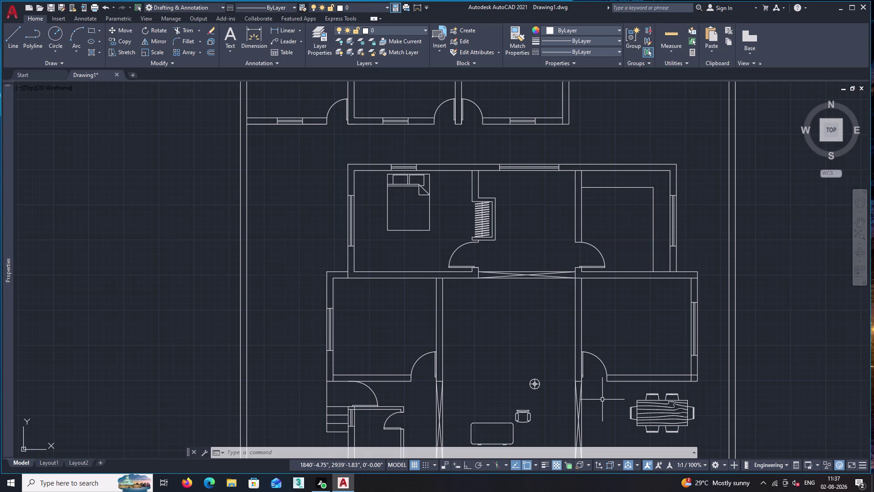
Move the bed block up from its top edge onto the upper bedroom's inner top wall.
scroll(up, 3)
middle_drag(401, 217, 390, 235)
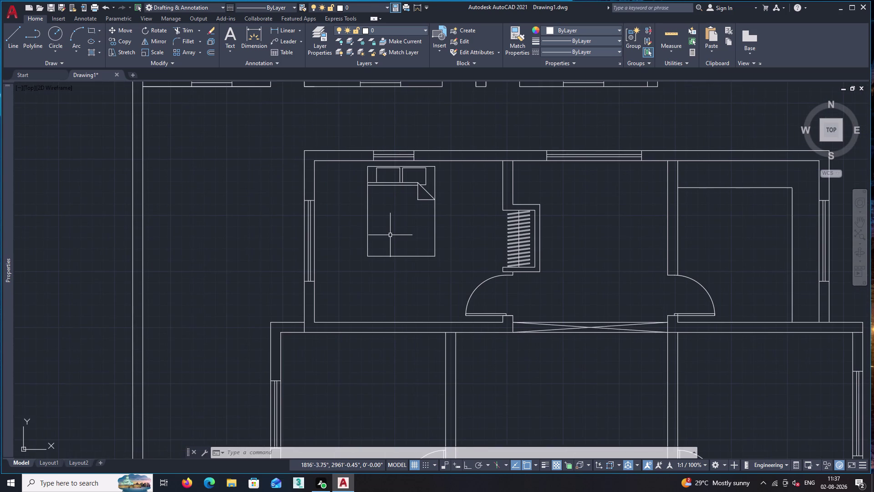
text(m)
key(space)
scroll(up, 3)
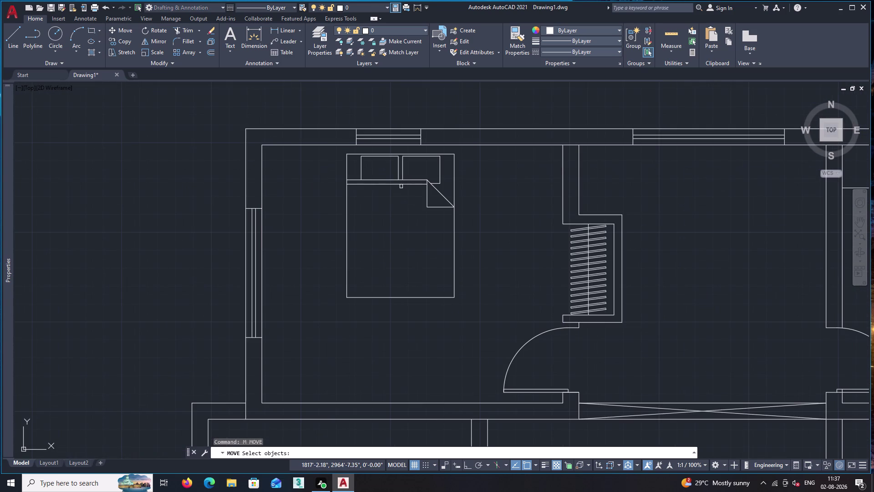
click(401, 185)
key(space)
scroll(up, 3)
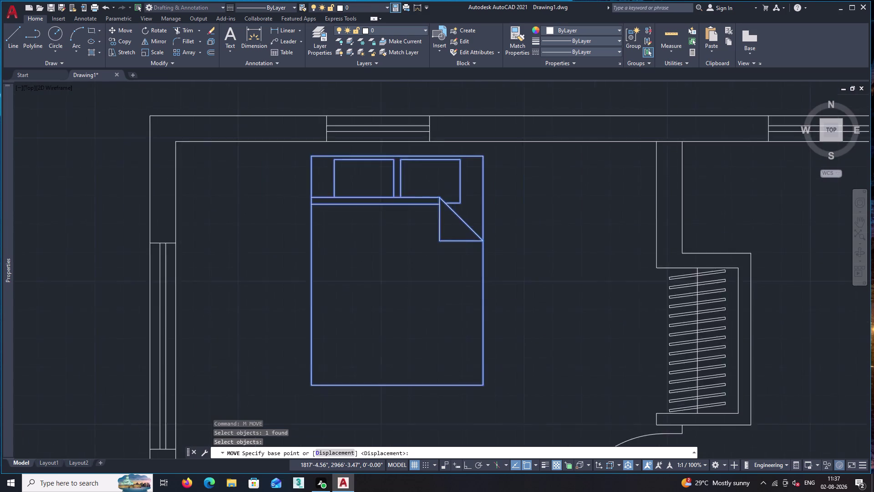
click(391, 159)
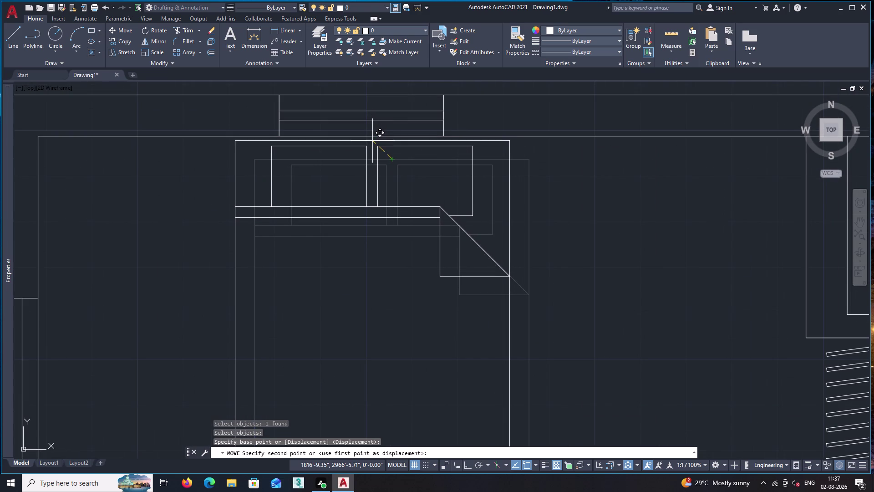
click(373, 141)
Zoom out to the whole plan and begin a window selection around the circular symbol.
scroll(down, 3)
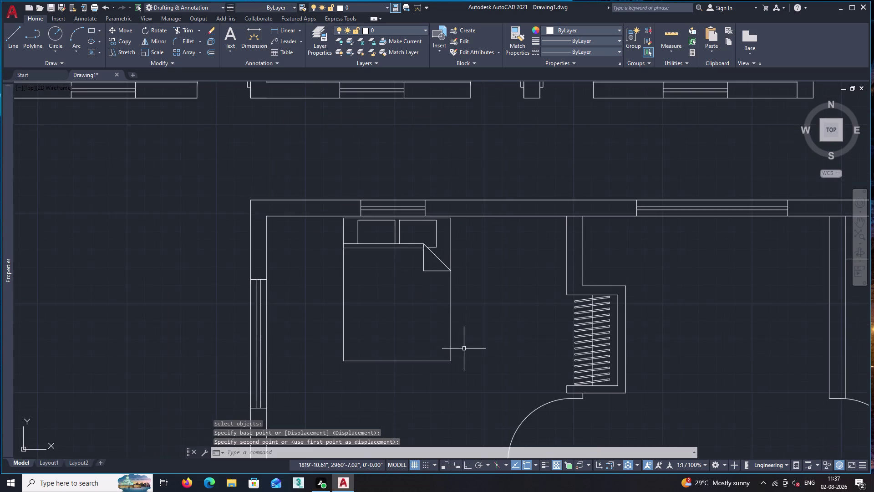
middle_drag(464, 349, 493, 188)
scroll(down, 3)
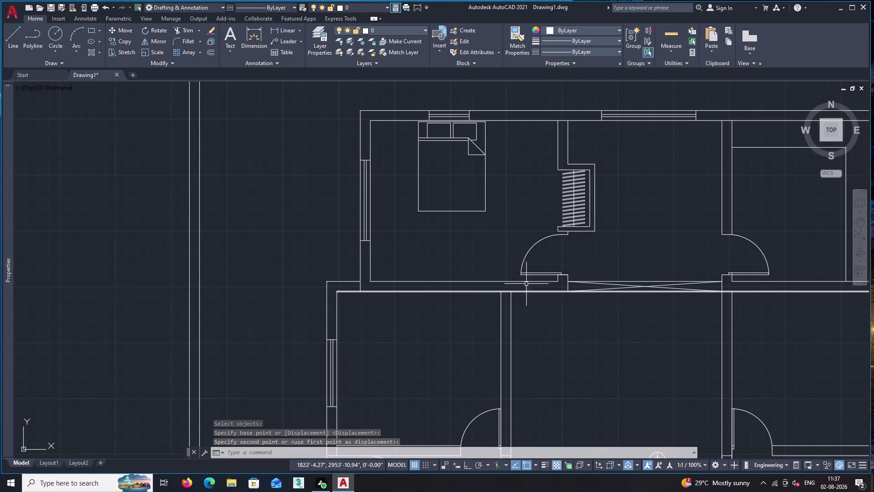
scroll(down, 3)
middle_drag(618, 366, 526, 280)
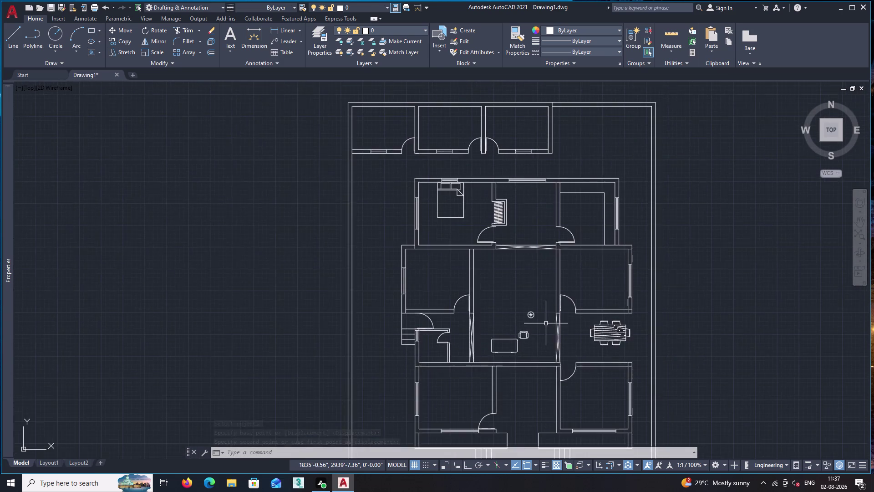
scroll(up, 3)
click(478, 270)
Move the circular fixture symbol from the living room to the right of the bed.
click(551, 341)
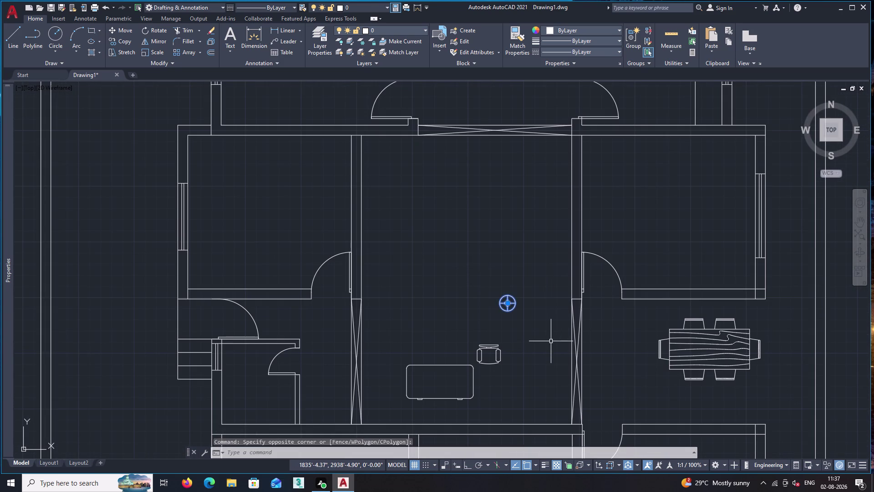
text(m)
key(space)
scroll(up, 3)
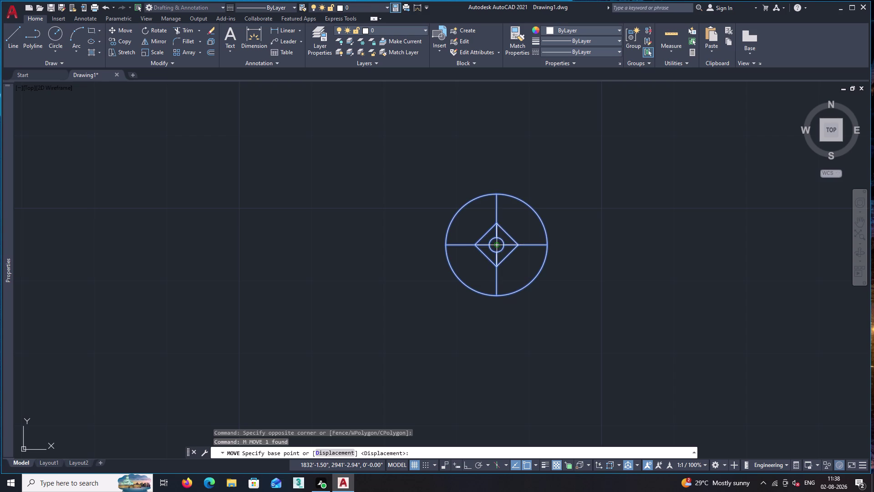
click(496, 243)
scroll(down, 3)
middle_drag(283, 177, 577, 402)
scroll(down, 3)
middle_drag(368, 213, 381, 235)
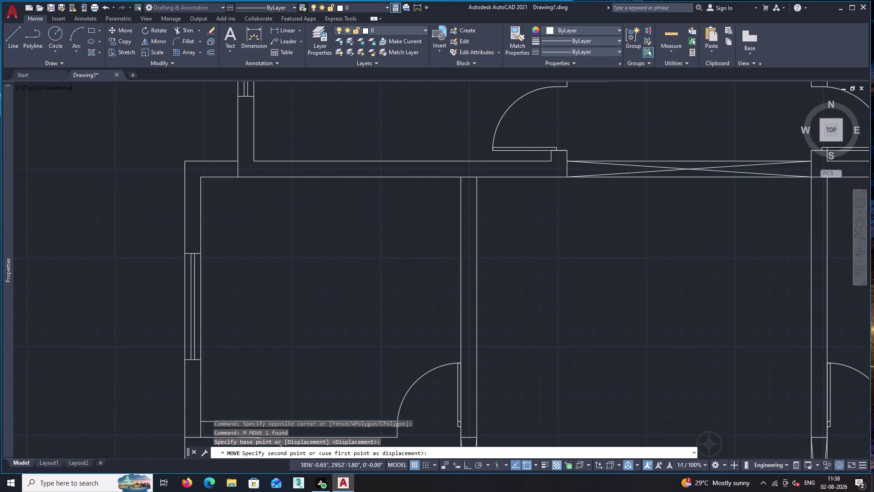
middle_drag(381, 234, 431, 425)
middle_drag(353, 194, 375, 268)
scroll(up, 3)
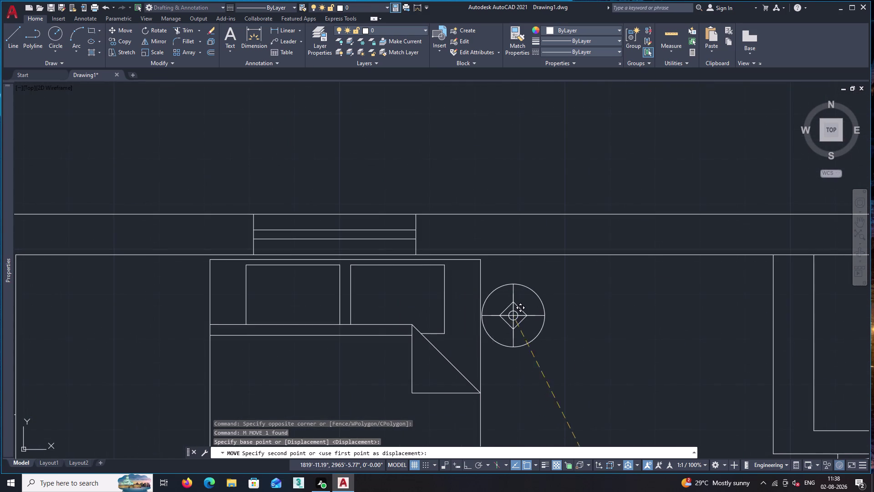
click(542, 307)
Draw a square around the moved symbol, then select the symbol with its square.
key(space)
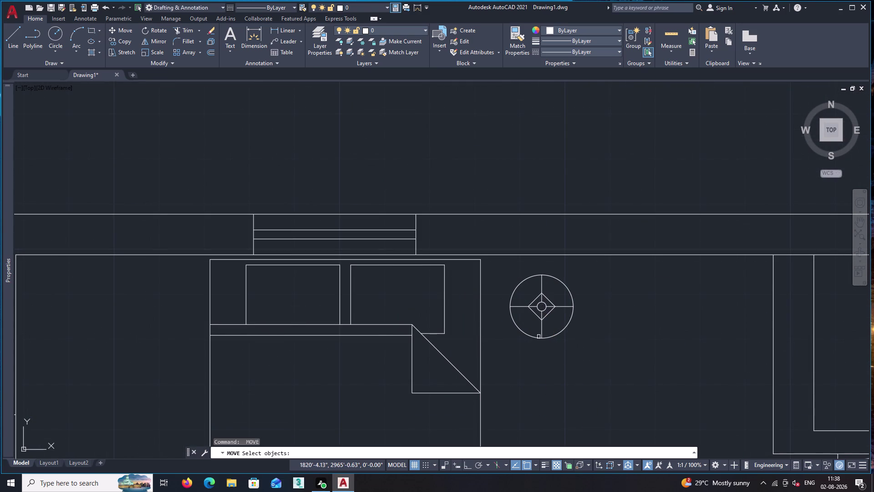
key(space)
text(r)
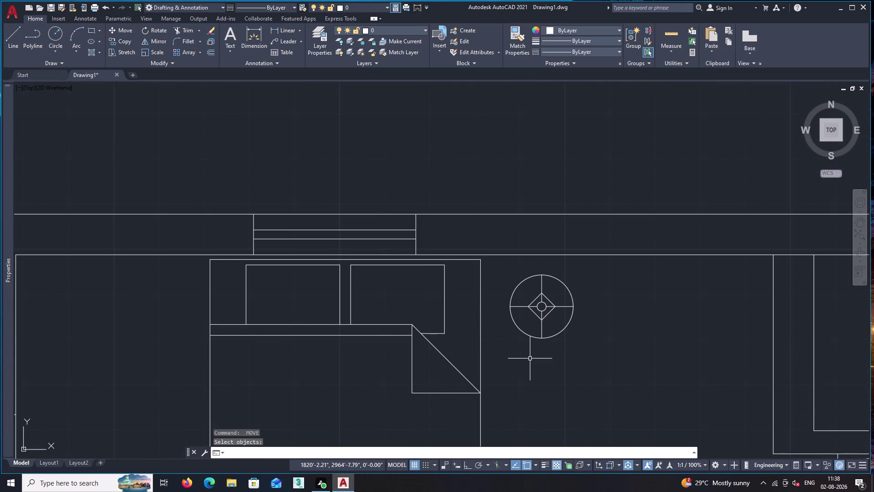
text(ec)
key(space)
click(499, 271)
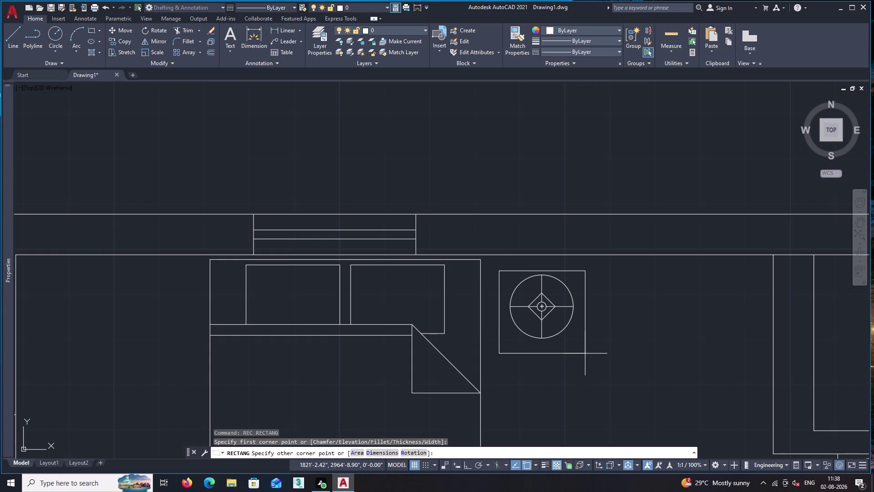
key(Escape)
text(r)
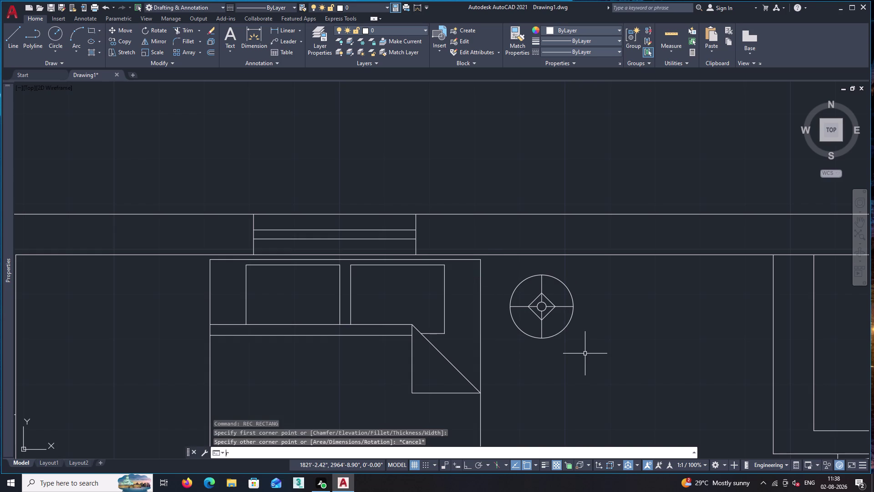
text(ec)
key(space)
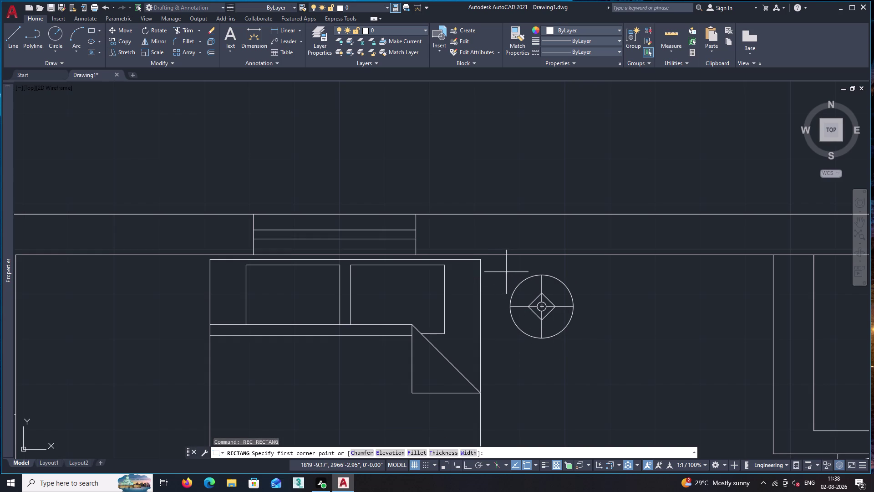
click(506, 272)
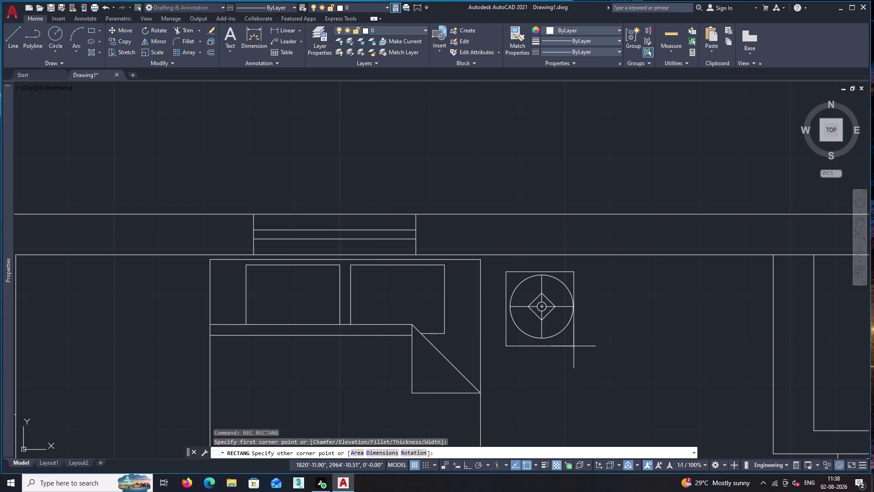
click(579, 344)
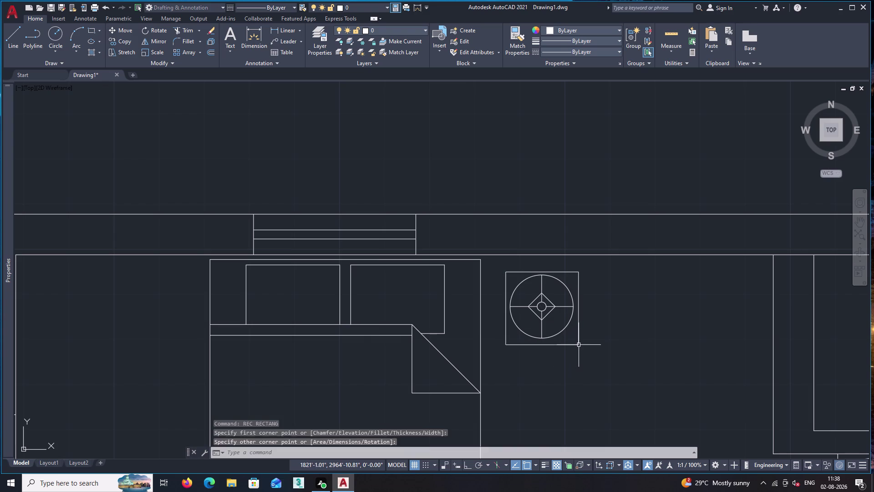
key(space)
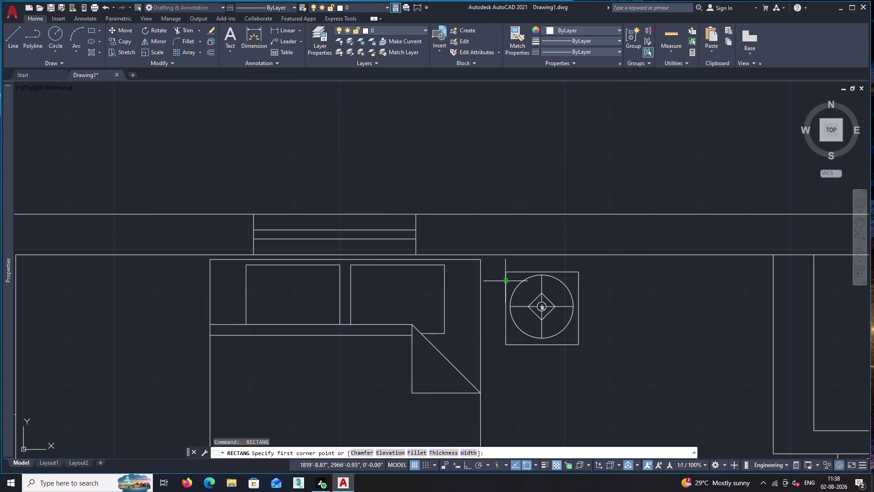
key(Escape)
click(498, 262)
click(602, 378)
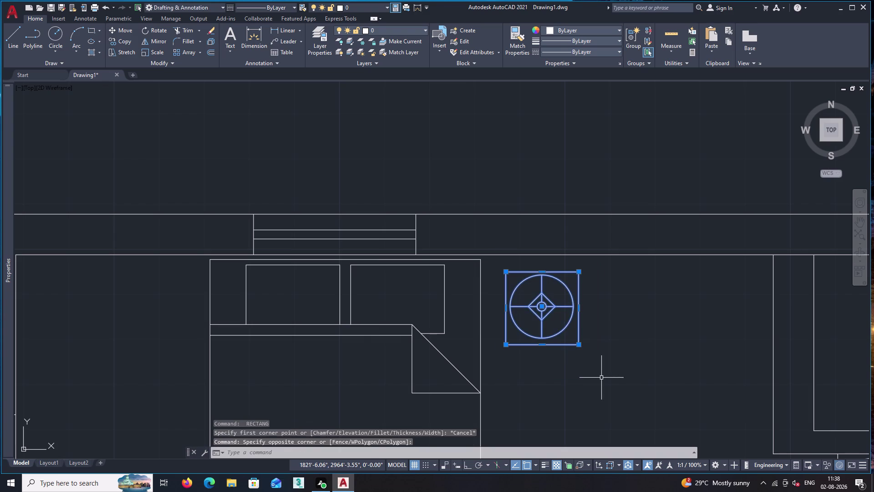
Copy the boxed fixture from its centre to the left of the bed, mirroring the right one.
text(co)
key(Return)
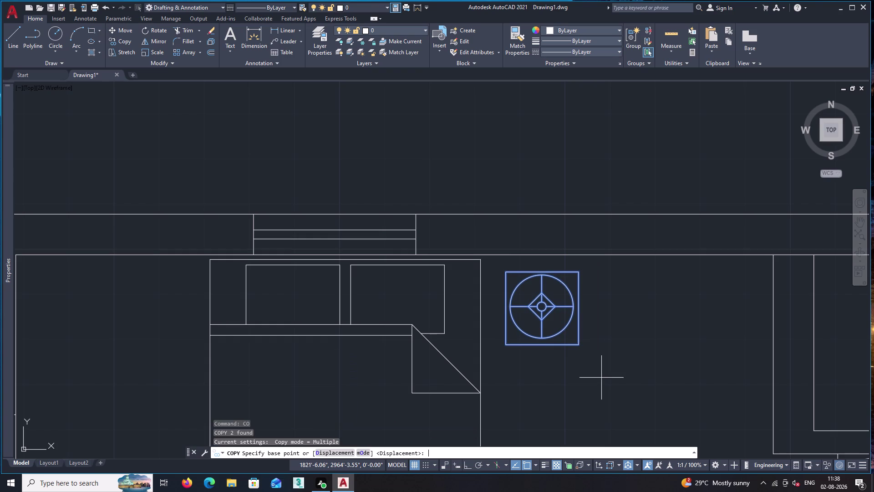
click(544, 306)
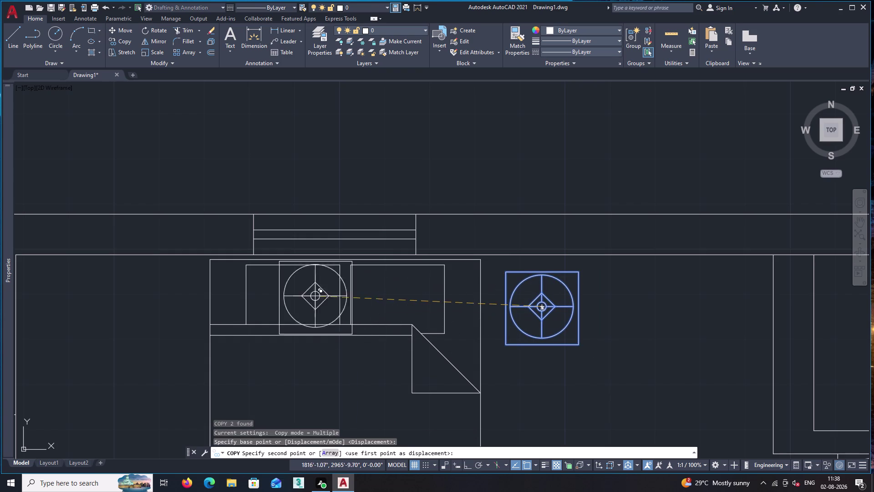
key(F8)
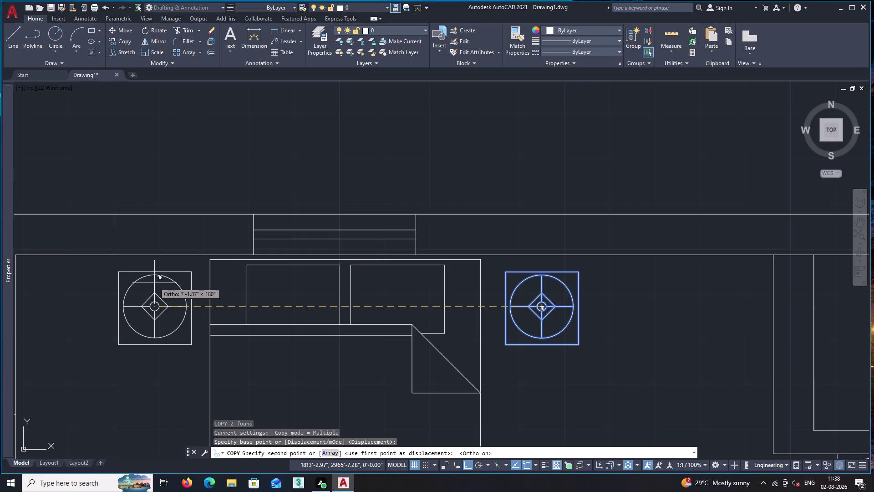
key(F8)
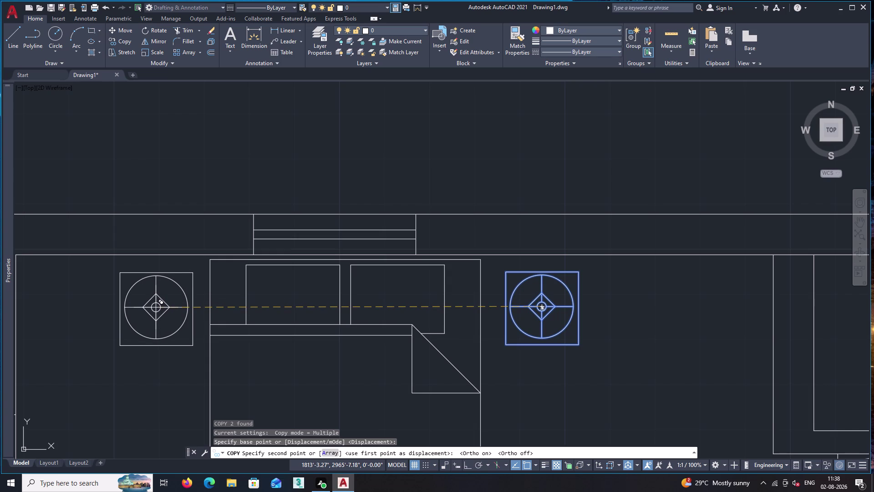
click(155, 307)
key(space)
scroll(down, 3)
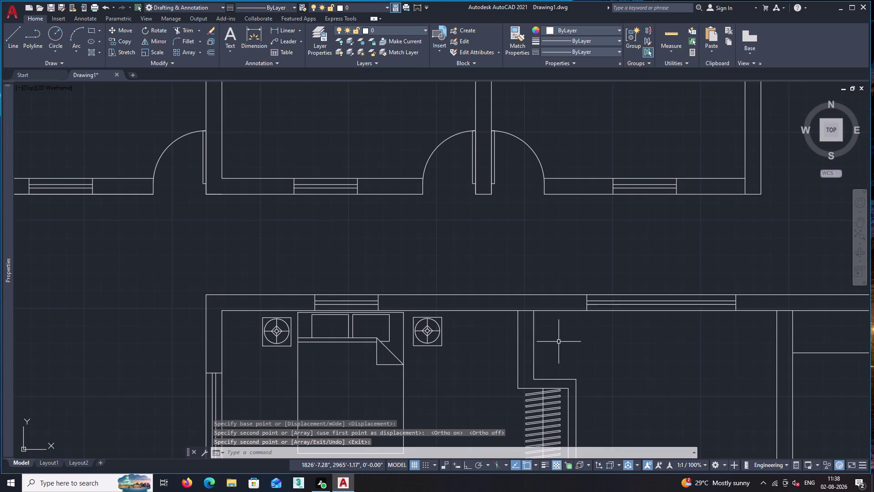
scroll(down, 3)
middle_drag(560, 398, 495, 174)
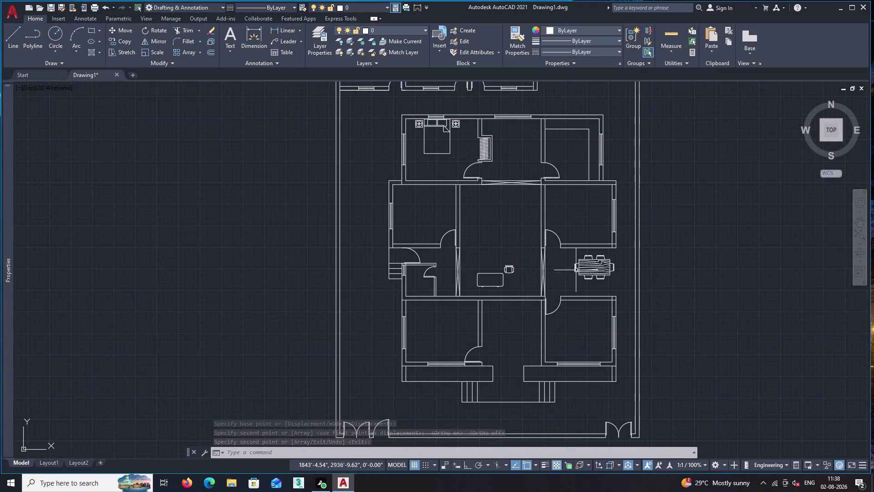
scroll(up, 3)
Move the dining table and chairs from the right-hand room into the upper middle room by the staircase.
click(591, 271)
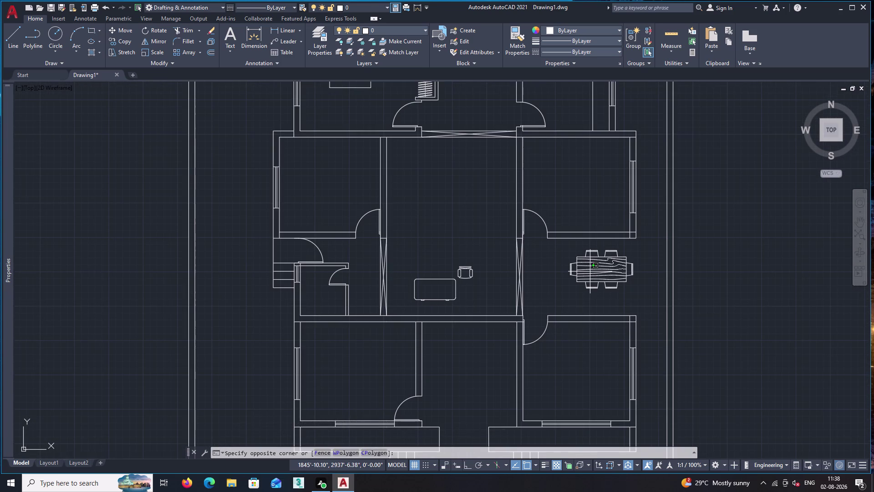
click(578, 289)
text(m)
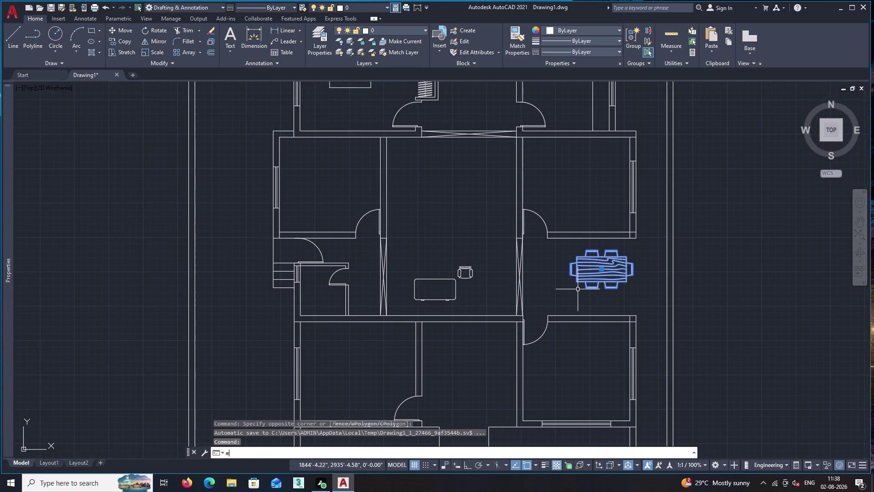
key(space)
click(601, 268)
scroll(down, 3)
middle_drag(447, 118, 463, 230)
scroll(up, 3)
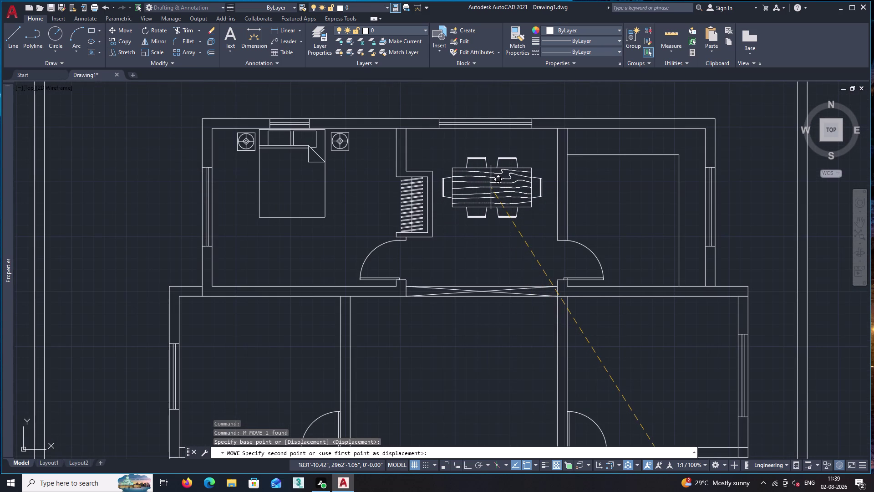
click(493, 183)
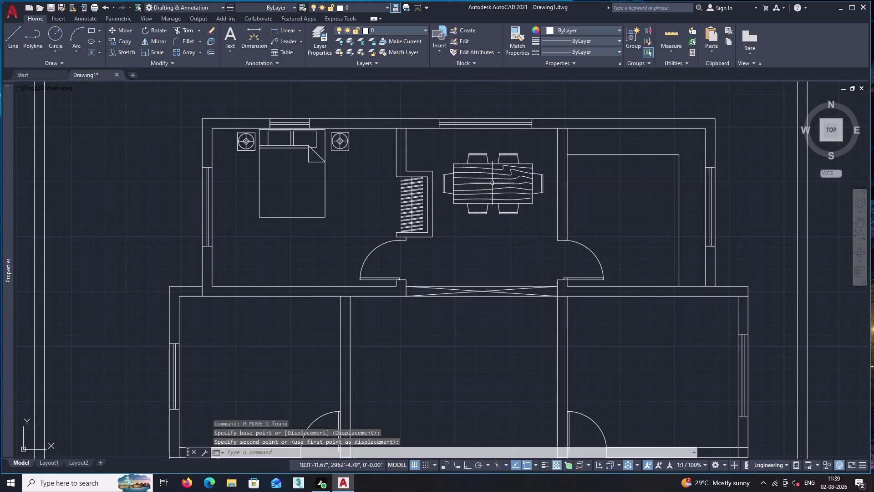
key(space)
scroll(down, 3)
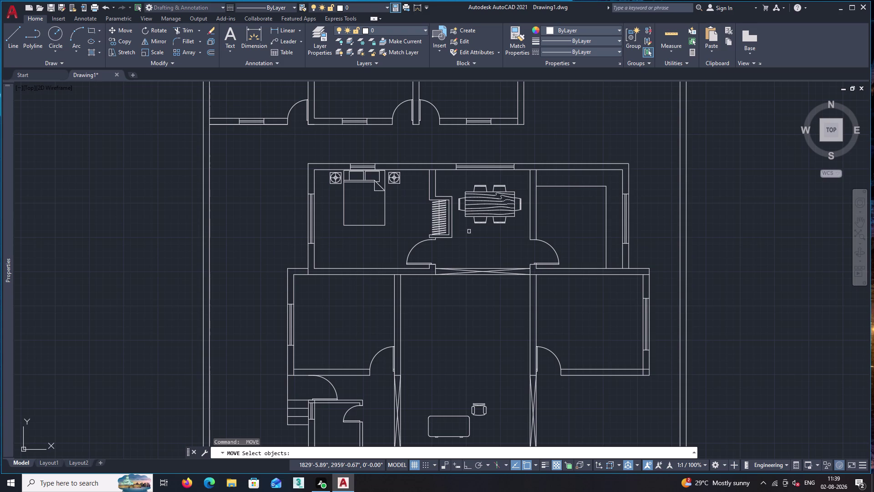
Cancel the pending move and select the upper bed with both bedside tables.
key(Escape)
scroll(up, 3)
middle_drag(338, 159, 346, 180)
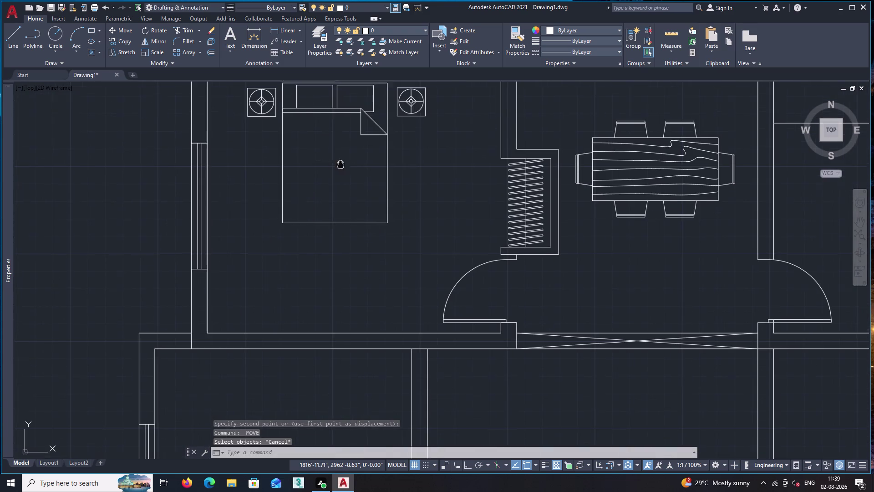
middle_drag(347, 180, 364, 243)
click(361, 193)
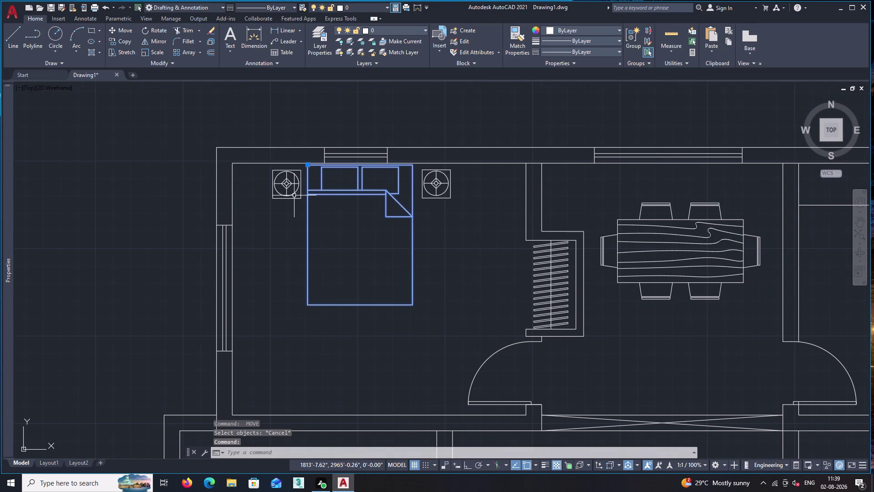
click(289, 194)
click(295, 199)
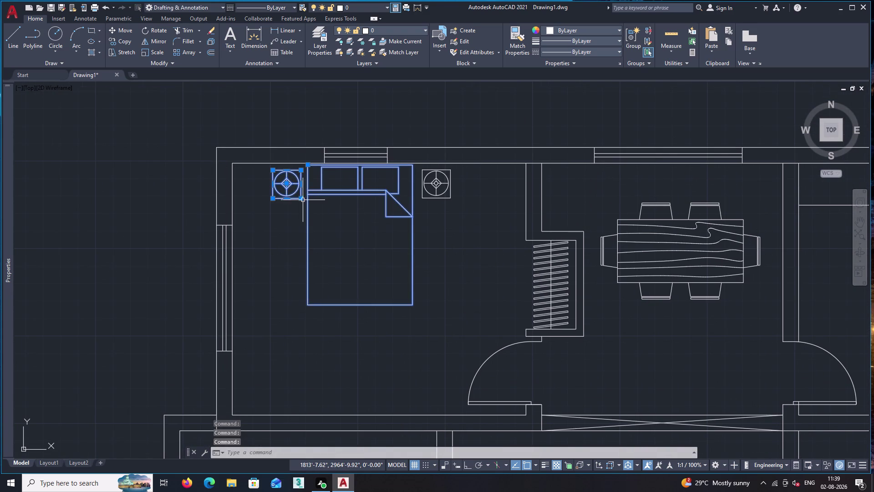
click(438, 198)
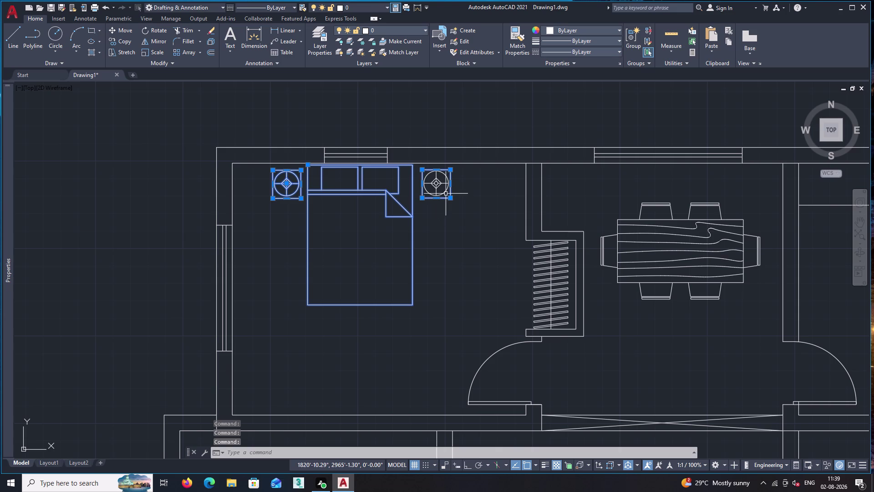
click(446, 193)
Copy them from the headboard midpoint onto the lower bedroom's top wall.
text(c)
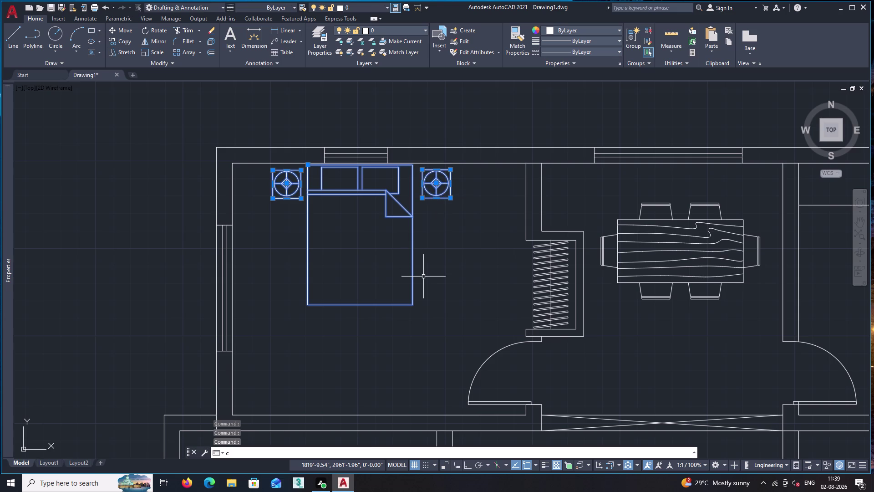
text(o)
key(Return)
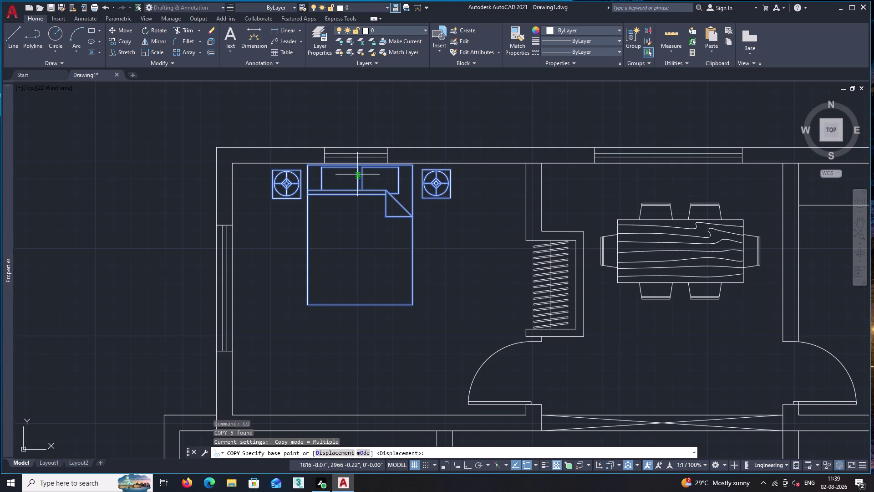
click(359, 178)
scroll(down, 3)
middle_drag(325, 310, 328, 300)
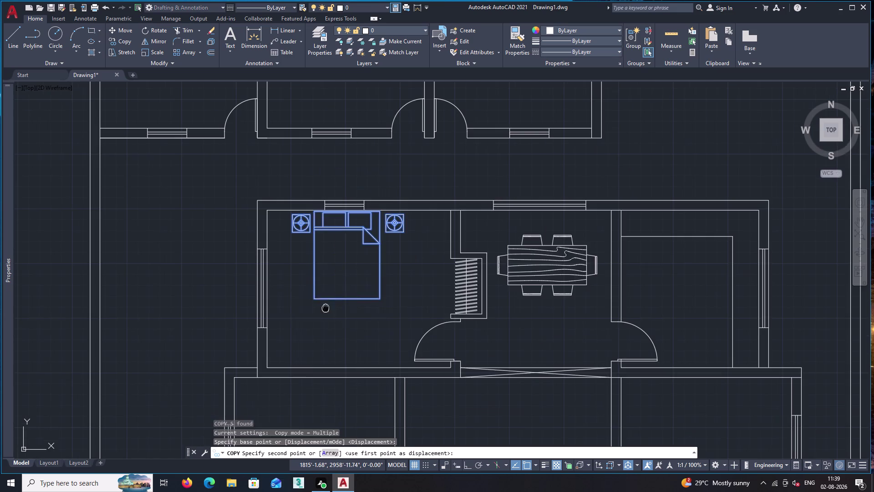
middle_drag(329, 299, 417, 122)
scroll(up, 3)
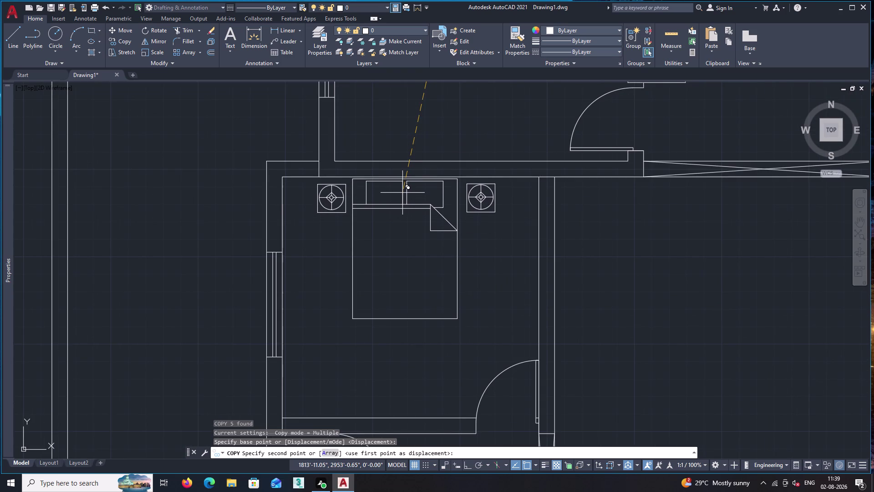
click(402, 191)
key(space)
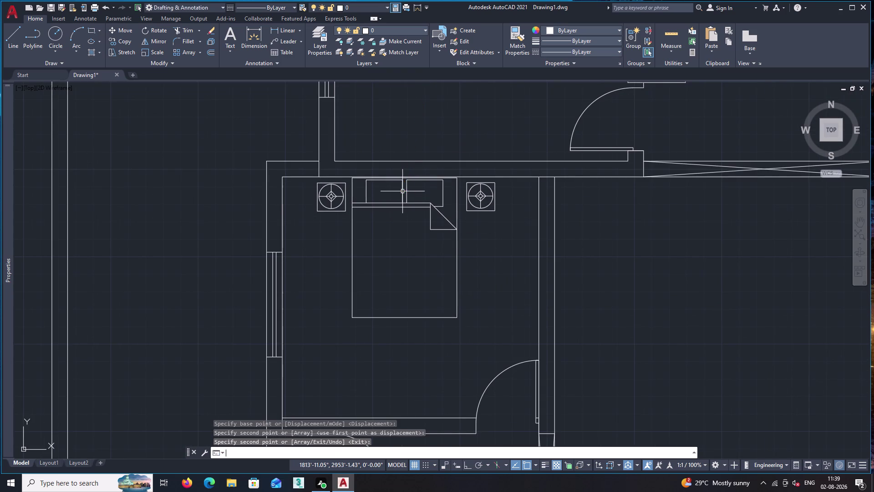
scroll(down, 3)
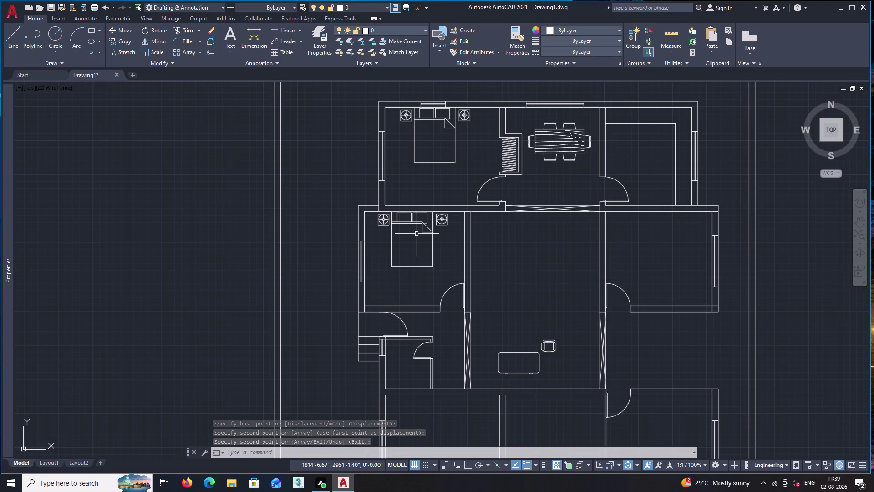
scroll(down, 3)
middle_drag(432, 249, 400, 200)
scroll(up, 3)
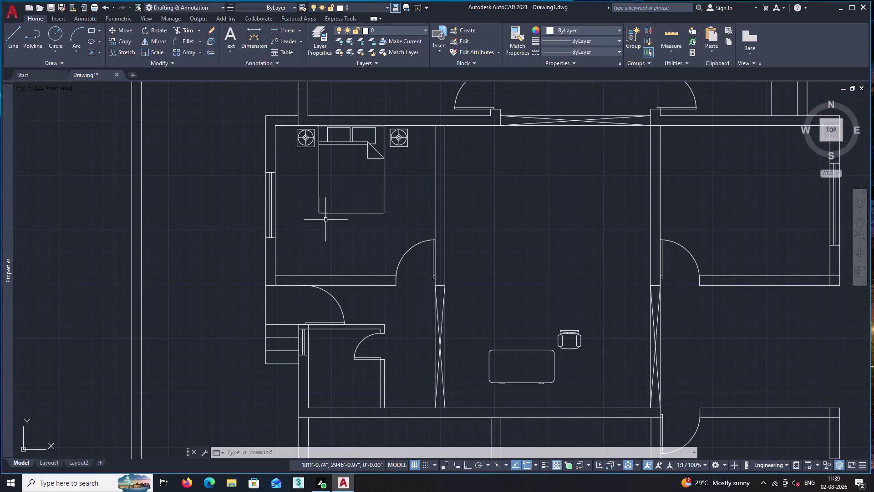
Select the copied bed and both bedside tables in the lower bedroom.
middle_drag(359, 168, 347, 204)
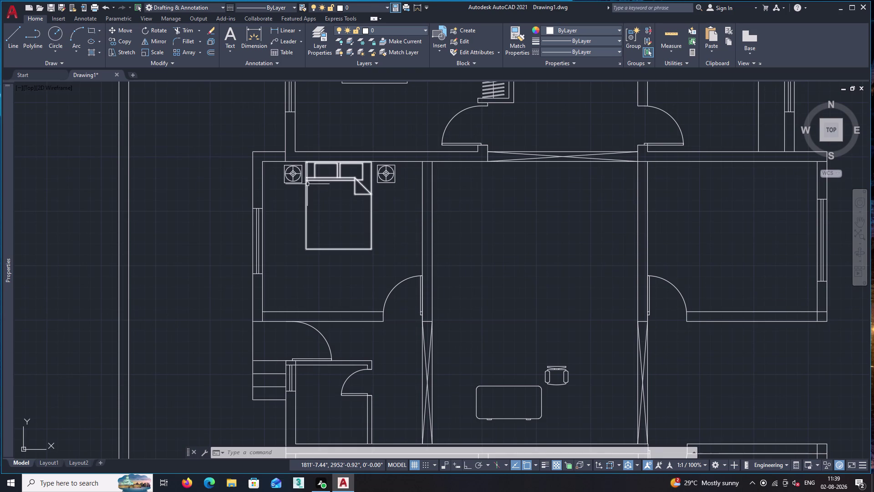
middle_drag(307, 184, 293, 227)
click(292, 226)
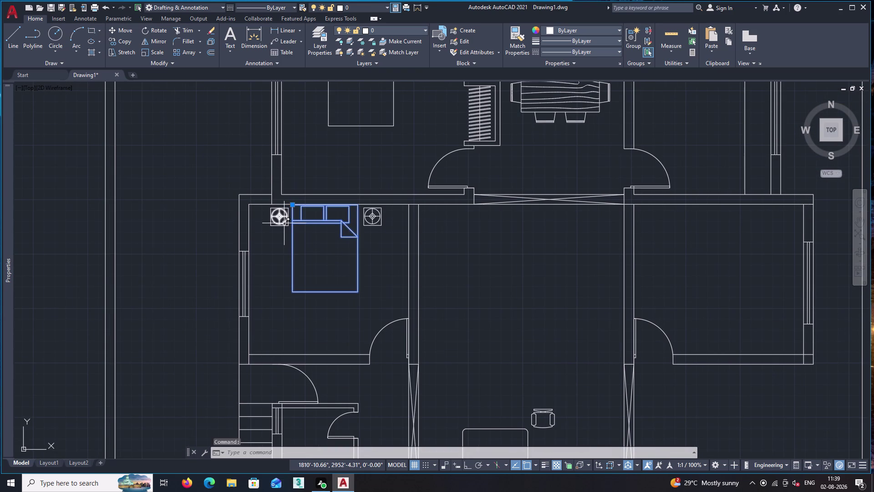
click(285, 223)
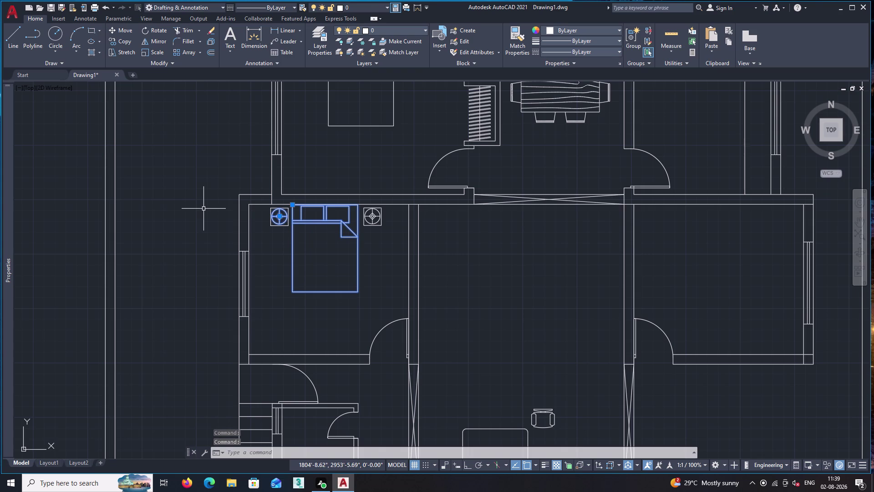
scroll(up, 3)
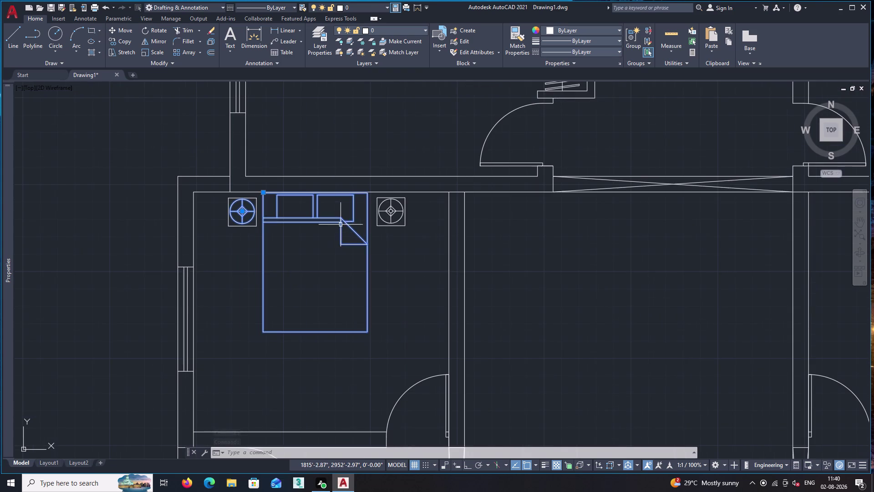
click(391, 218)
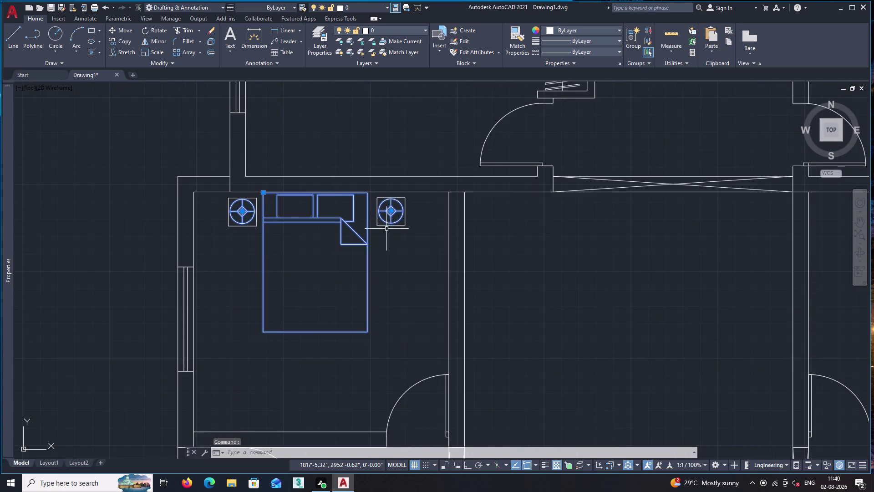
scroll(up, 3)
click(383, 222)
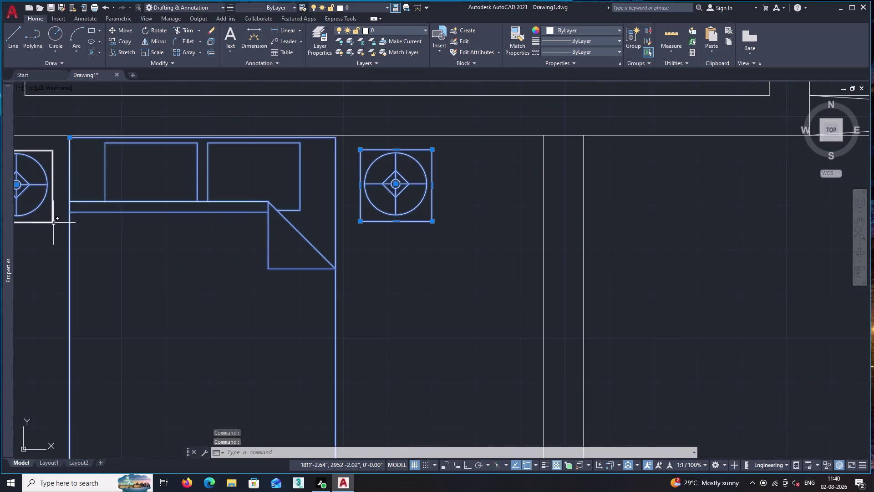
click(53, 222)
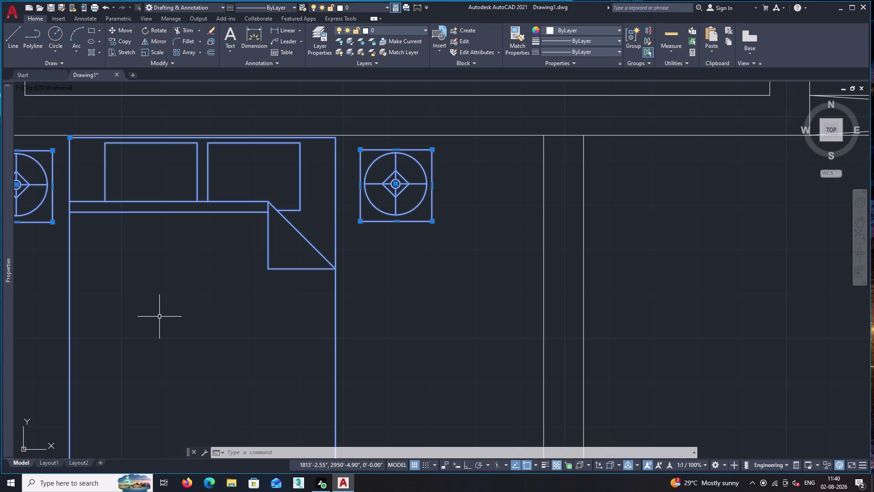
Copy the bed set, based at the headboard's top middle, into empty space beside the plan.
text(co)
key(Return)
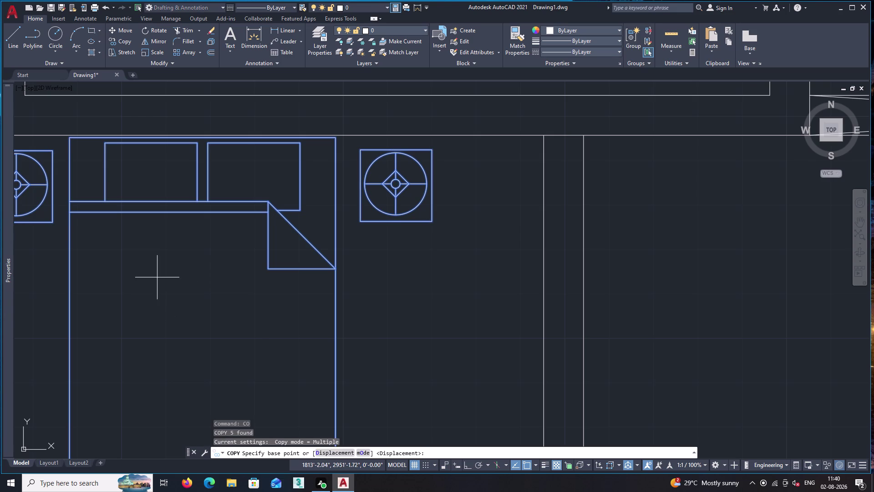
scroll(down, 3)
middle_drag(168, 243, 181, 308)
scroll(up, 3)
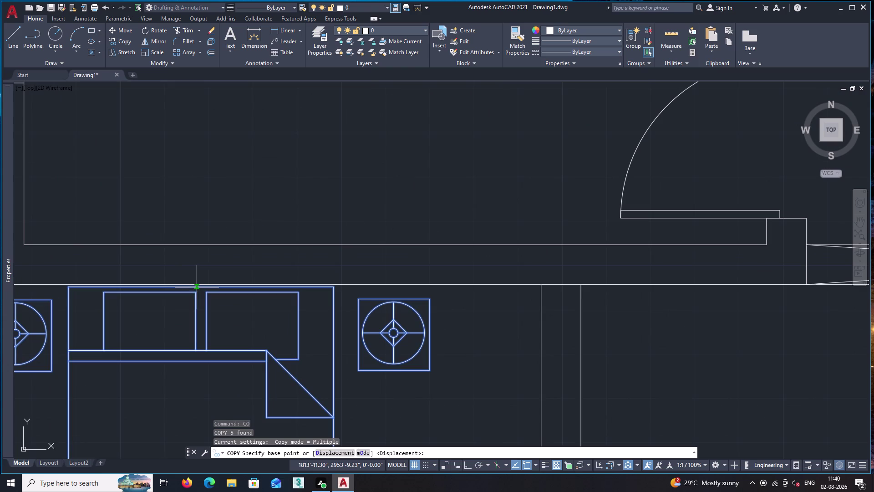
click(197, 288)
scroll(down, 3)
middle_drag(571, 308, 410, 286)
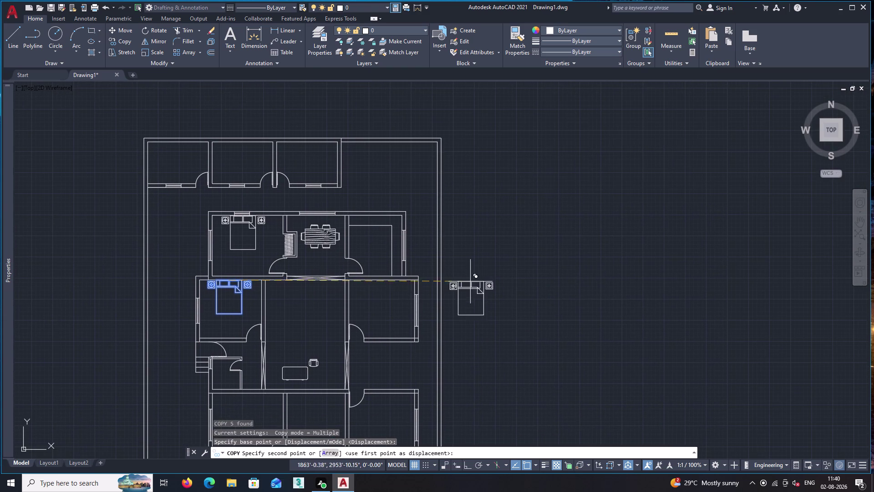
click(492, 274)
key(Escape)
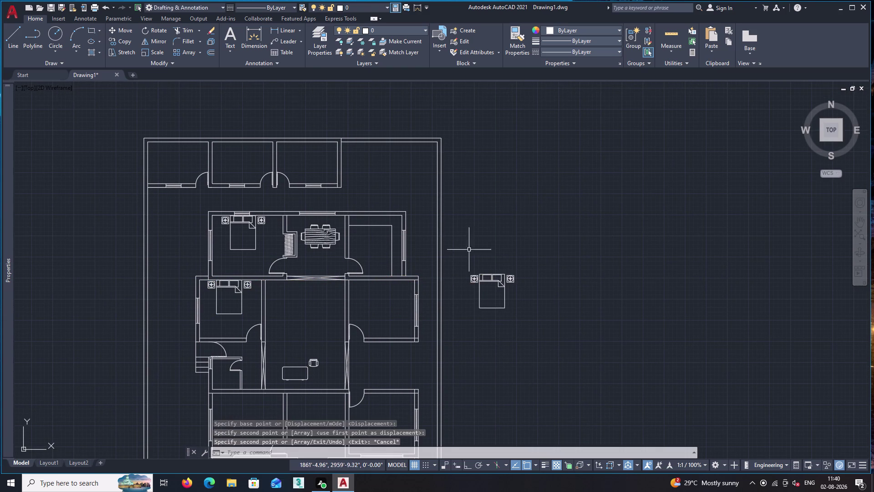
Rotate the copied bed set a quarter turn about the headboard's top middle, Ortho on.
click(467, 244)
click(529, 337)
text(r)
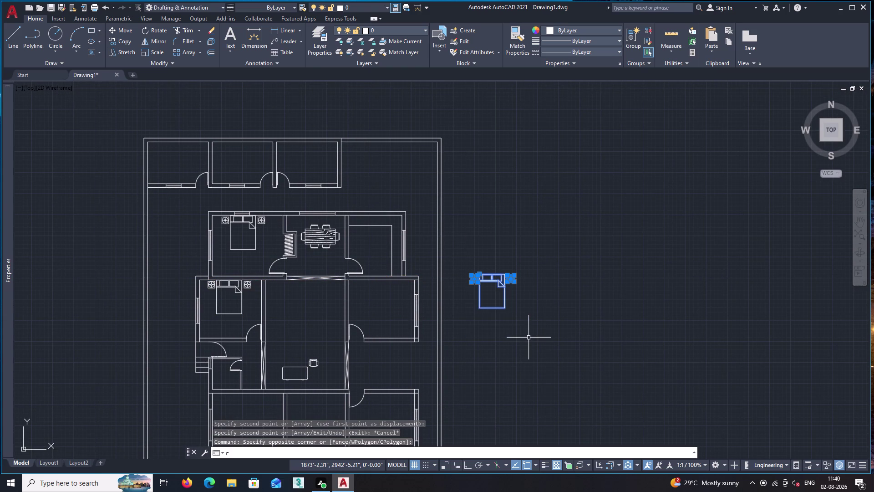
text(o)
key(Return)
scroll(up, 3)
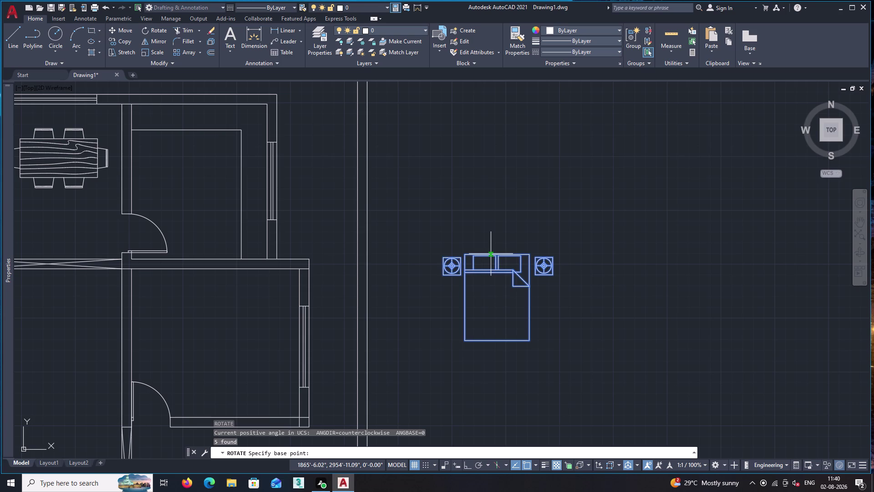
click(491, 254)
key(F8)
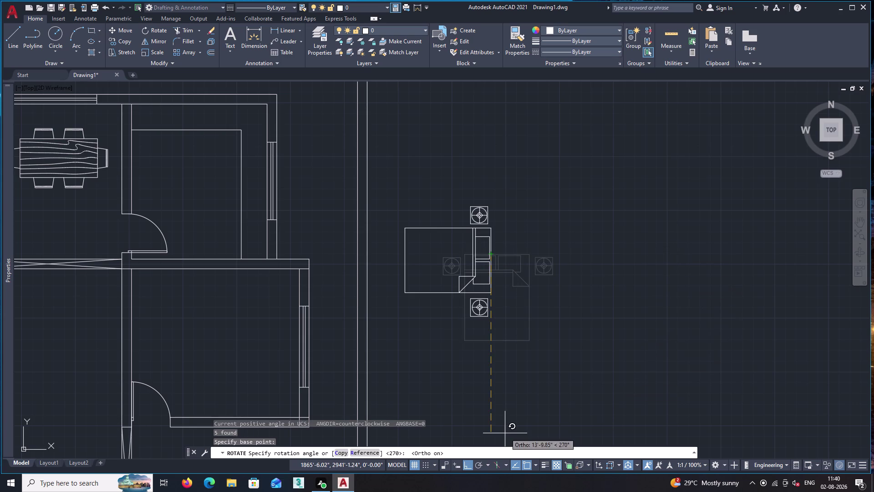
click(500, 406)
key(space)
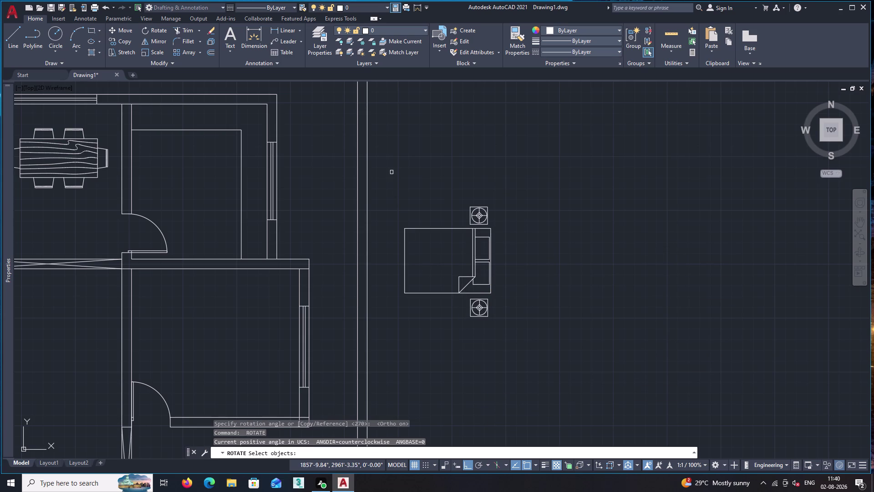
Reselect the rotated bed set, cancelling stray rotate and move prompts.
click(392, 173)
key(Escape)
click(378, 178)
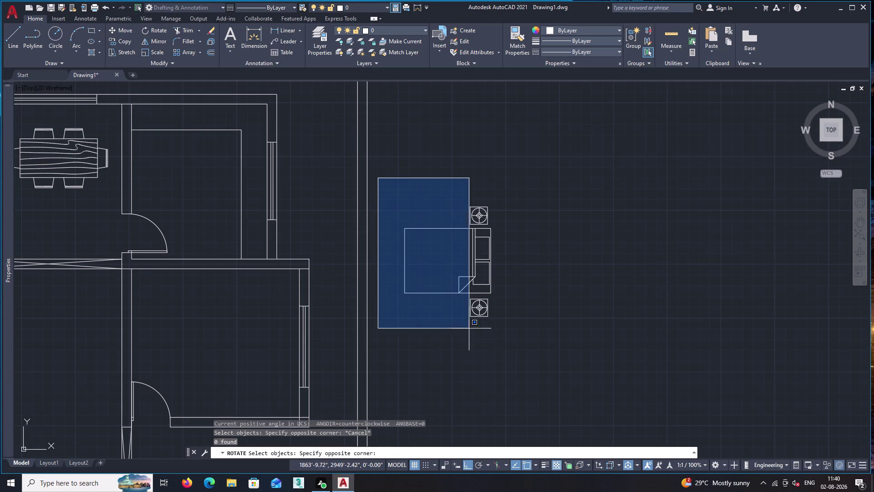
click(516, 366)
text(m)
key(space)
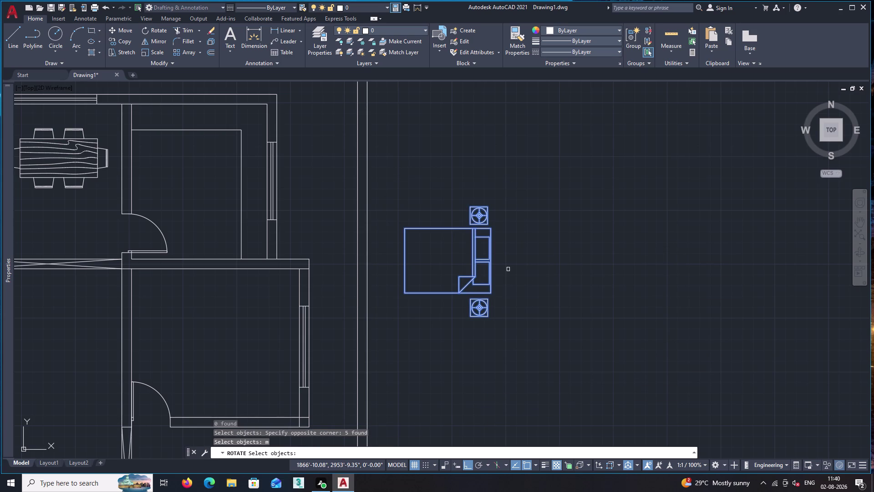
key(Escape)
key(r)
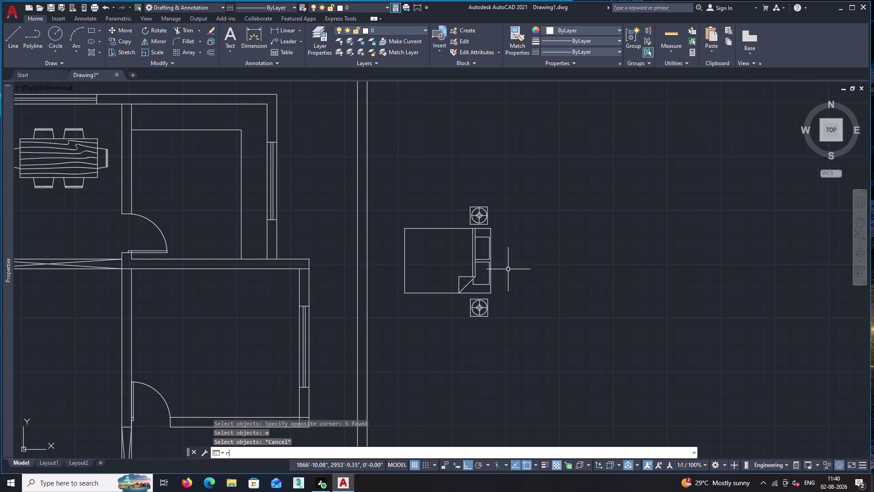
key(Escape)
Move the rotated bed set from the headboard's middle against the bedroom's right wall, Ortho off.
key(m)
key(Return)
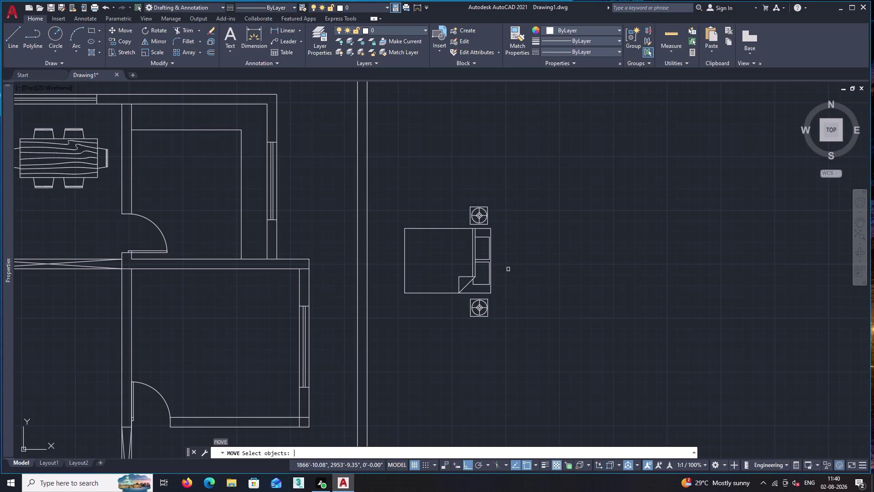
click(390, 184)
click(543, 354)
key(space)
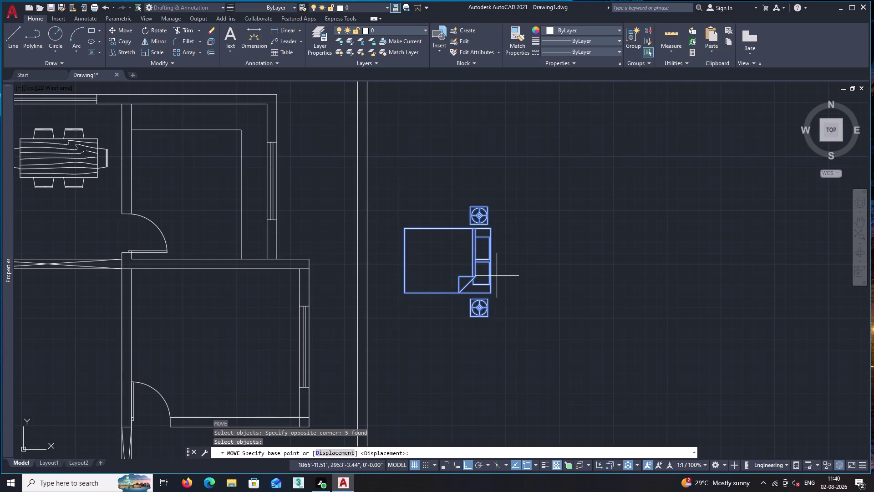
scroll(up, 3)
click(485, 245)
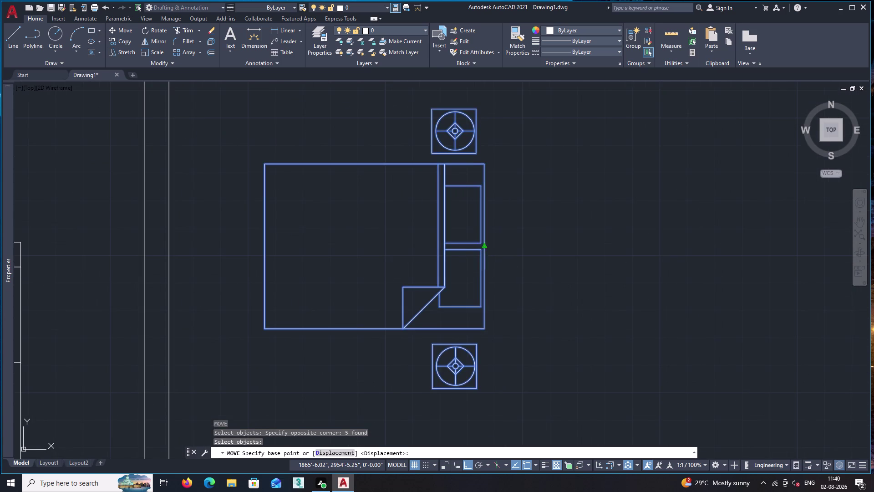
scroll(down, 3)
scroll(down, 3)
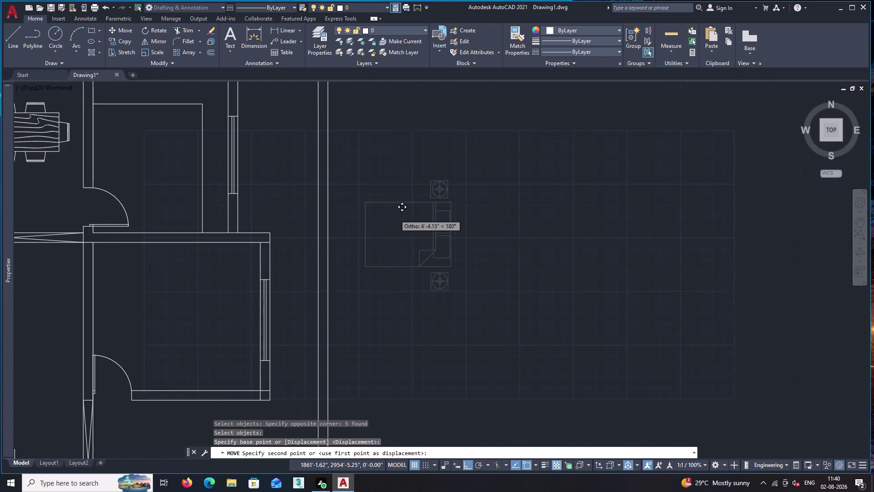
middle_drag(355, 206, 404, 252)
key(F8)
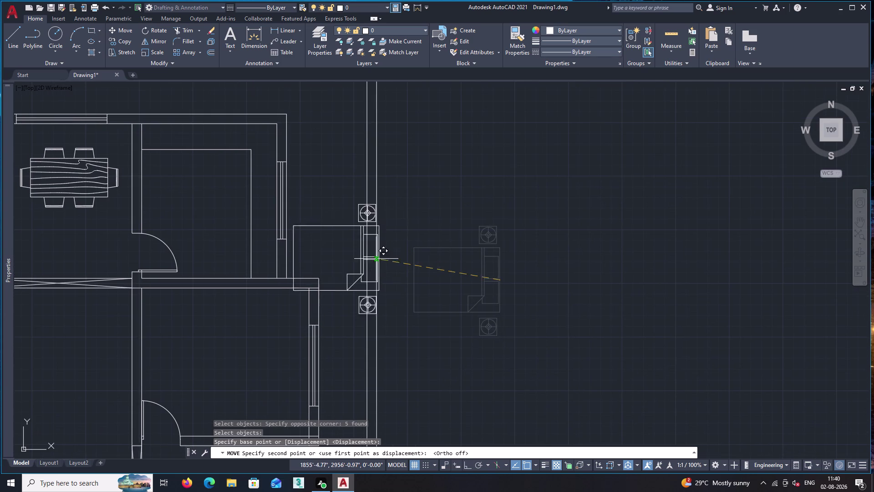
scroll(down, 3)
middle_drag(304, 308, 380, 277)
scroll(up, 3)
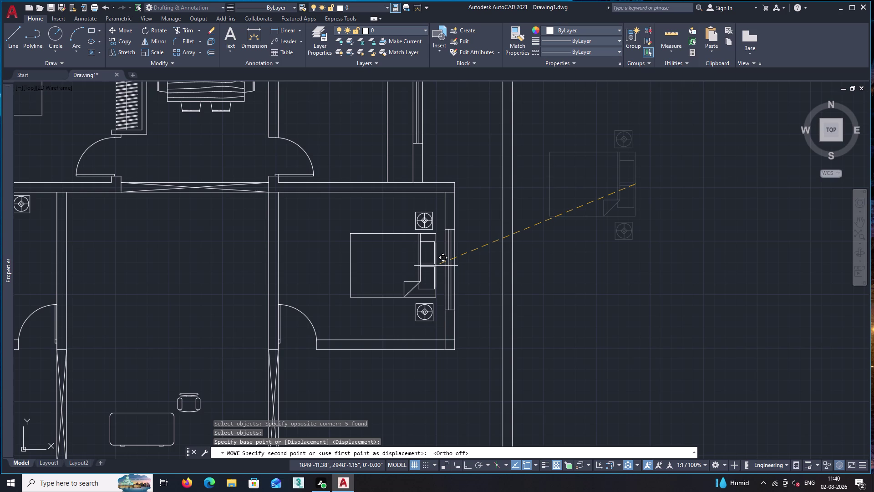
click(437, 265)
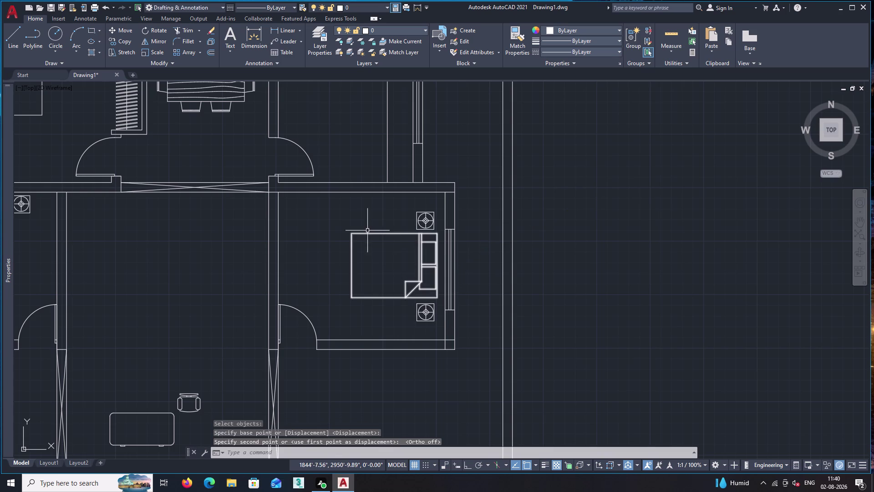
Copy the sideways bed and both bedside tables against the lower right bedroom's right wall.
click(340, 206)
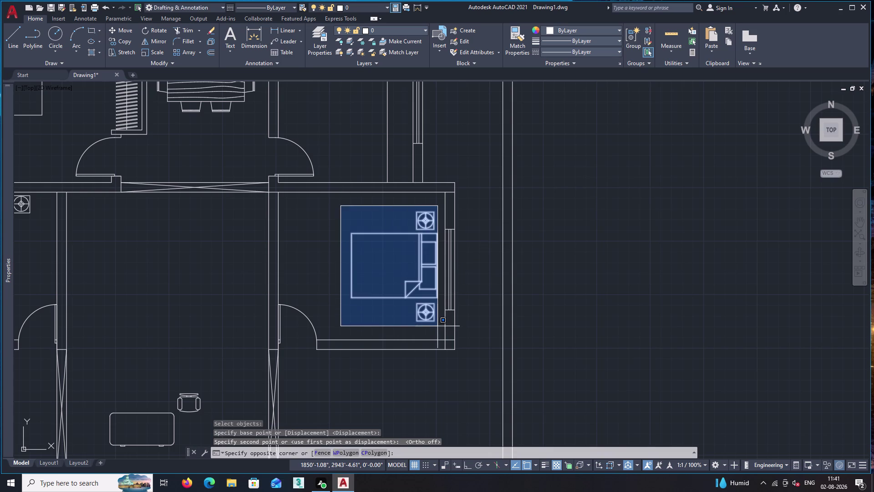
click(439, 327)
text(c)
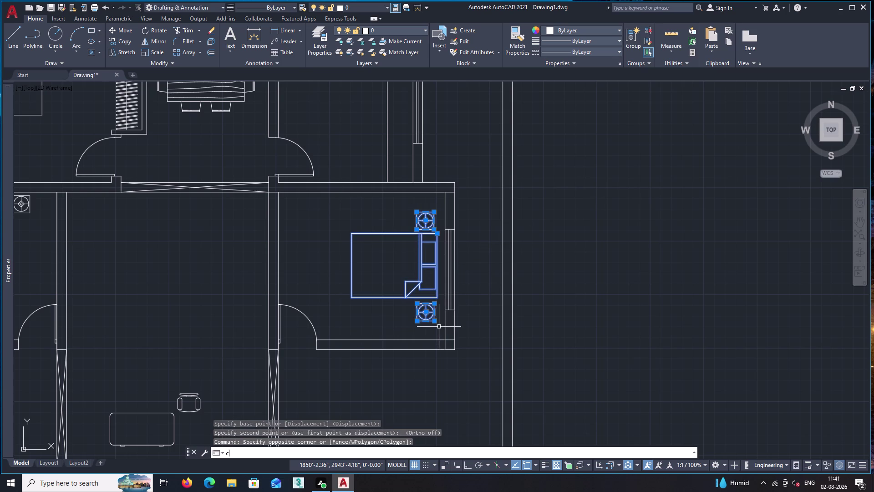
text(o)
key(Return)
click(437, 265)
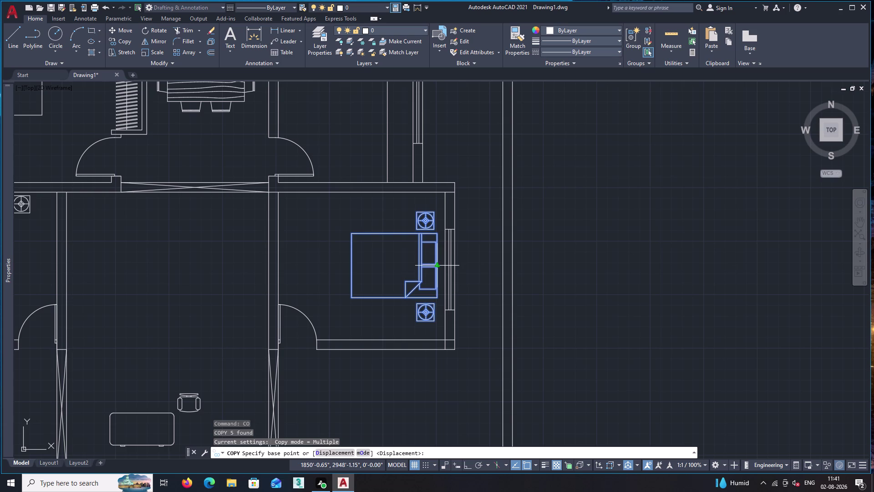
scroll(down, 3)
middle_drag(435, 369, 447, 253)
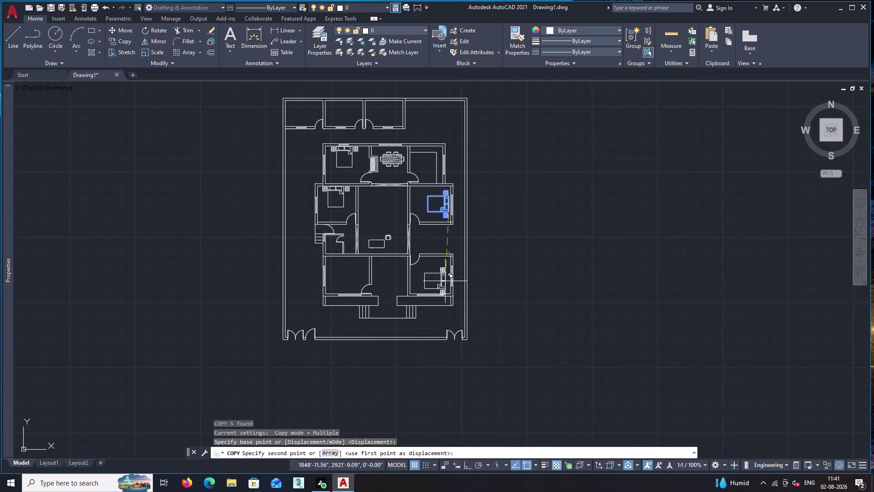
scroll(up, 3)
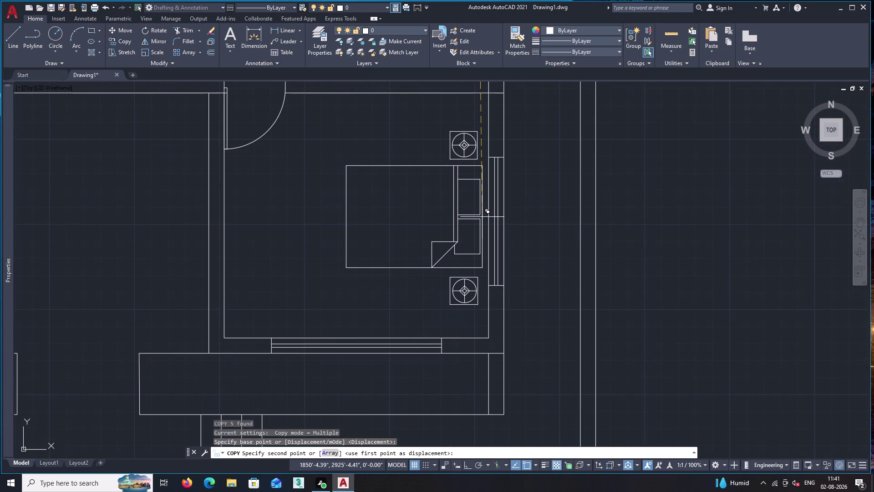
click(484, 216)
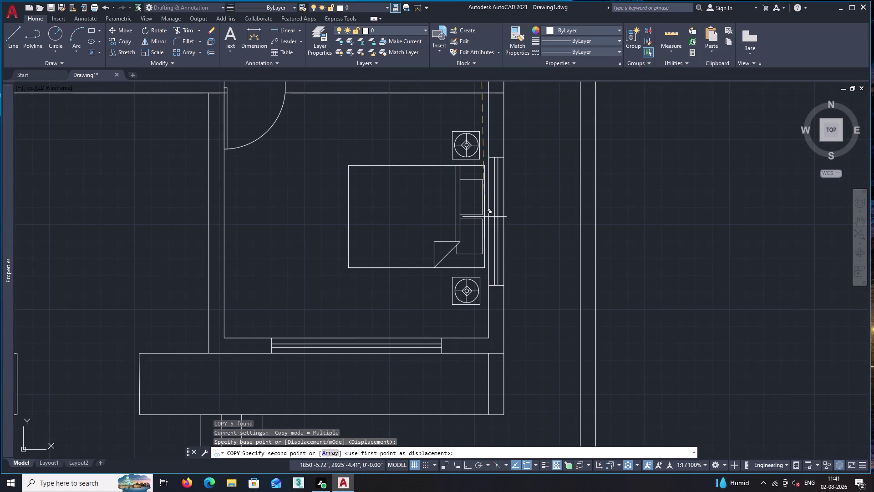
key(space)
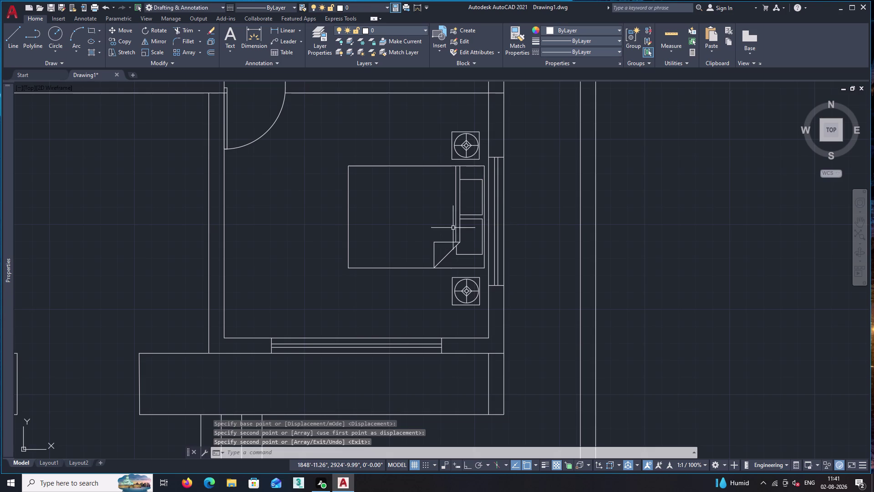
scroll(down, 3)
middle_drag(334, 175, 550, 121)
scroll(down, 3)
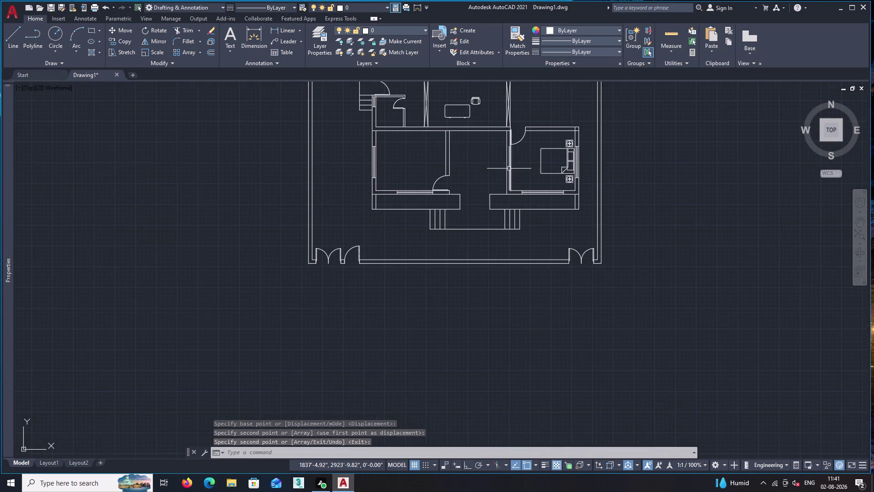
Draw a small circle as a round table in the lower middle room.
middle_drag(455, 151, 483, 248)
scroll(up, 3)
middle_drag(473, 188, 489, 243)
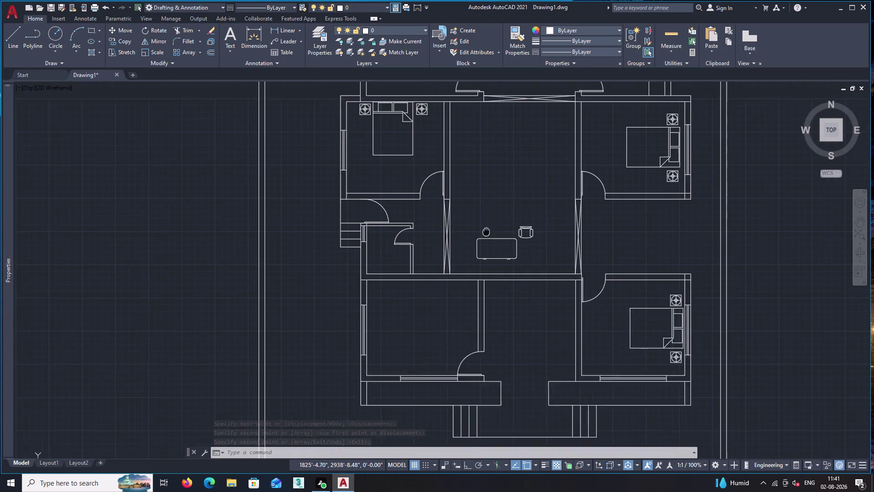
middle_drag(489, 243, 497, 271)
scroll(down, 3)
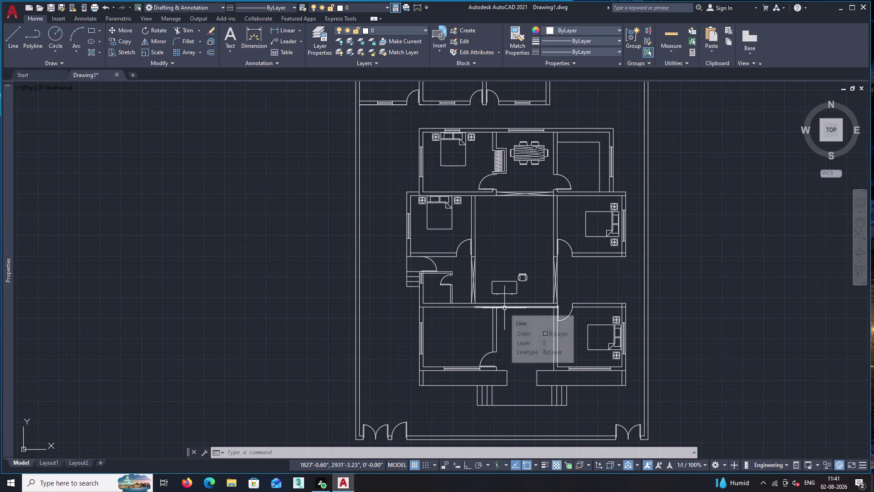
scroll(up, 3)
middle_drag(517, 361, 491, 295)
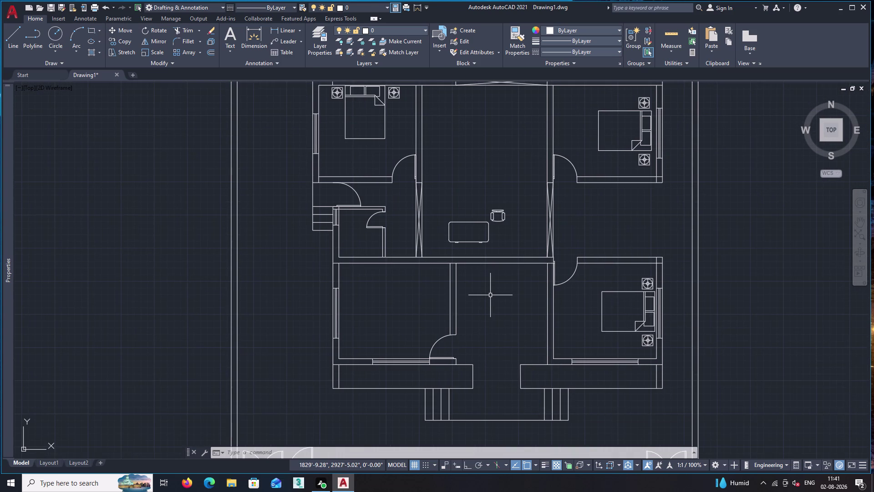
key(c)
key(space)
scroll(up, 3)
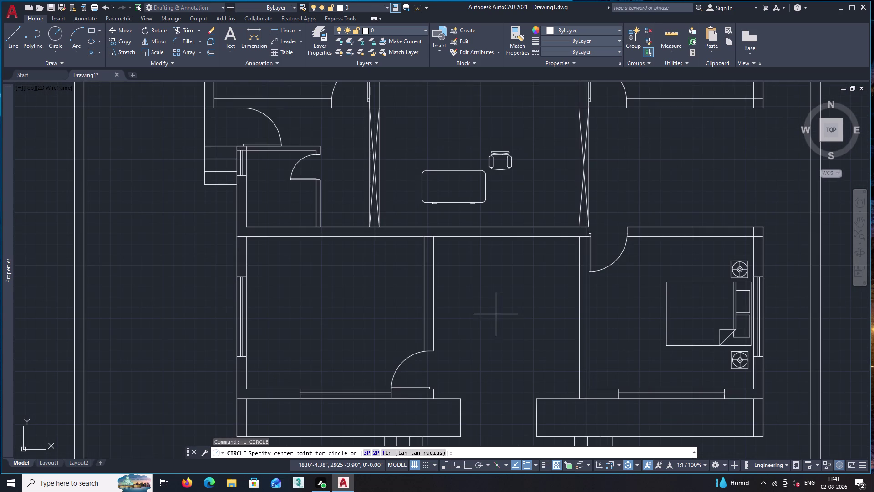
click(496, 306)
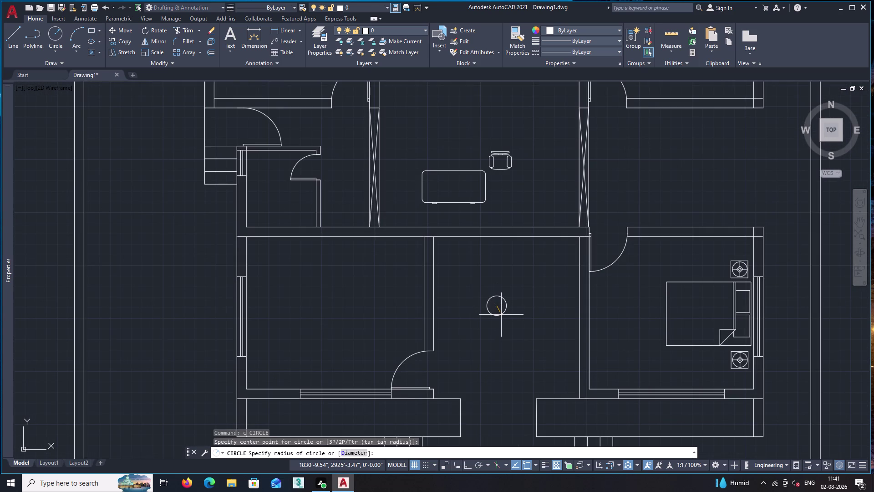
click(502, 314)
Move the table circle slightly lower within the room.
click(485, 282)
click(519, 335)
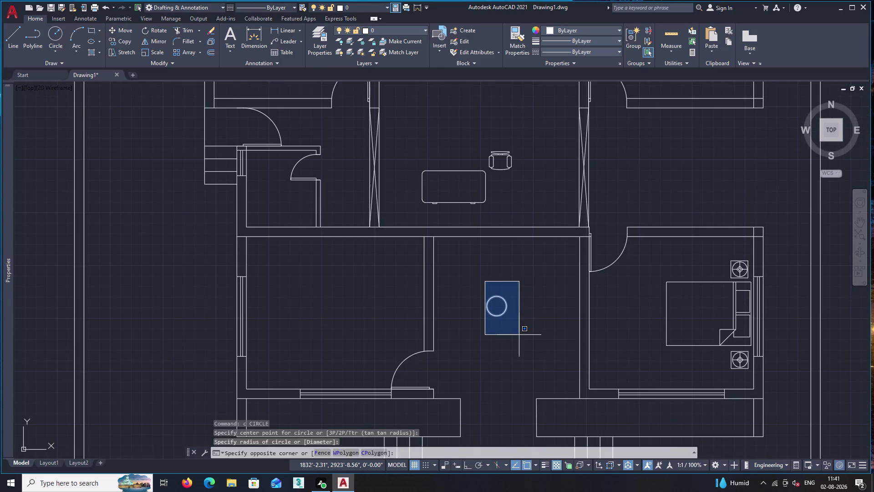
text(m)
key(space)
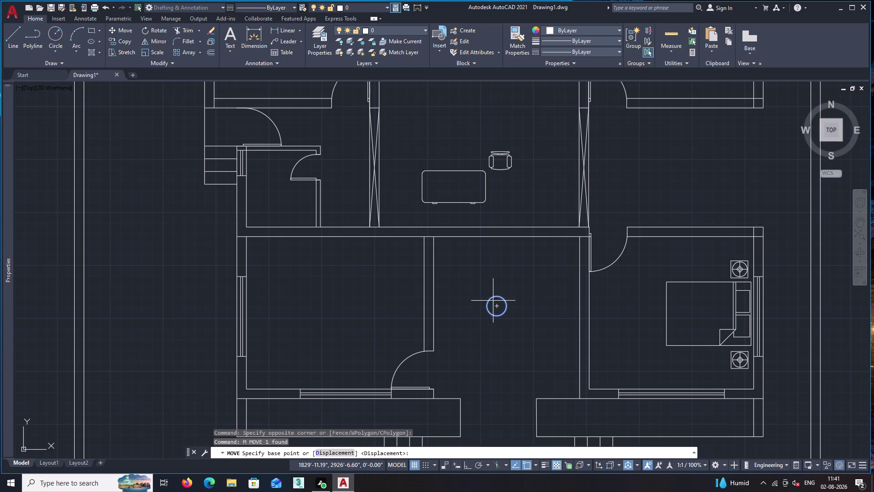
click(498, 305)
click(513, 317)
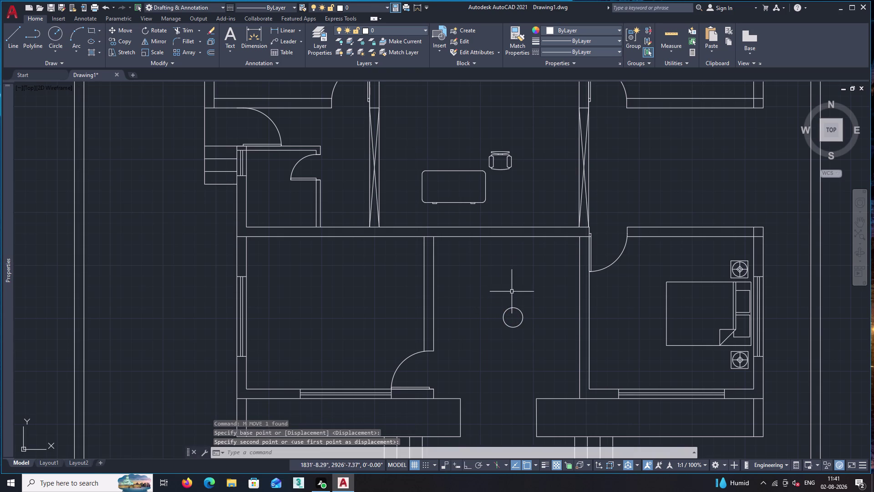
Move the chair from above down to sit just above the round table.
click(483, 142)
click(523, 179)
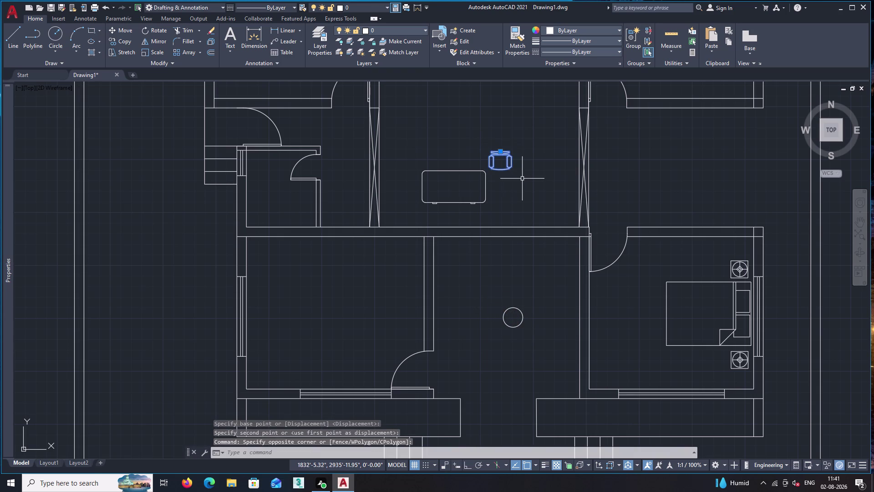
text(m)
key(space)
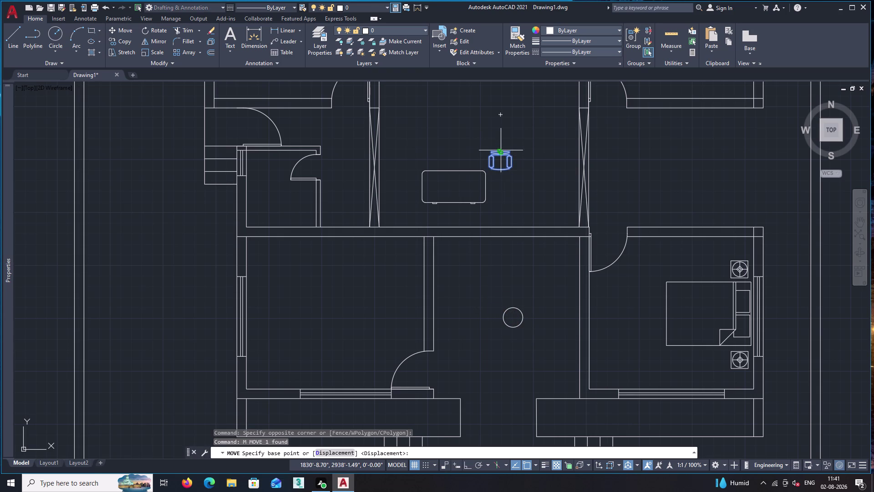
click(502, 154)
scroll(up, 3)
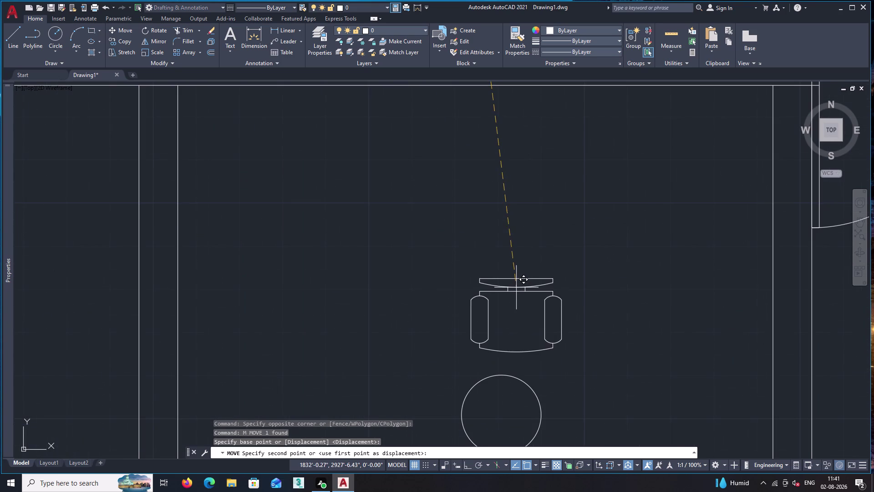
click(508, 285)
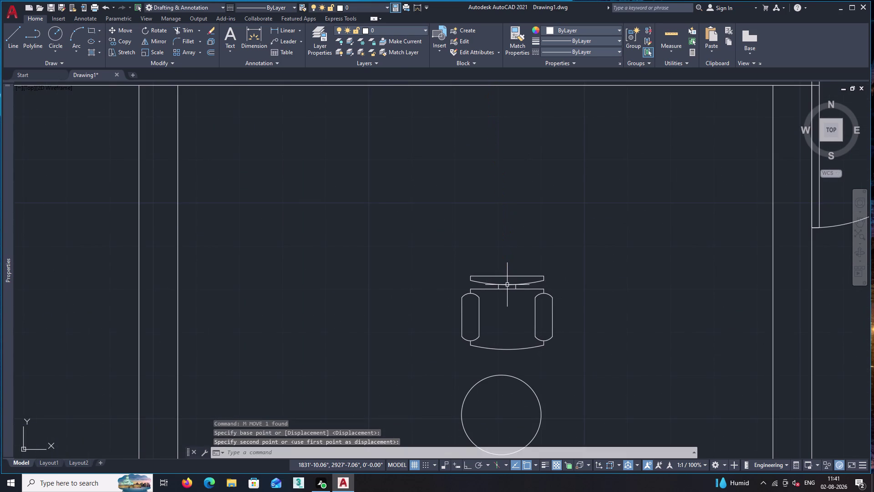
key(space)
middle_drag(525, 339, 502, 291)
key(Escape)
text(a)
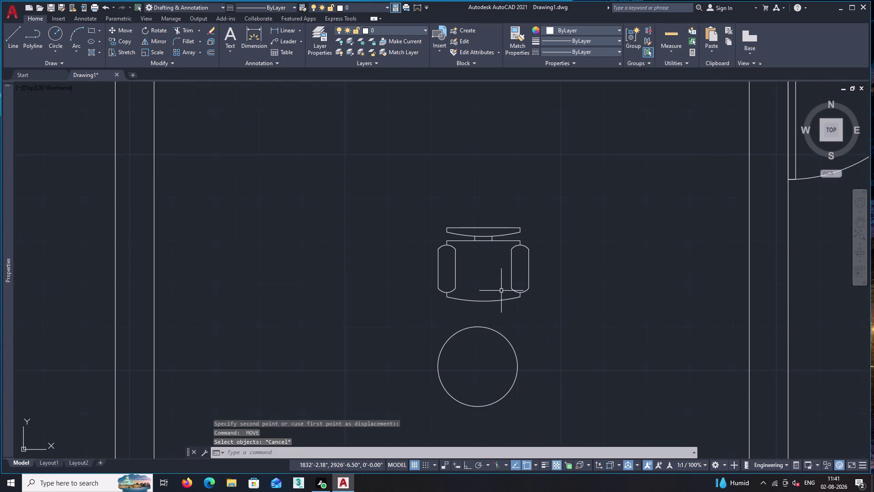
text(r)
key(space)
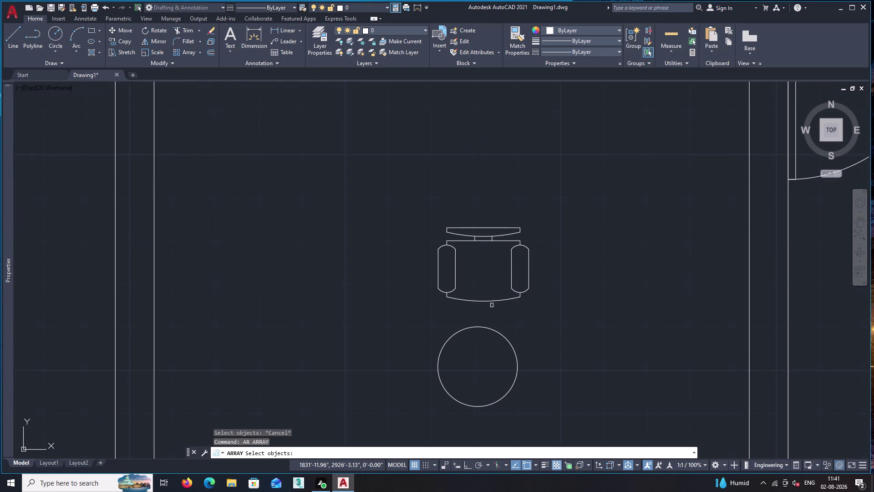
Polar-array the chair about the table's centre with 4 items.
click(489, 303)
key(space)
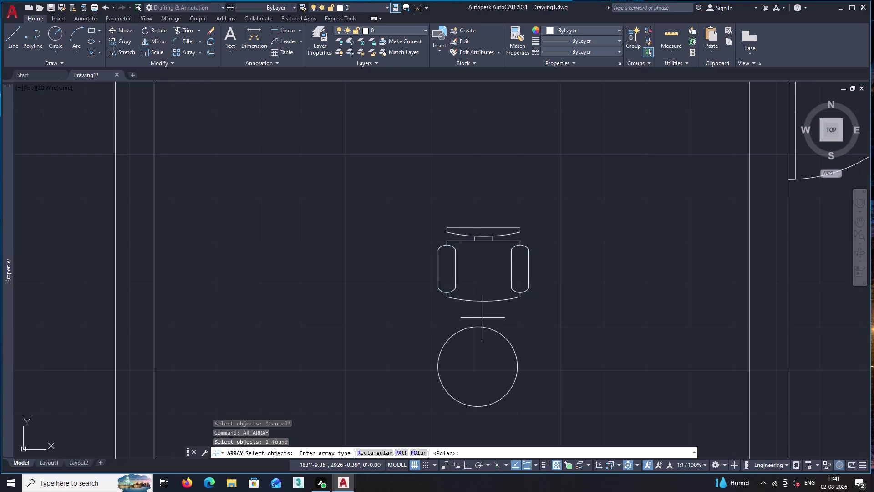
key(o)
key(BackSpace)
text(po)
key(Return)
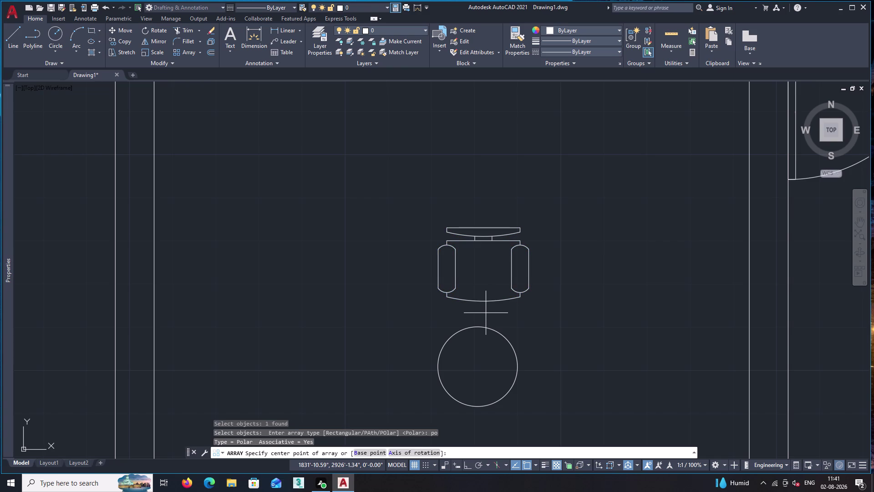
click(478, 366)
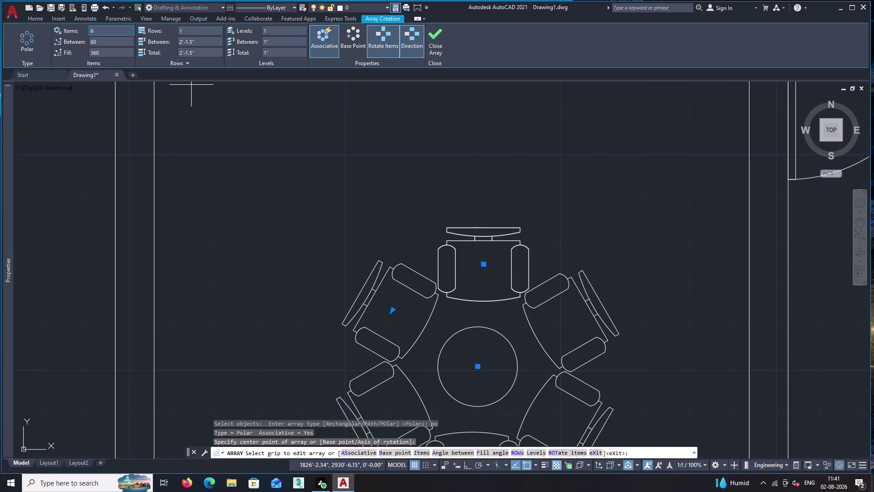
click(104, 34)
key(BackSpace)
key(BackSpace)
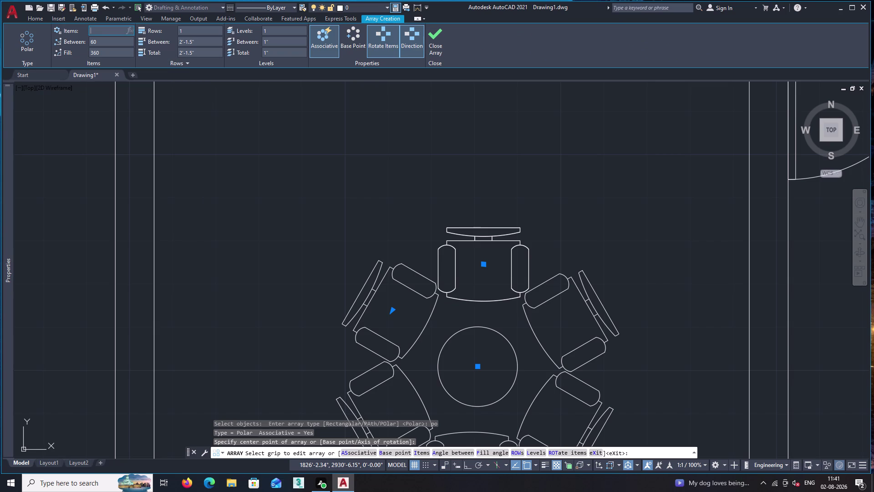
key(4)
key(Return)
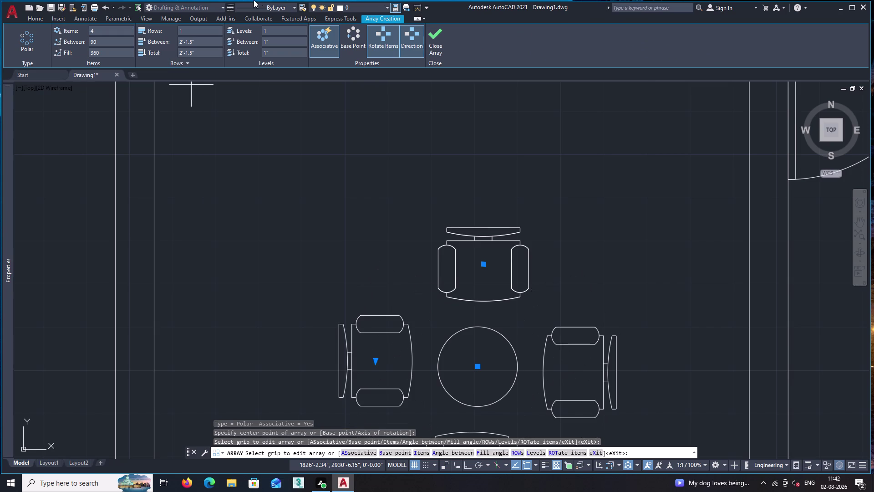
click(435, 40)
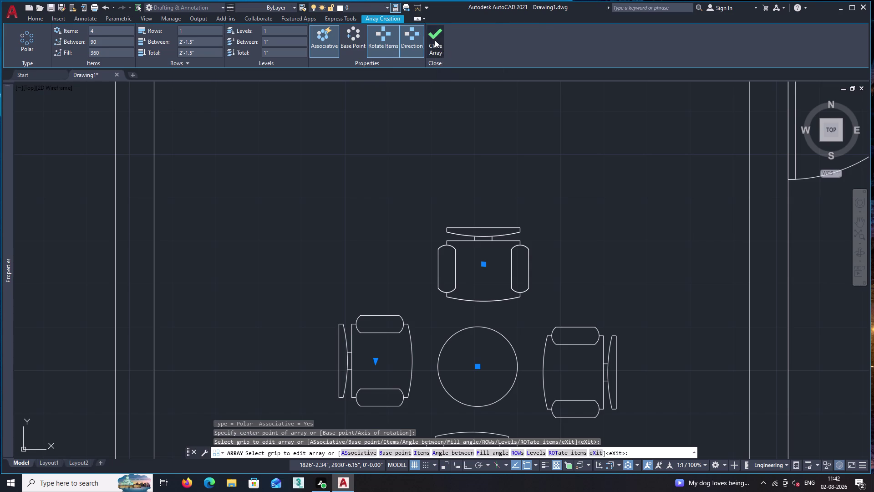
scroll(down, 3)
middle_drag(469, 247, 424, 191)
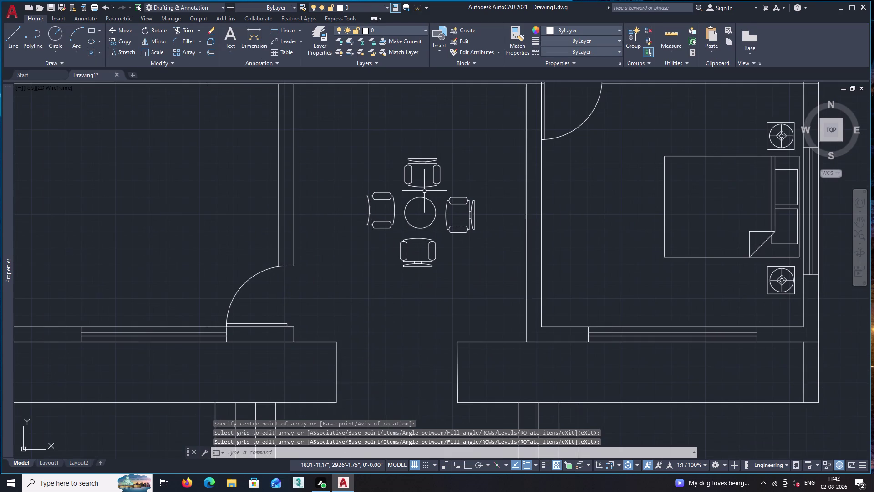
scroll(down, 3)
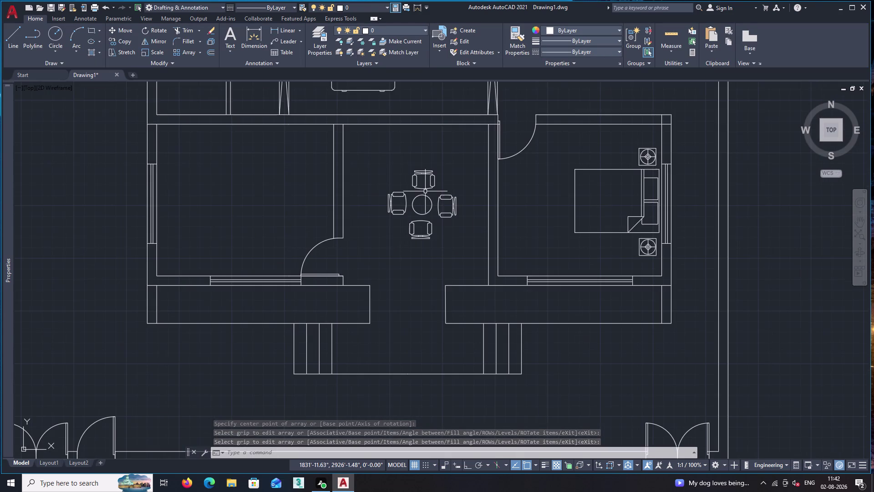
middle_drag(390, 158, 432, 245)
Move the small rectangular desk from the upper room into the central hall between the bedrooms.
click(361, 128)
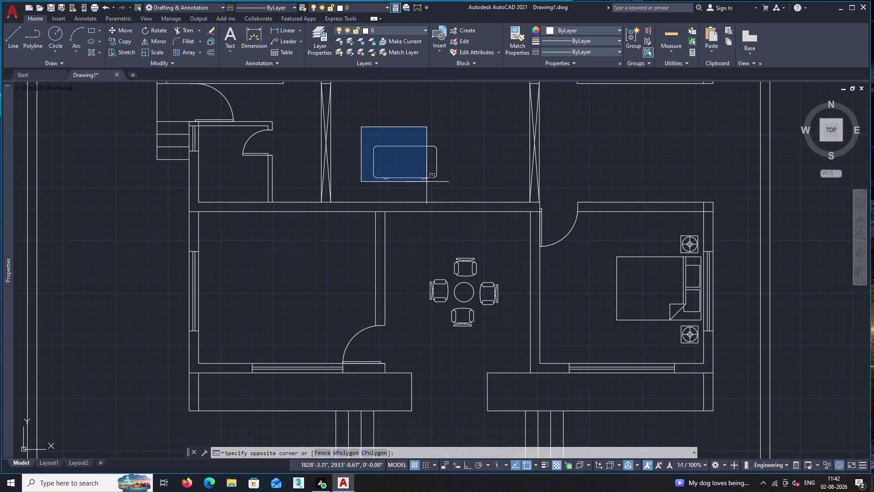
click(456, 185)
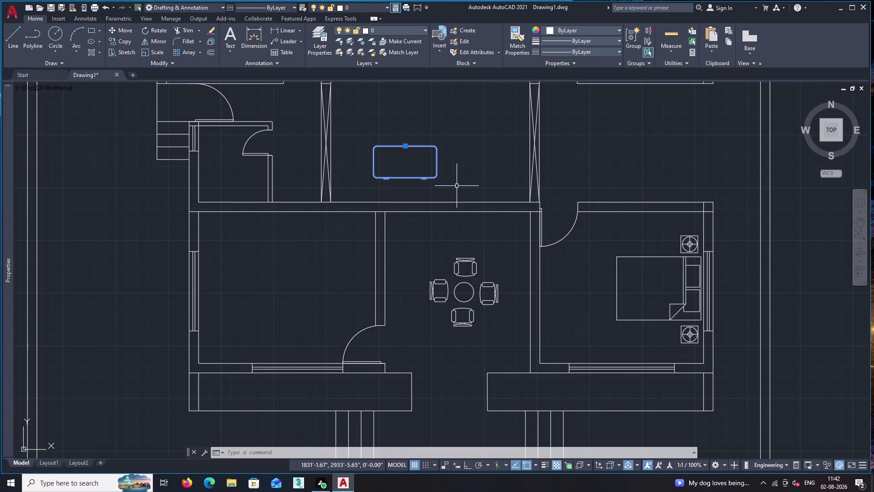
text(m)
key(space)
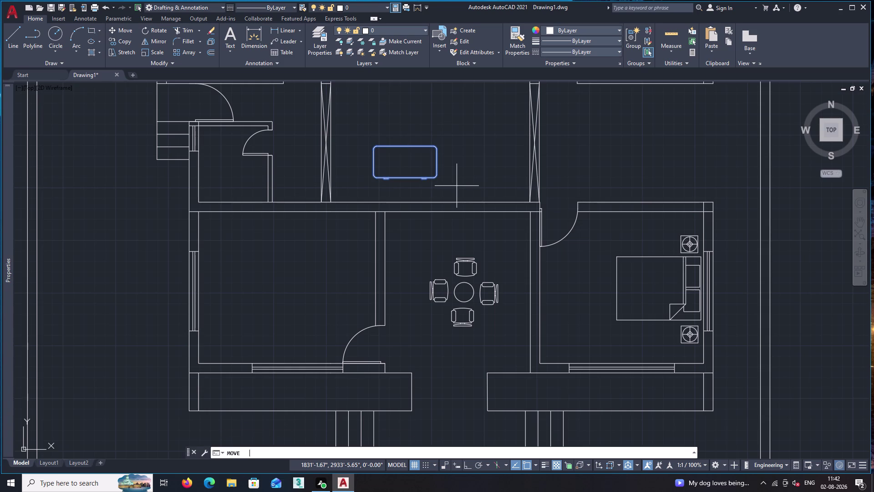
scroll(down, 3)
middle_drag(402, 174, 389, 234)
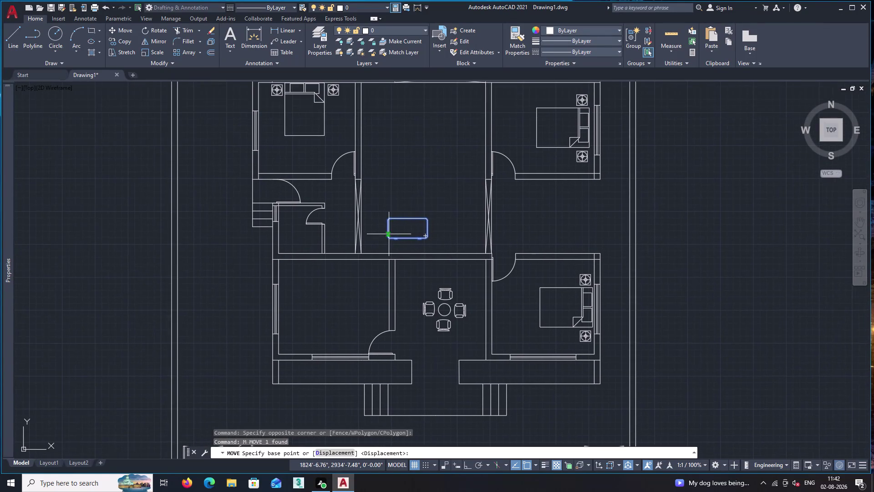
click(424, 236)
click(429, 160)
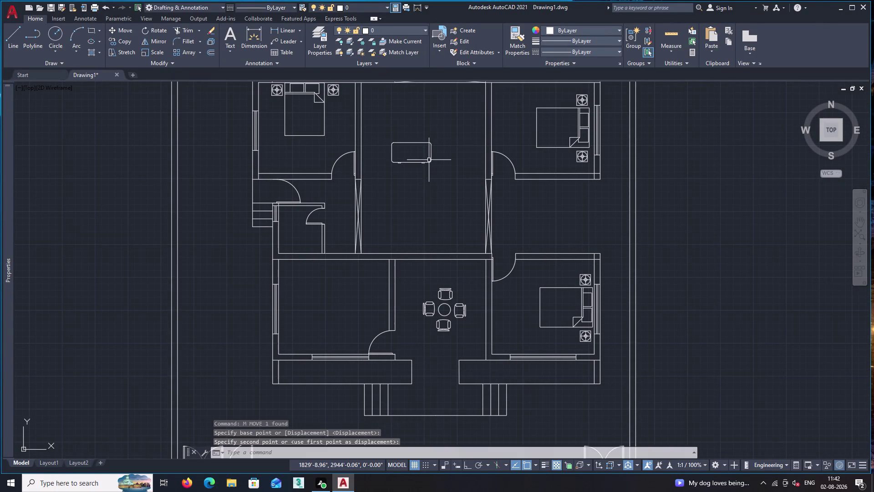
scroll(down, 3)
middle_drag(422, 179, 425, 215)
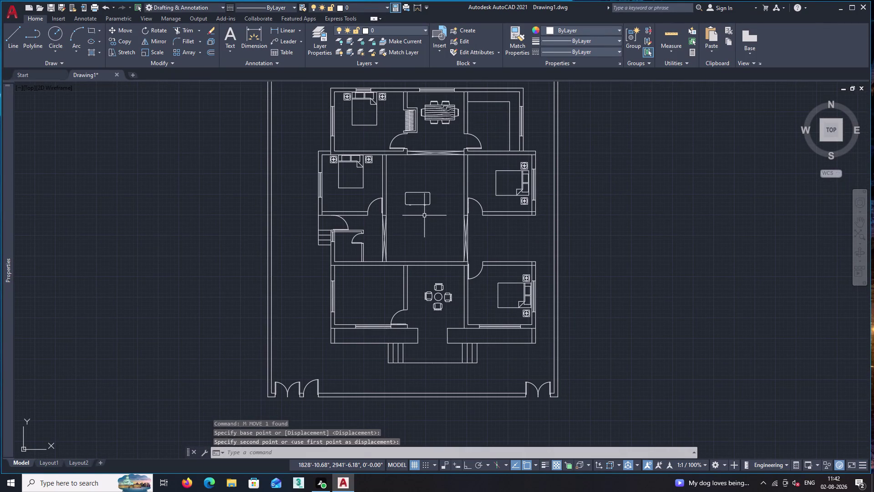
key(Escape)
scroll(up, 3)
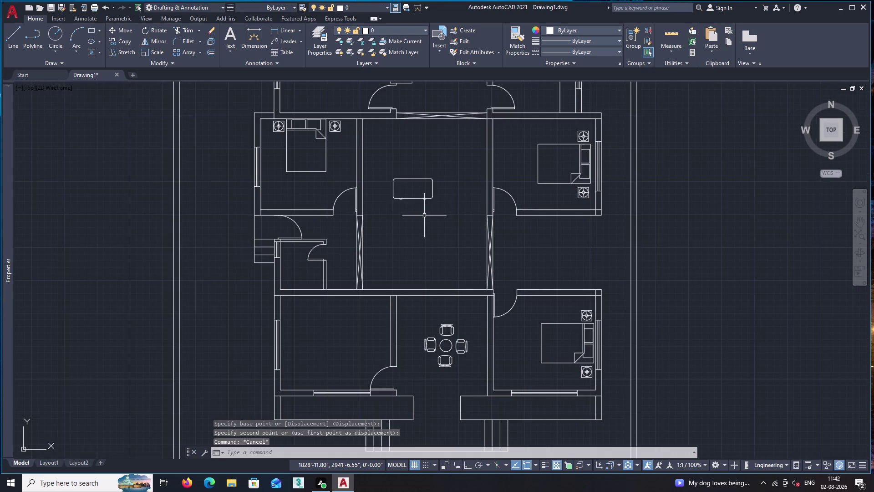
text(ro)
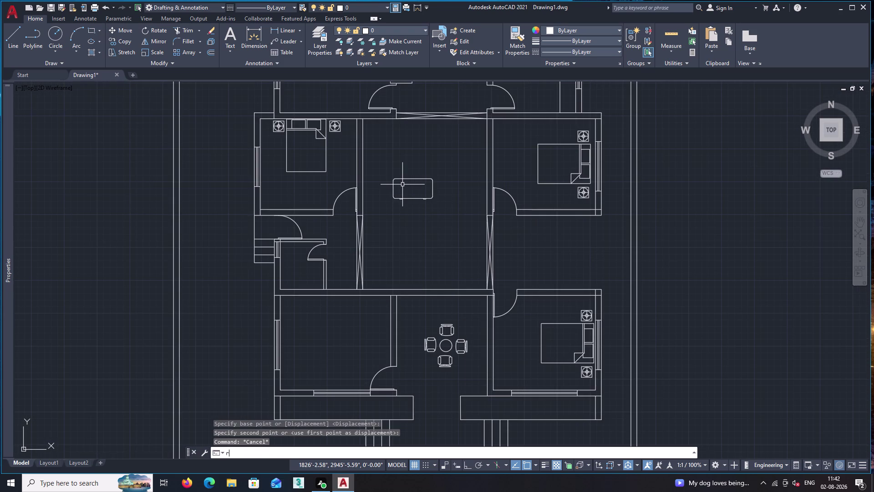
key(Return)
click(406, 179)
Rotate the desk 90° about its corner with Ortho on, so it runs lengthwise.
key(Return)
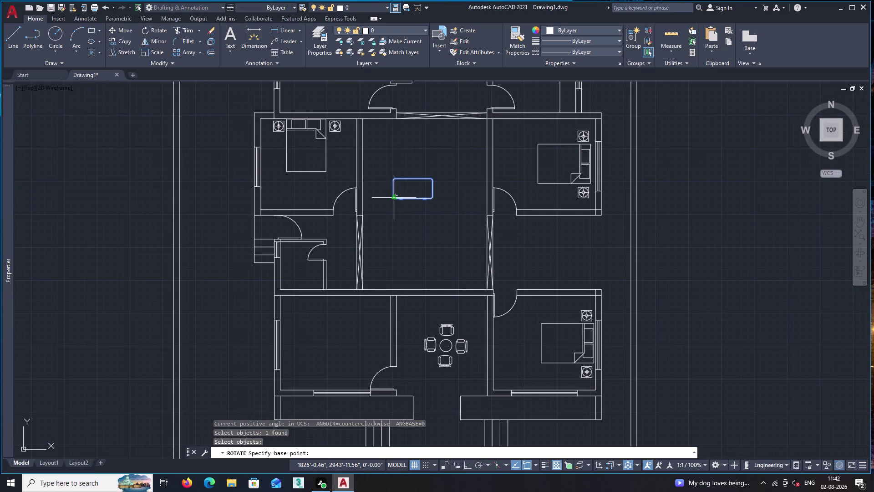
click(393, 199)
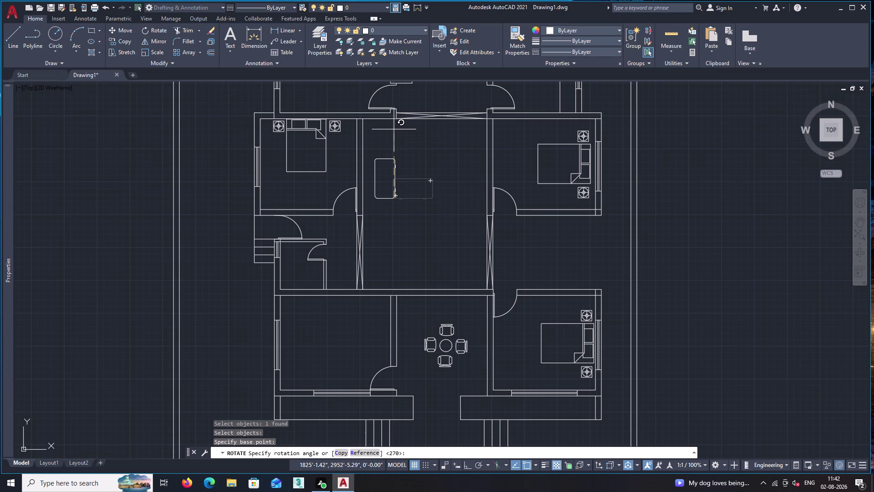
key(F8)
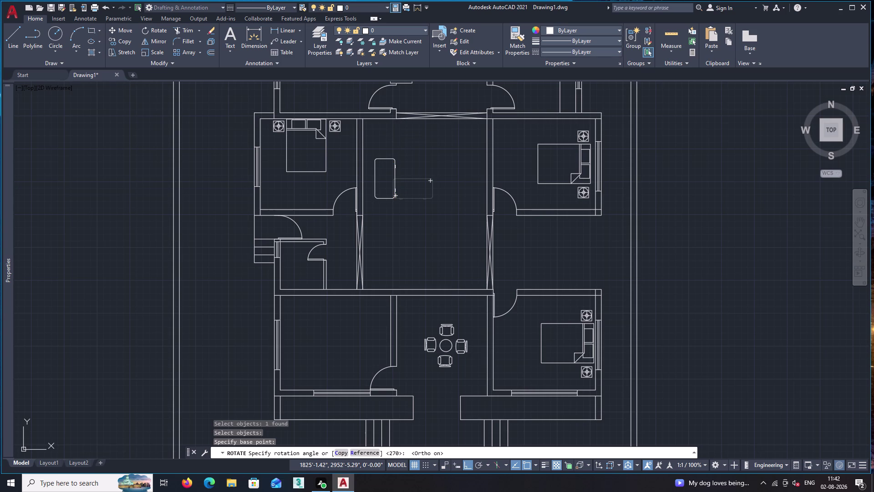
click(391, 145)
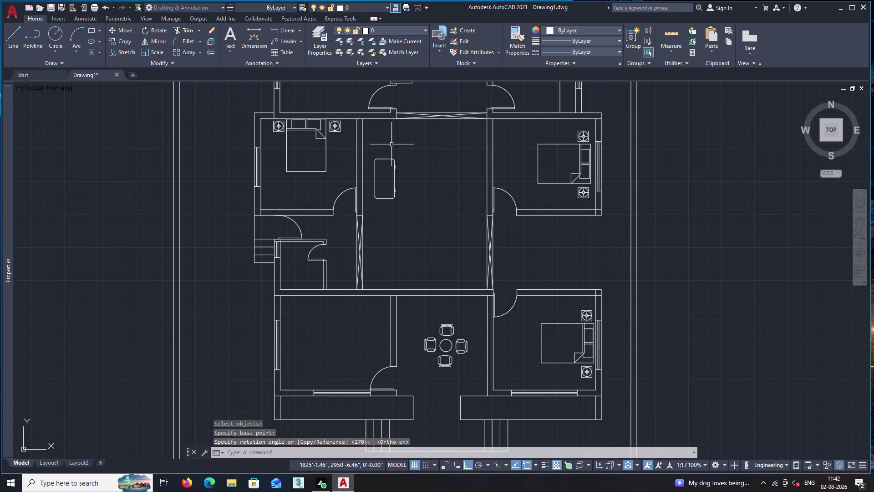
key(space)
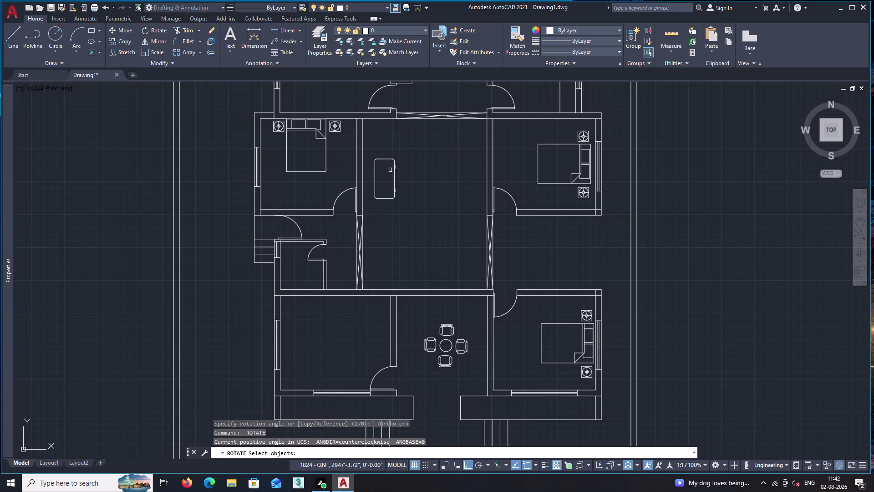
key(Escape)
scroll(down, 3)
middle_drag(382, 161, 397, 199)
scroll(up, 3)
click(383, 193)
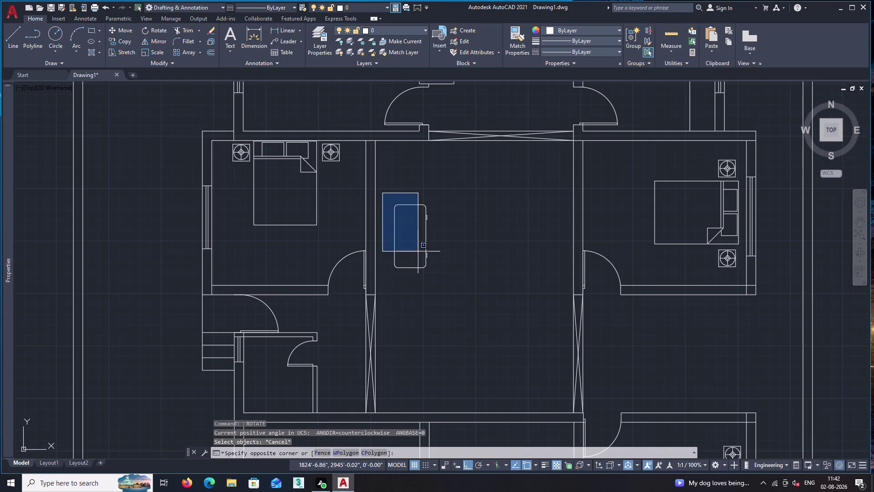
click(444, 292)
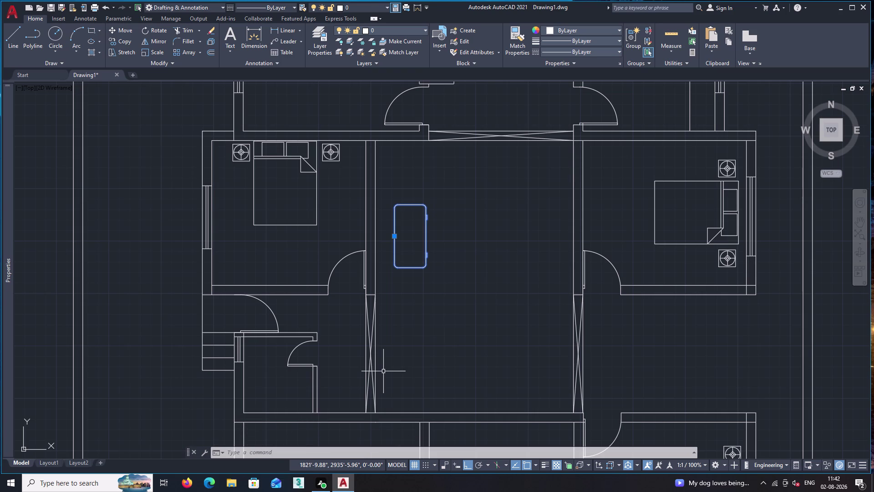
Move the upright desk nearer the top of the central hall, Ortho off.
text(m)
key(space)
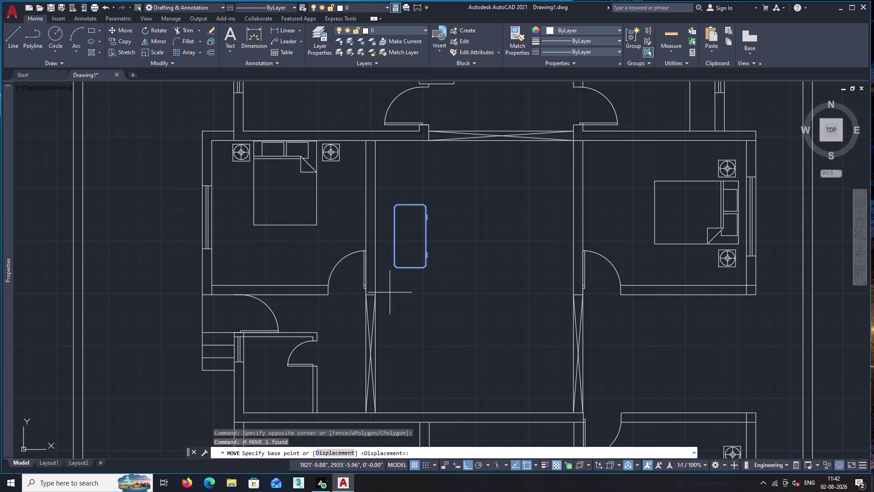
scroll(up, 3)
click(395, 241)
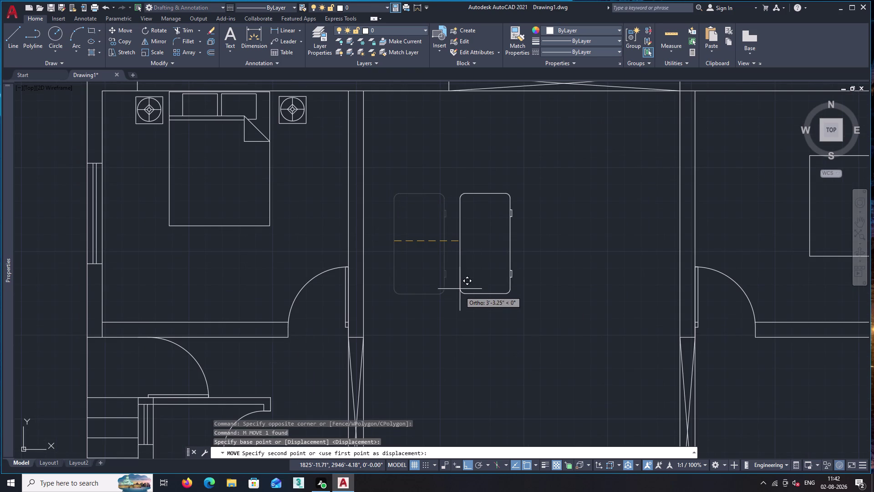
key(F8)
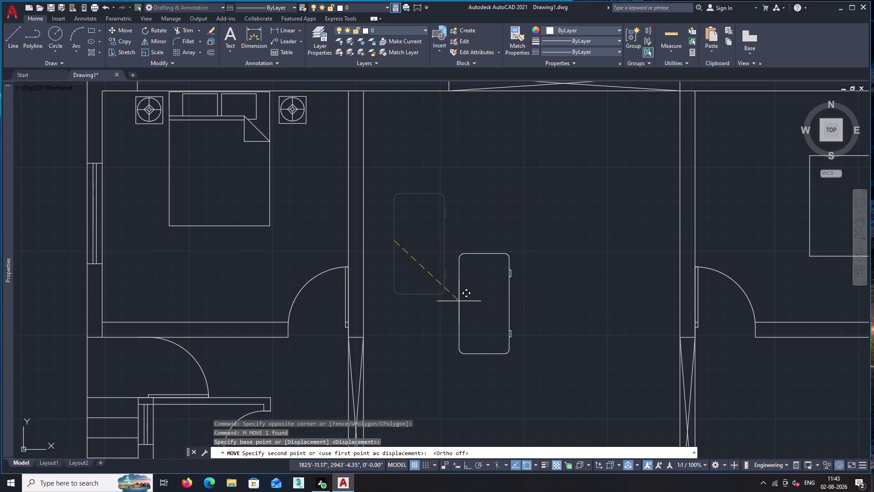
scroll(down, 3)
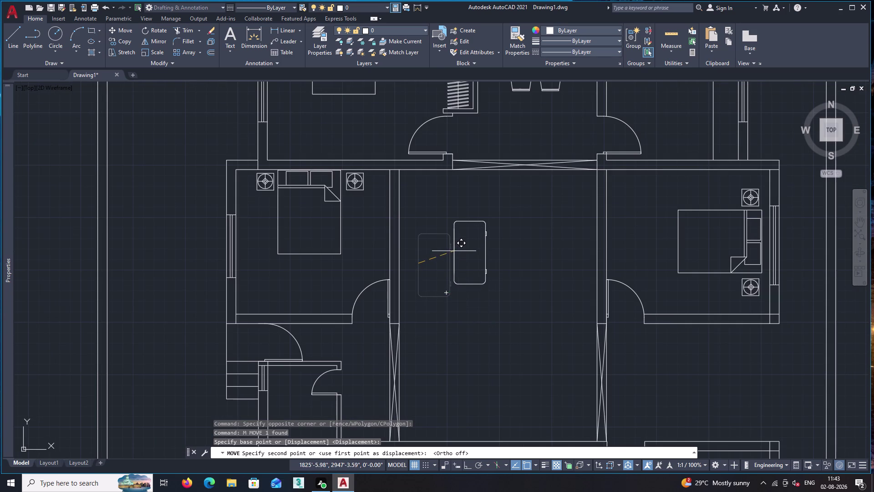
click(457, 247)
key(v)
scroll(down, 3)
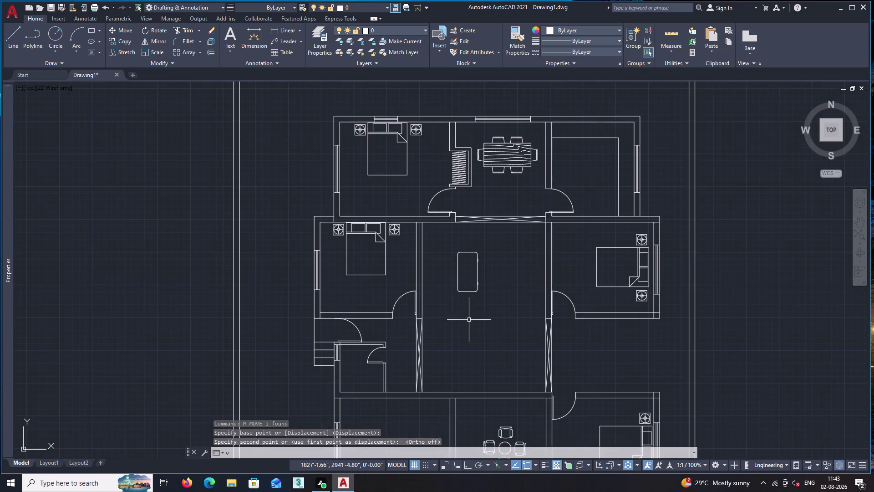
middle_drag(474, 335, 451, 240)
Run DC to open the DesignCenter furniture block library.
text(dc)
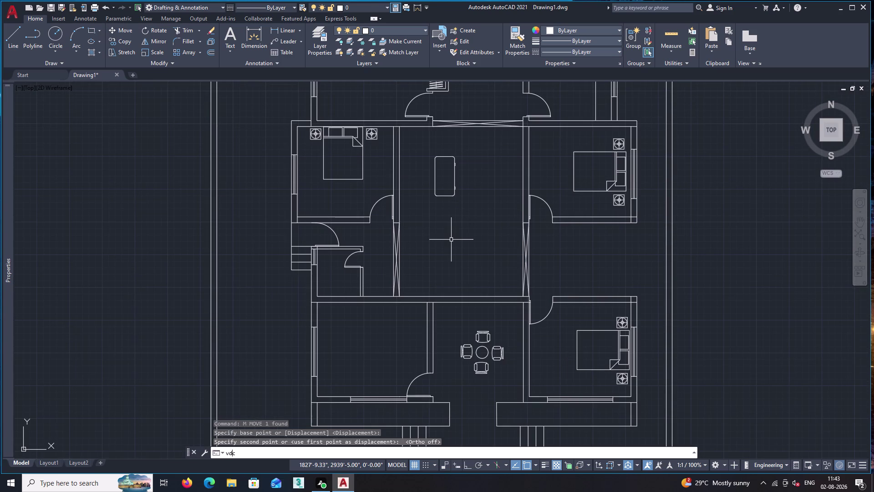
key(space)
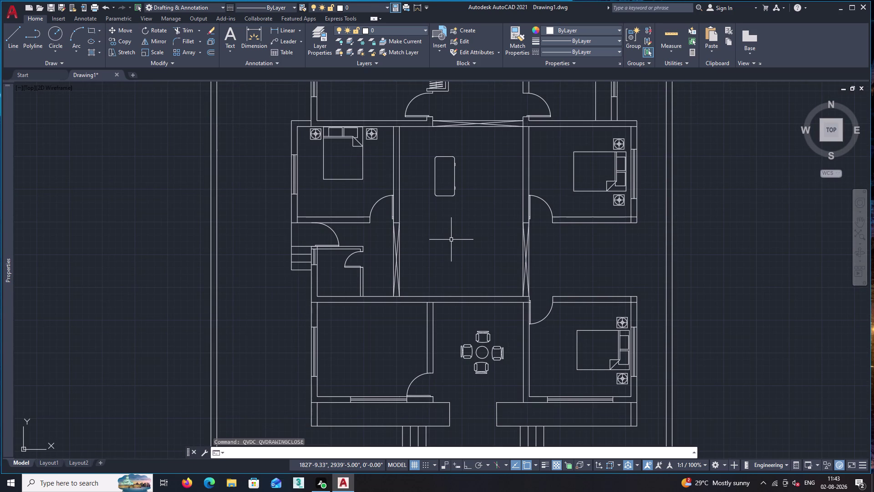
key(Escape)
Place the Chair - Desk block from DesignCenter beside the plan, close DesignCenter, and select the chair.
text(dc)
key(space)
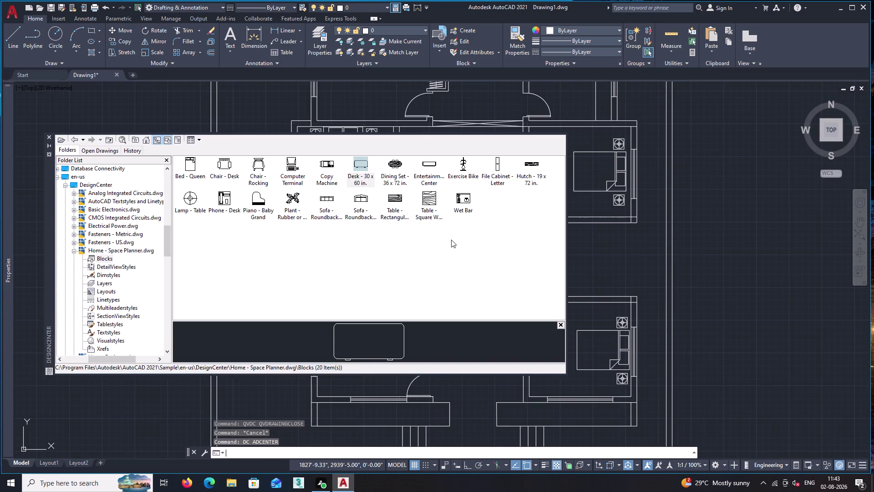
drag(228, 167, 504, 212)
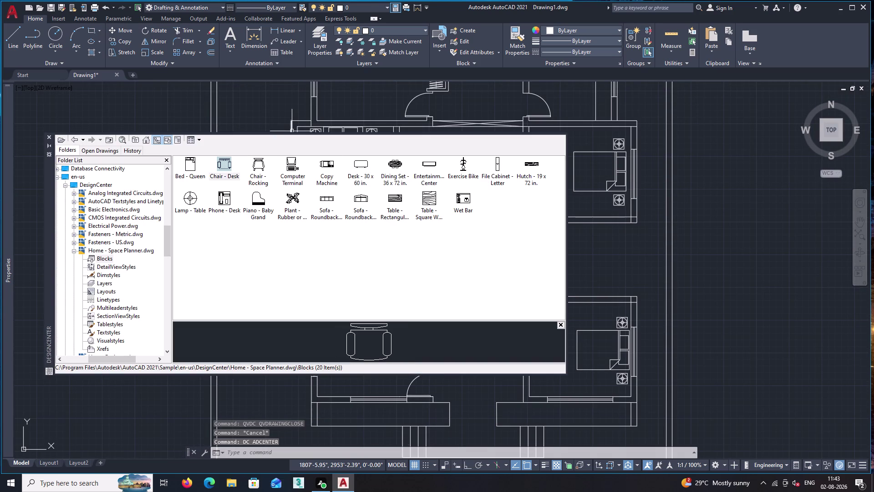
drag(504, 213, 737, 232)
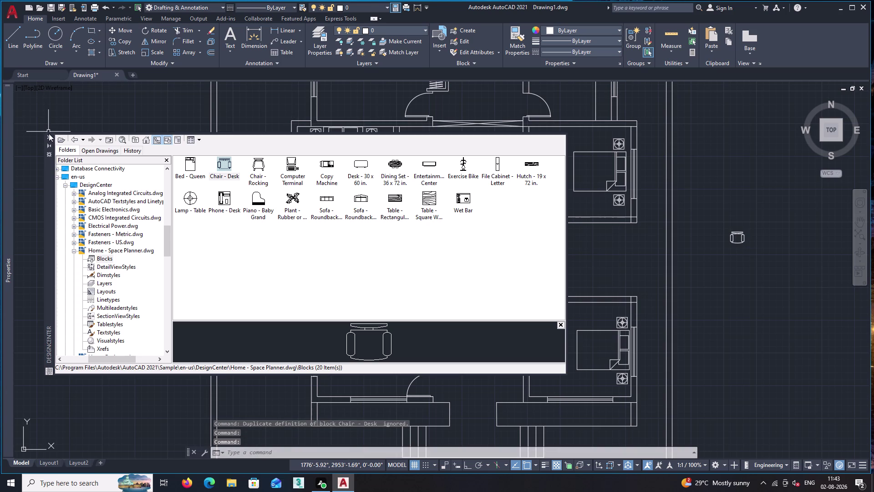
click(48, 137)
click(710, 213)
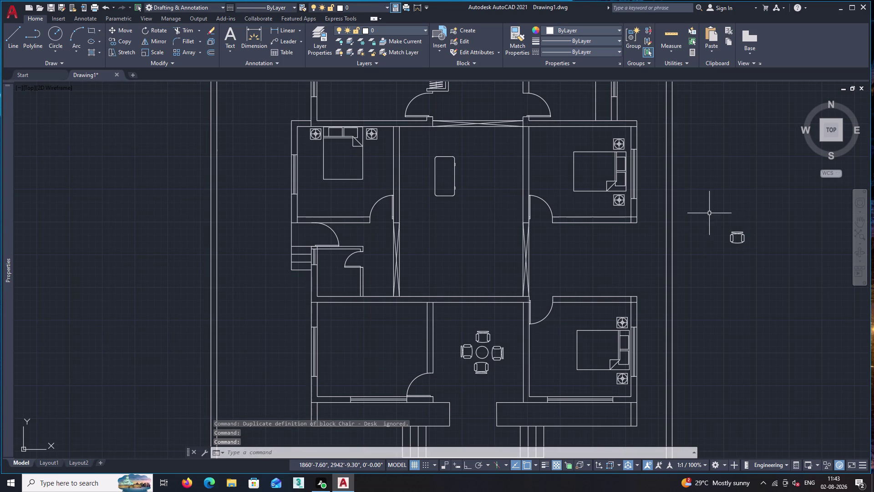
click(771, 266)
Move the desk chair from beside the plan to just above the lengthwise table.
text(m)
key(space)
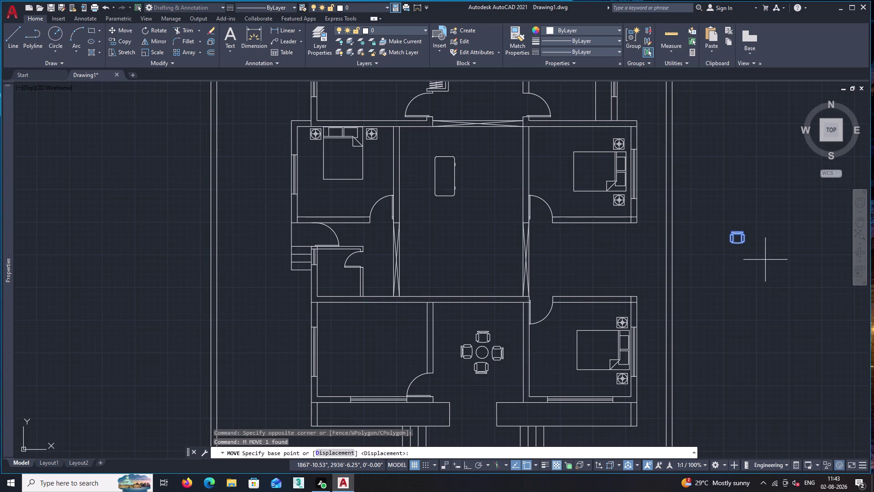
scroll(up, 3)
click(688, 178)
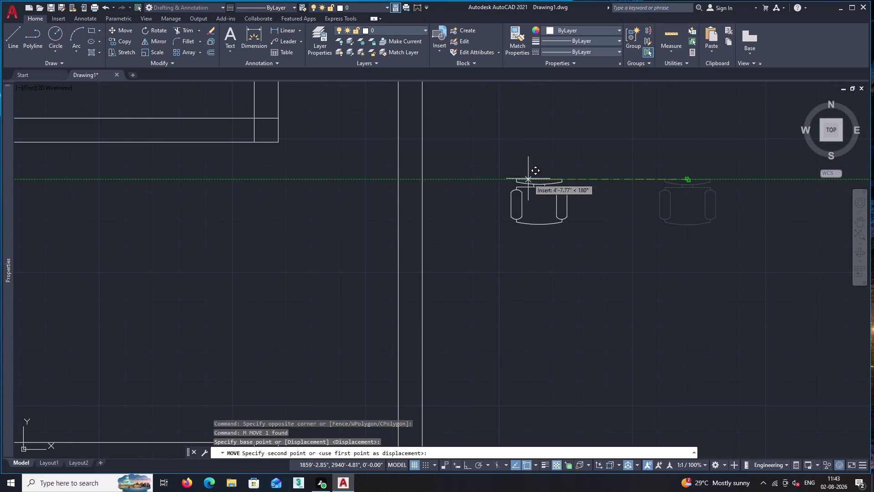
scroll(down, 3)
middle_drag(299, 175, 488, 242)
scroll(up, 3)
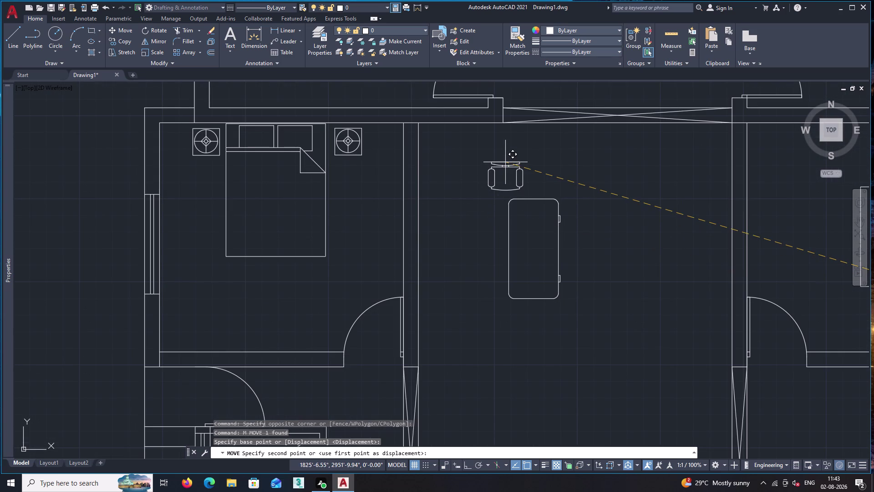
scroll(up, 3)
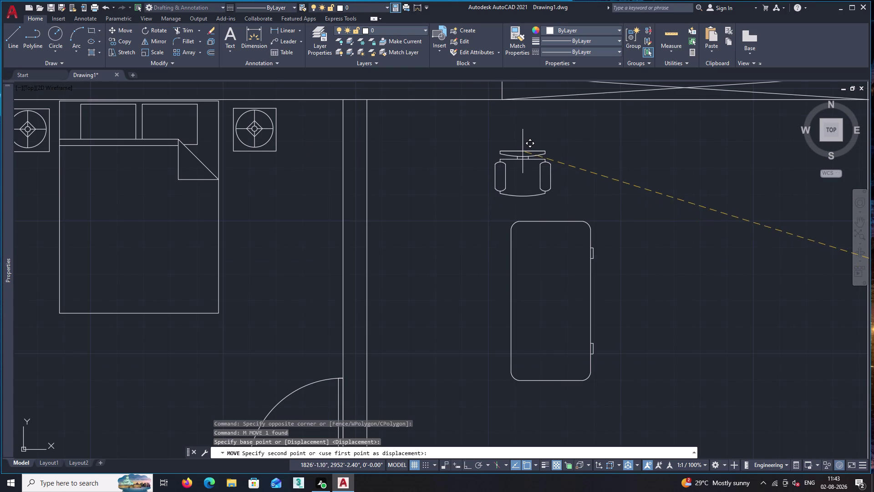
click(524, 150)
click(524, 150)
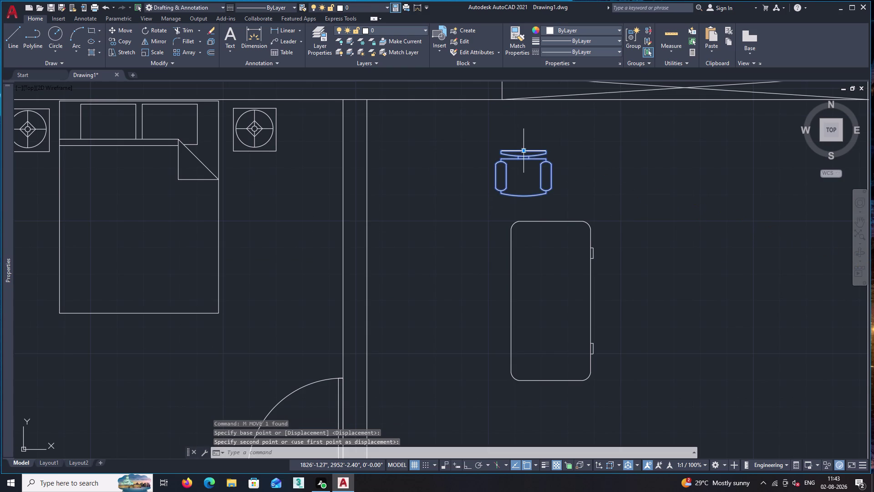
Copy the desk chair from its top midpoint to a spot just right of it.
text(co)
key(Return)
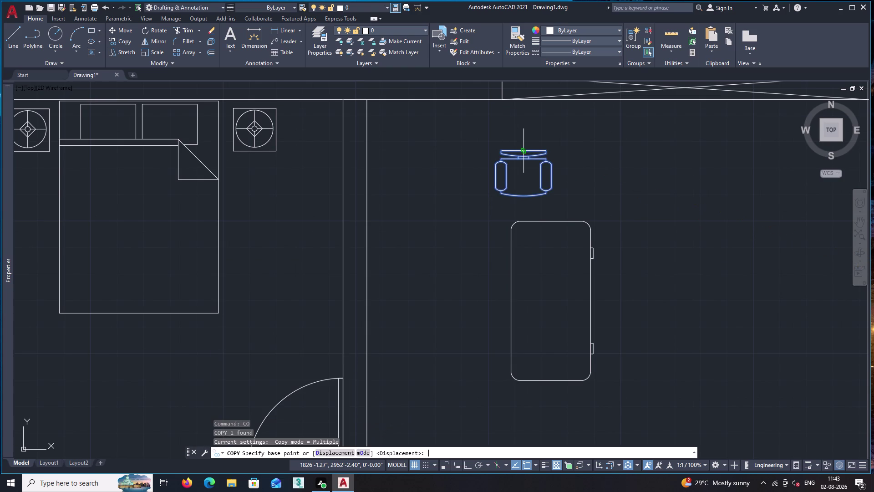
click(524, 150)
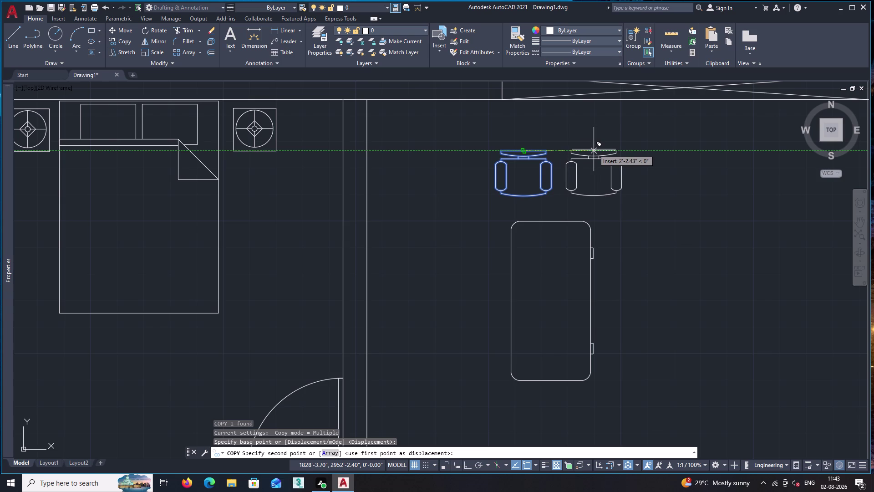
click(593, 149)
key(Escape)
Select both chairs and begin copying them from the table's left edge, then cancel.
click(634, 209)
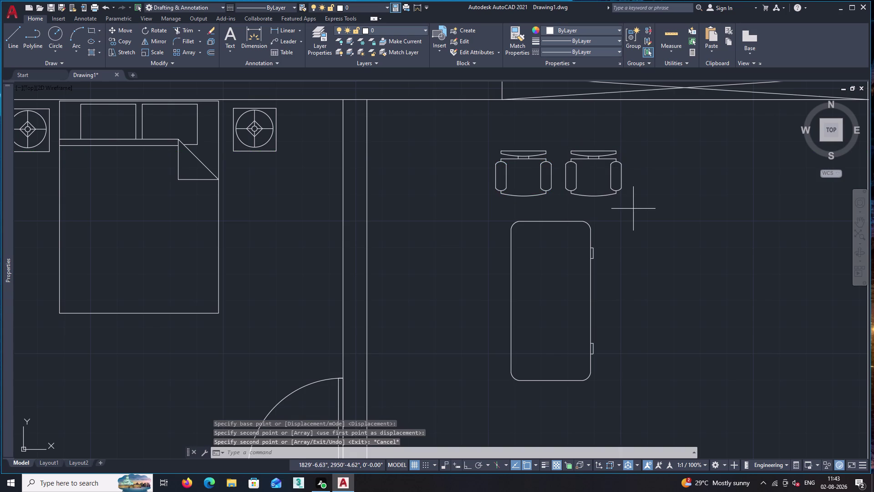
click(475, 131)
text(c)
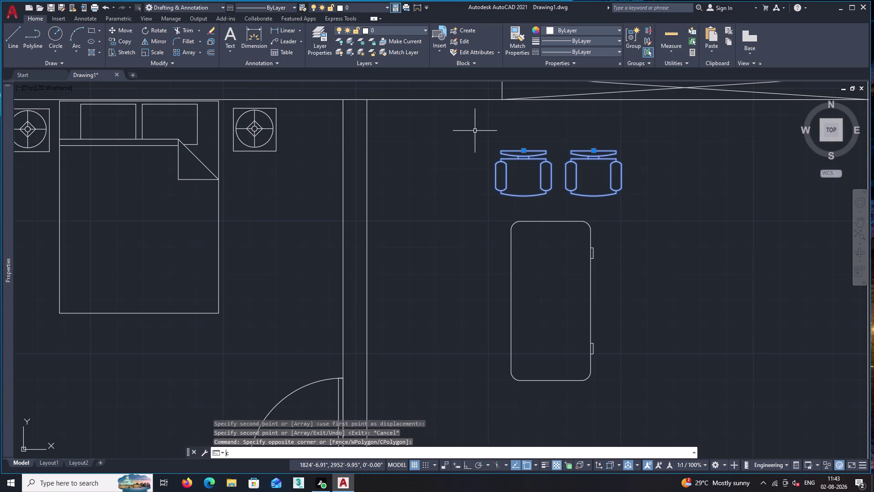
text(o)
key(Return)
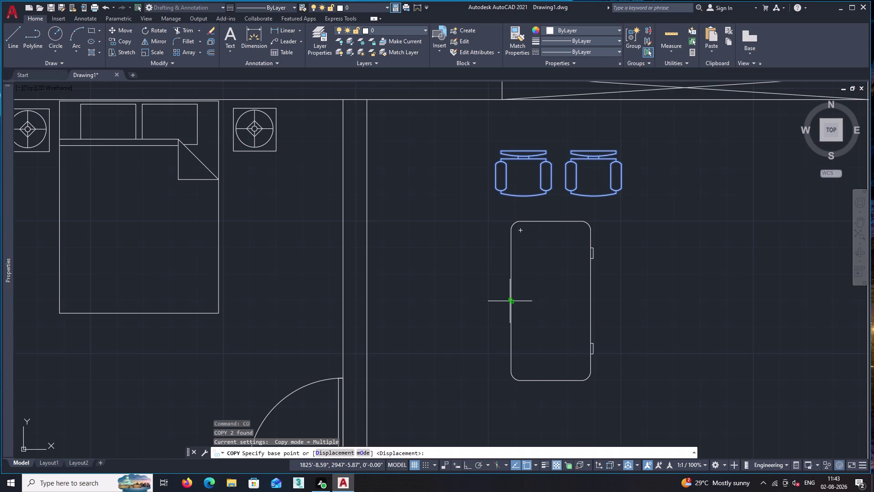
click(511, 301)
key(Escape)
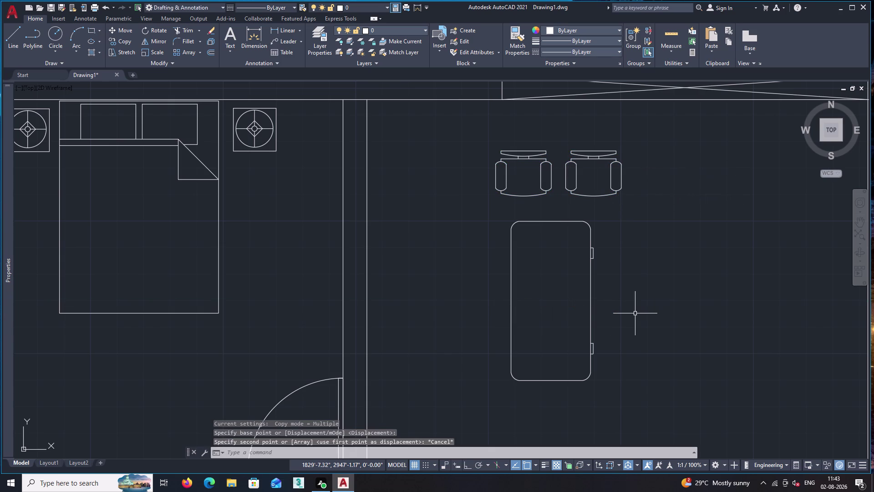
text(mi)
key(Return)
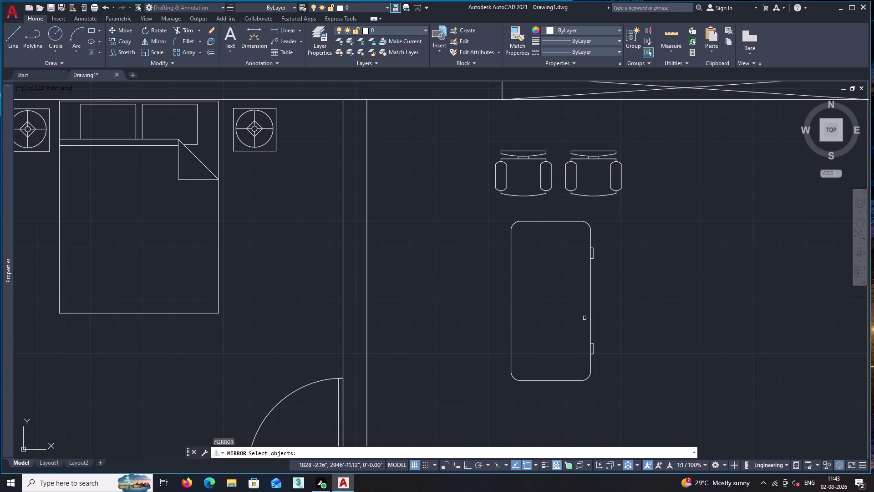
Mirror both chairs across a horizontal line through the table's middle, keeping the originals.
click(514, 150)
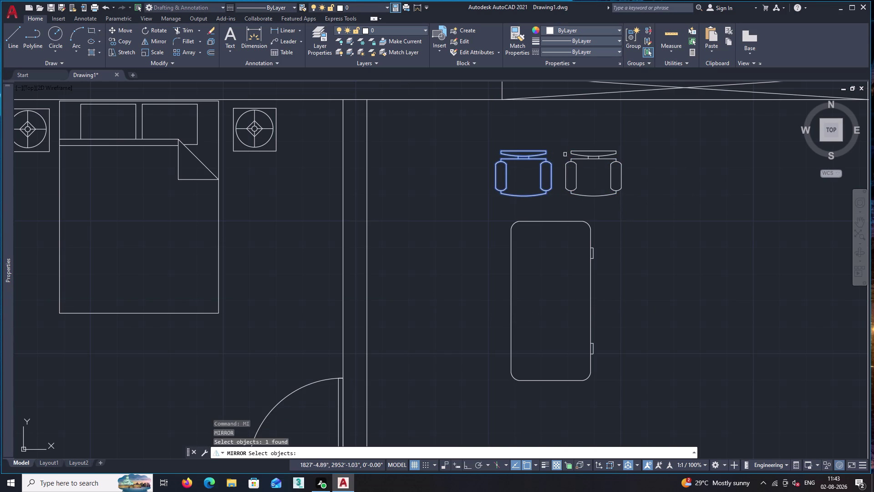
click(595, 151)
key(space)
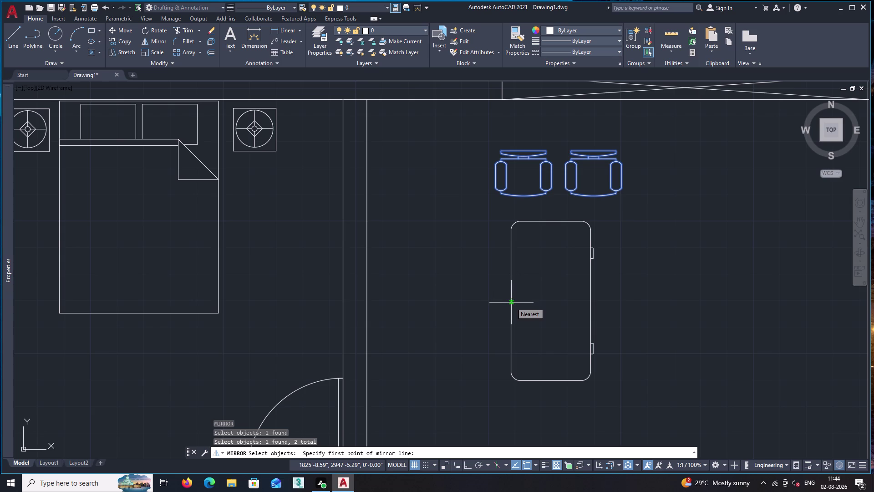
click(512, 302)
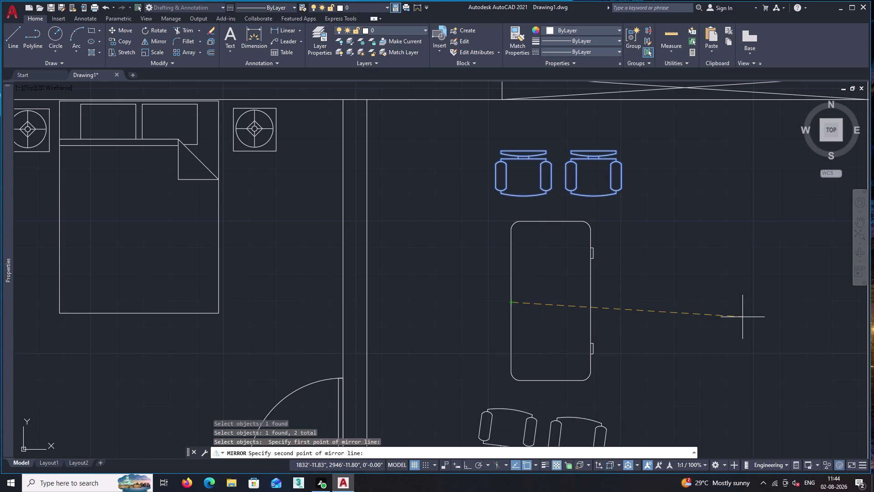
key(F8)
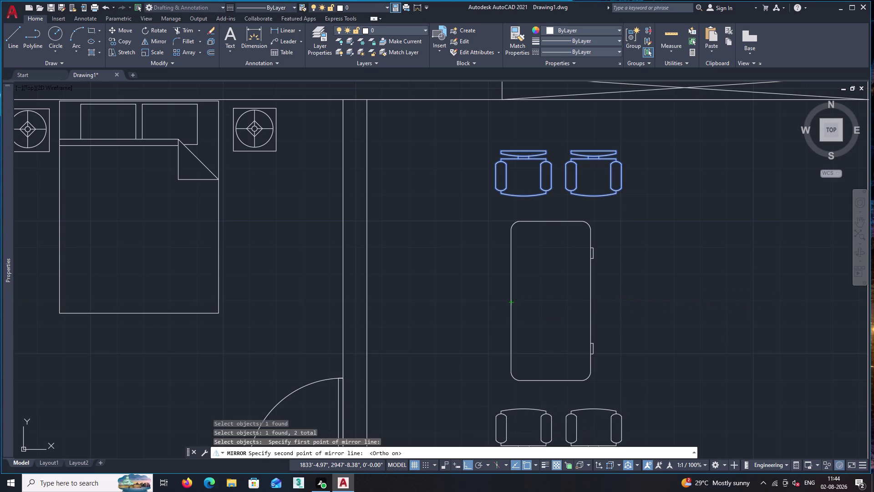
click(757, 294)
key(space)
scroll(down, 3)
middle_drag(725, 272, 742, 249)
middle_drag(682, 333, 675, 306)
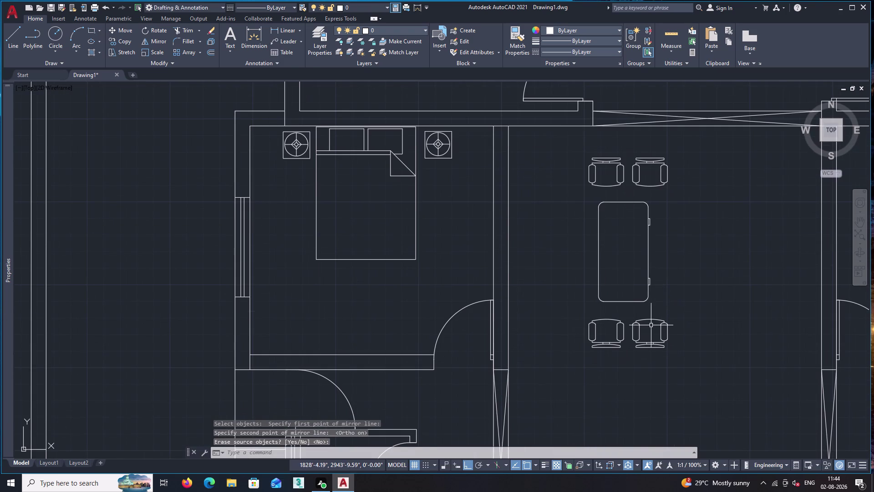
click(578, 312)
Copy the lower pair of chairs to the right of the table.
click(726, 362)
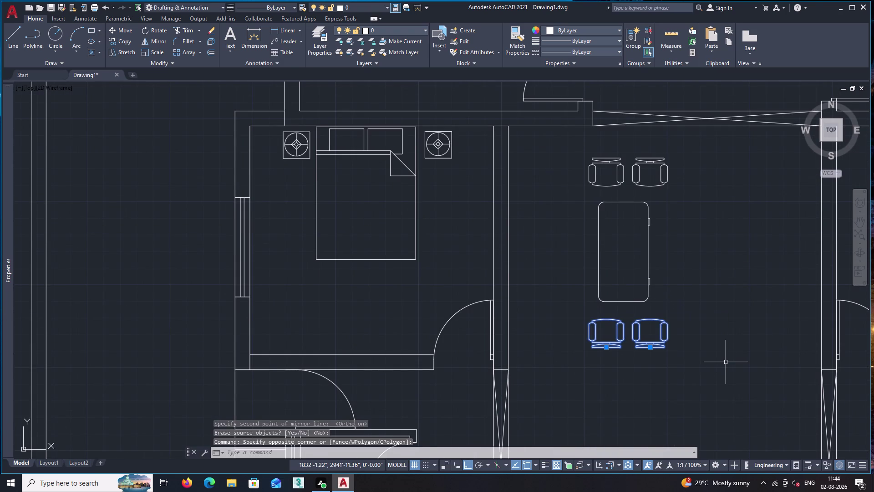
text(co)
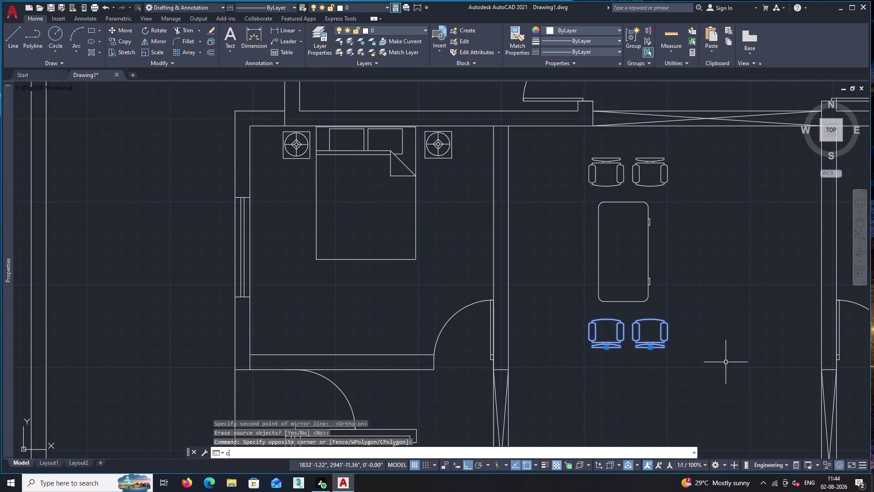
key(Return)
click(610, 348)
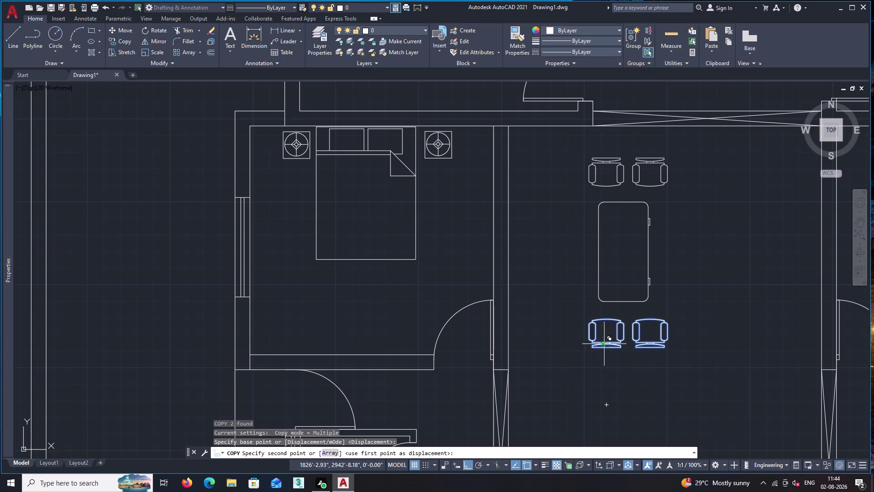
click(738, 258)
key(Escape)
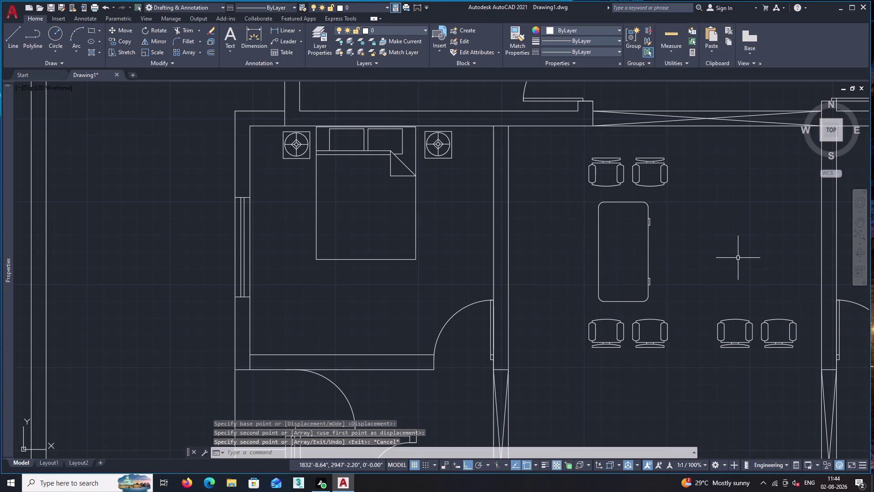
Select the copied chairs for a move, then cancel it.
text(m)
key(space)
click(688, 303)
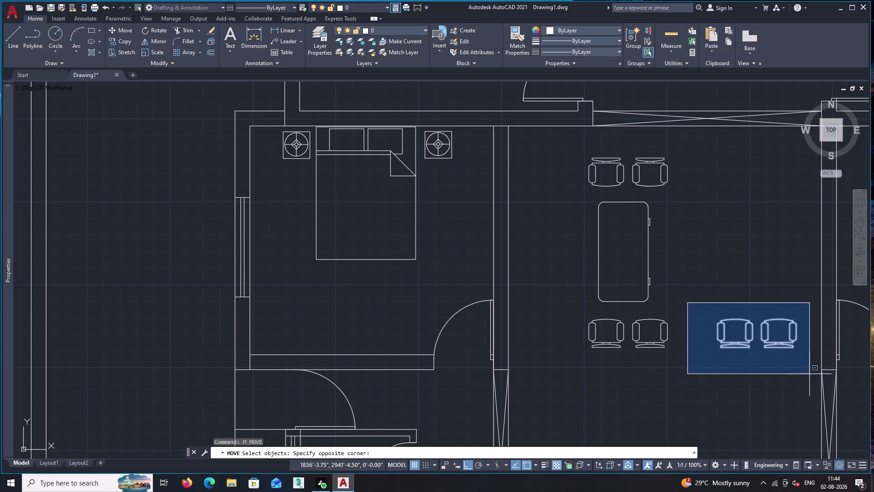
click(810, 374)
key(space)
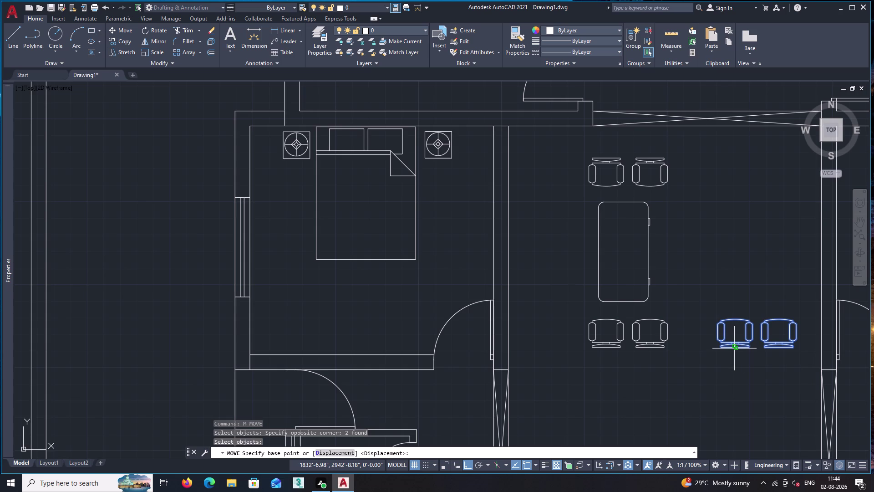
key(Escape)
Rotate the copied chairs 270° about a base point so they face sideways.
text(ro)
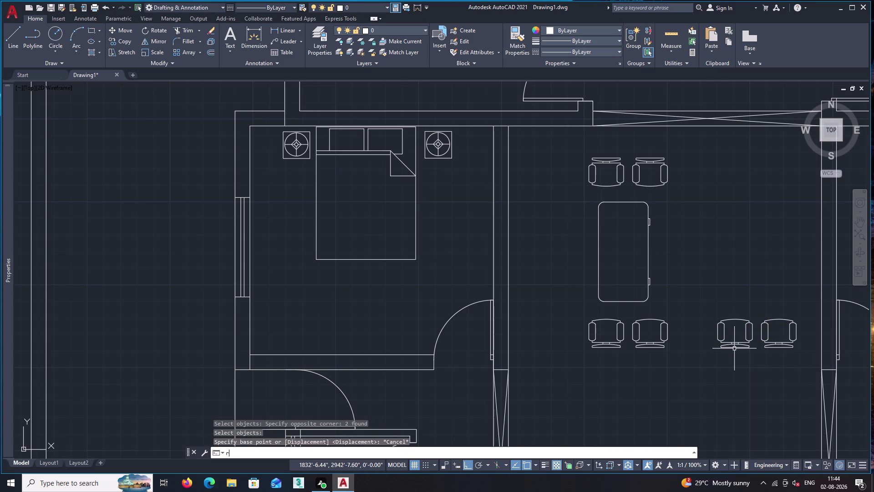
key(Return)
click(706, 300)
click(814, 376)
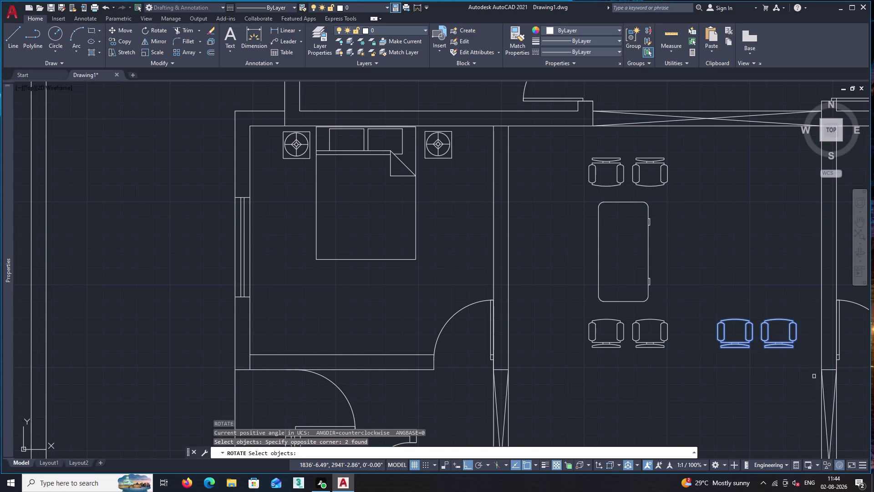
key(space)
click(736, 343)
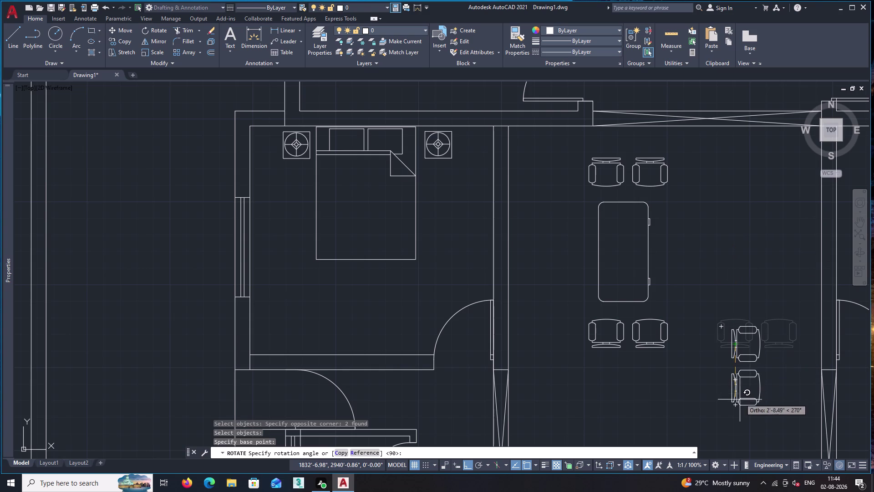
click(739, 401)
key(Escape)
scroll(down, 3)
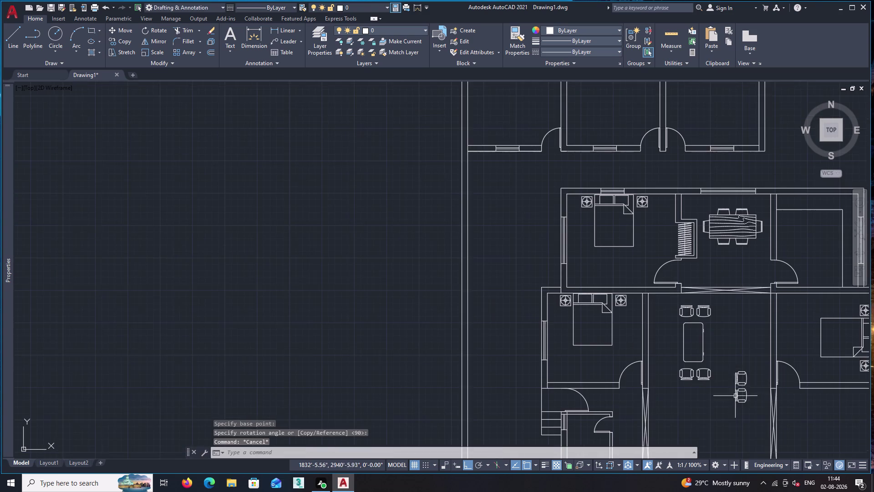
Copy the sideways chair pair to sit directly below the first pair.
middle_drag(723, 372, 699, 324)
scroll(up, 3)
middle_drag(732, 361, 699, 323)
click(656, 266)
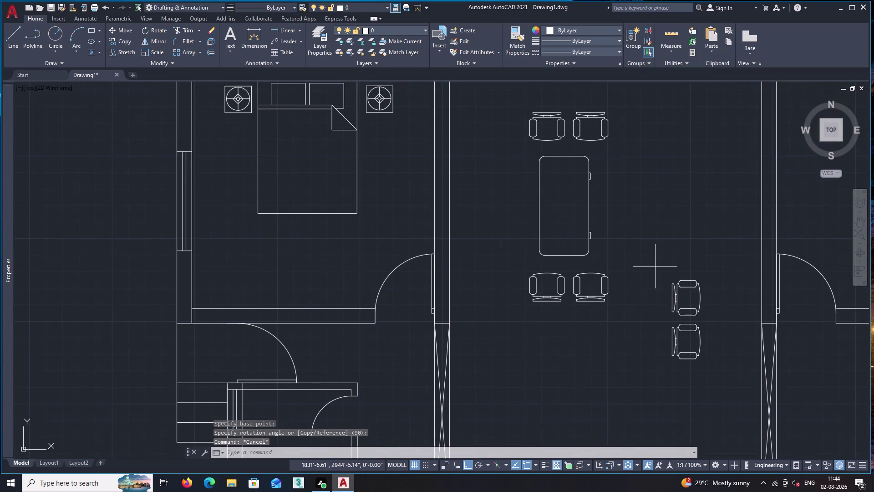
click(732, 394)
text(co)
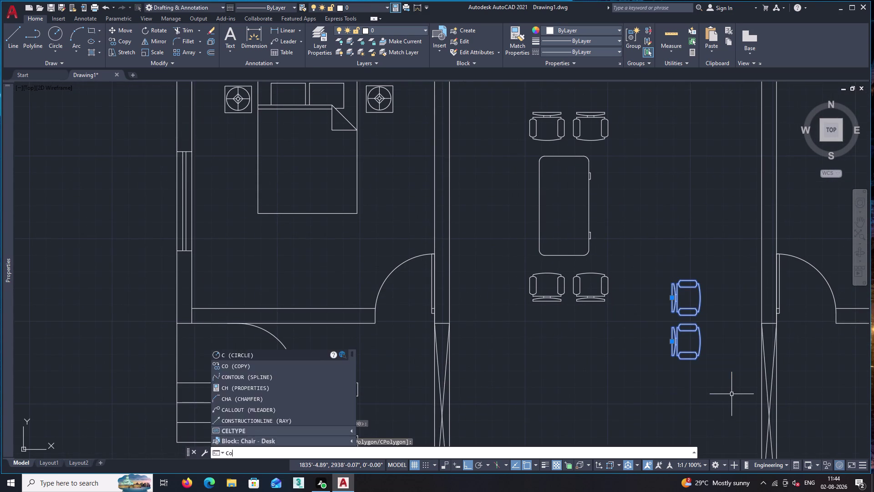
key(Return)
scroll(up, 3)
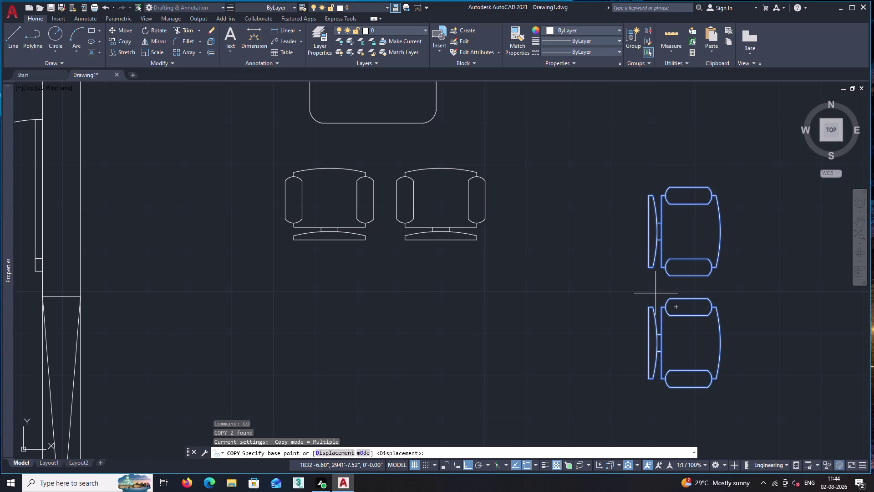
click(650, 289)
scroll(down, 3)
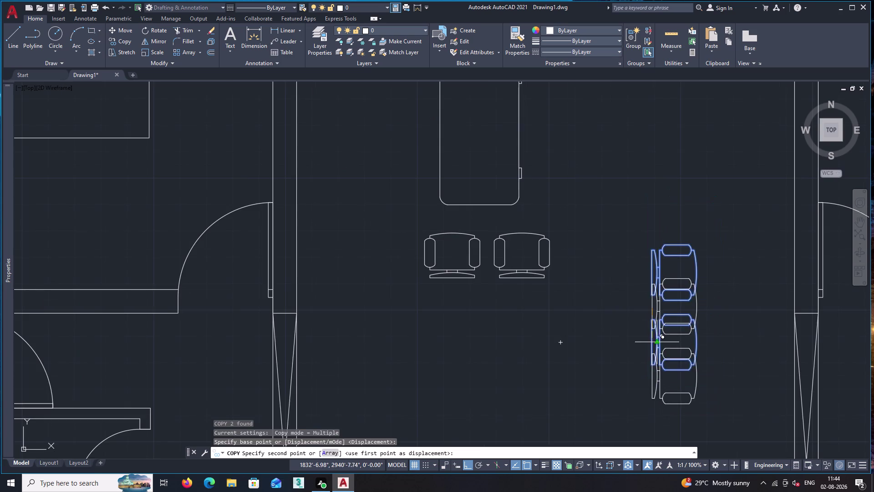
middle_drag(657, 355, 658, 213)
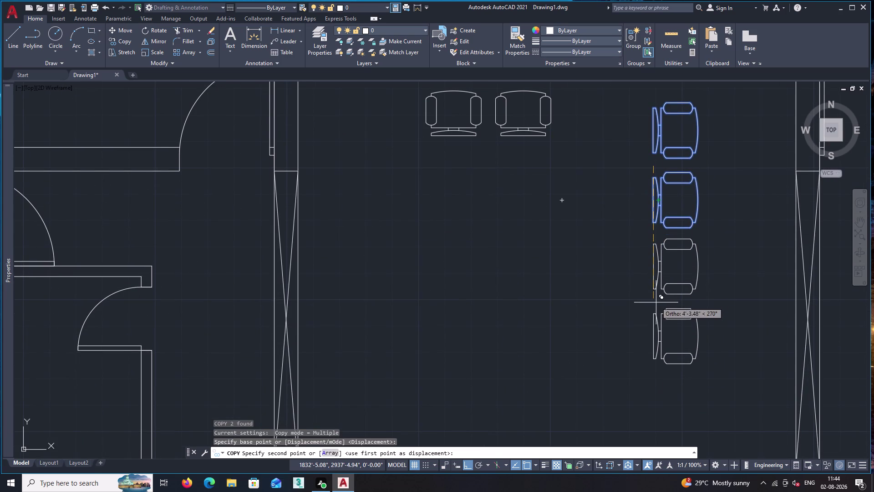
click(657, 304)
key(space)
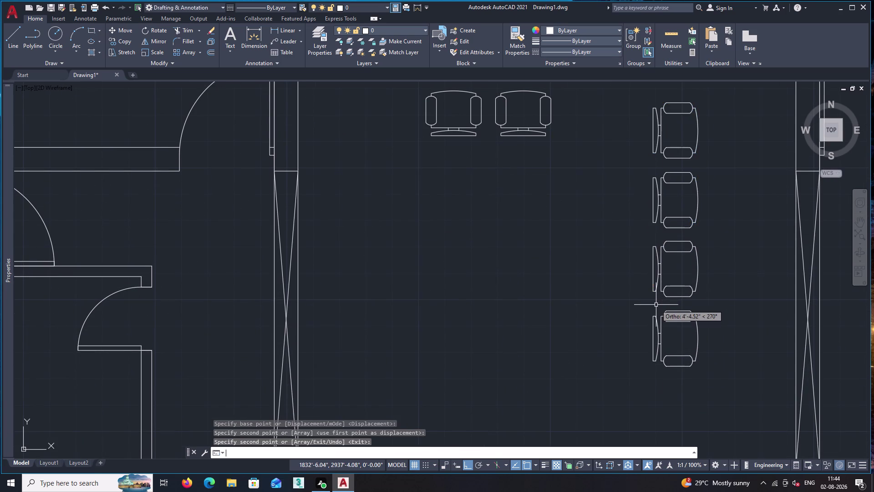
Move all four sideways chairs, Ortho off, into a column left of the table.
scroll(down, 3)
drag(629, 158, 630, 163)
click(692, 391)
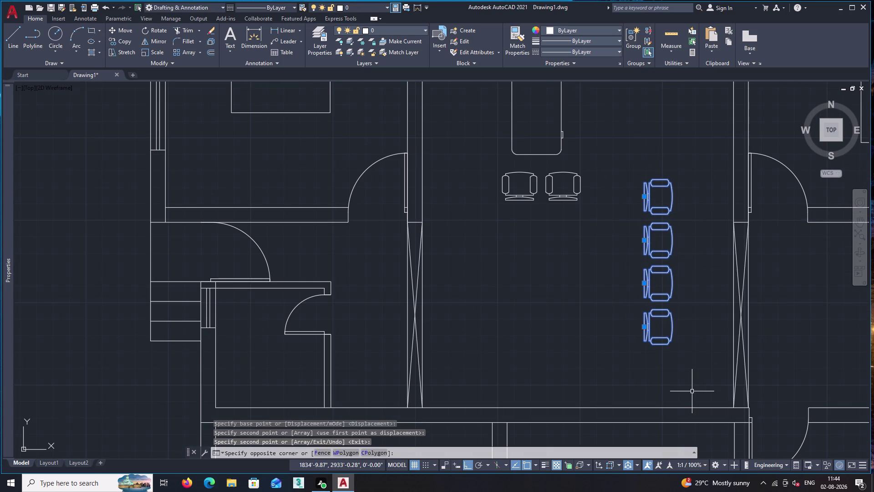
text(m)
key(space)
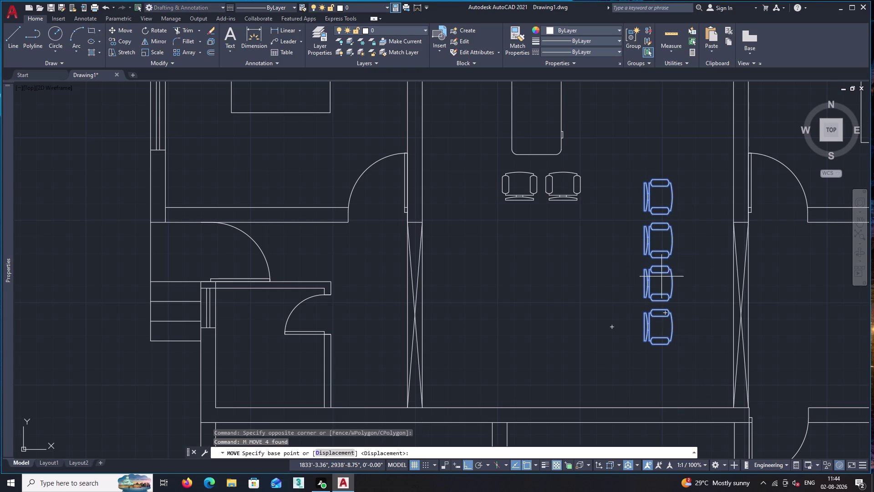
click(662, 261)
scroll(down, 3)
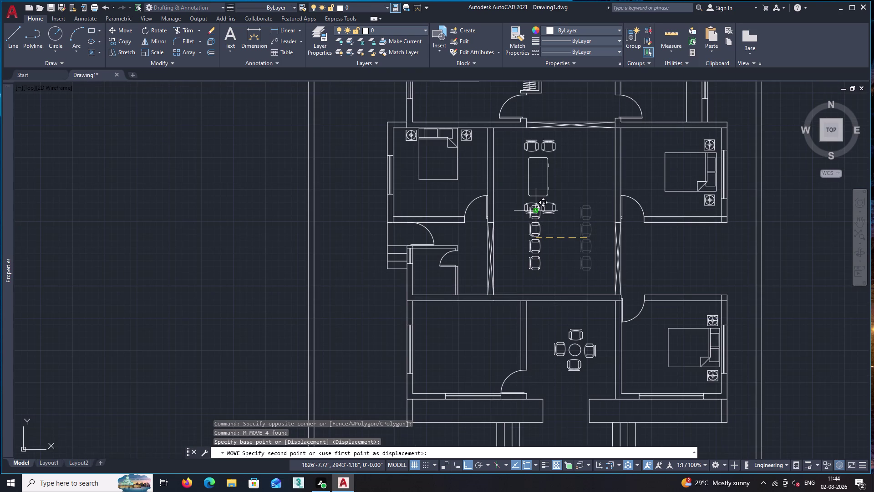
key(F8)
middle_drag(519, 195, 547, 275)
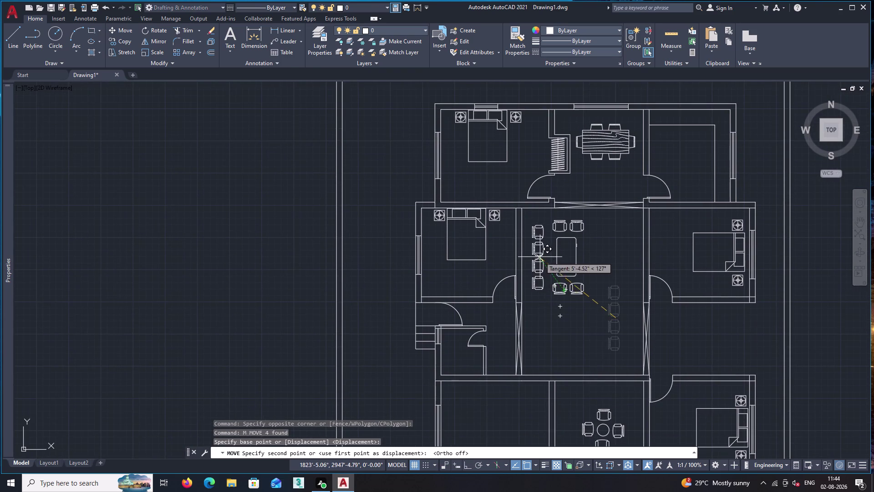
scroll(up, 3)
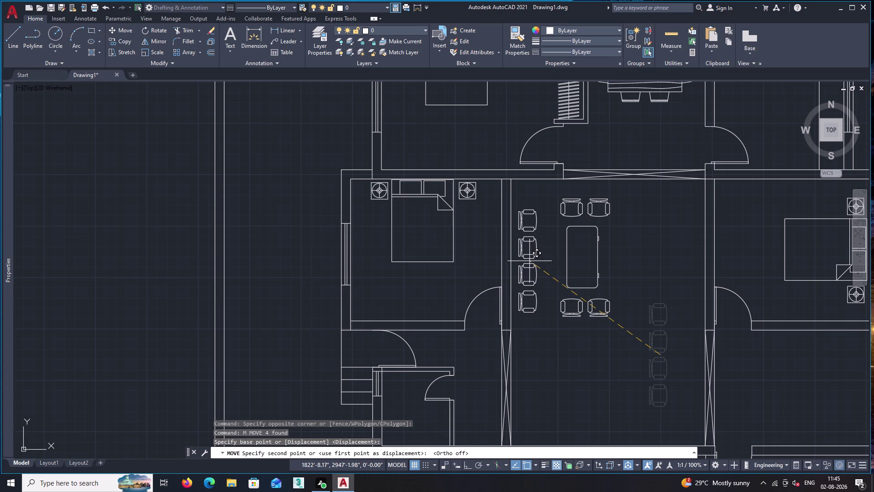
click(530, 258)
key(space)
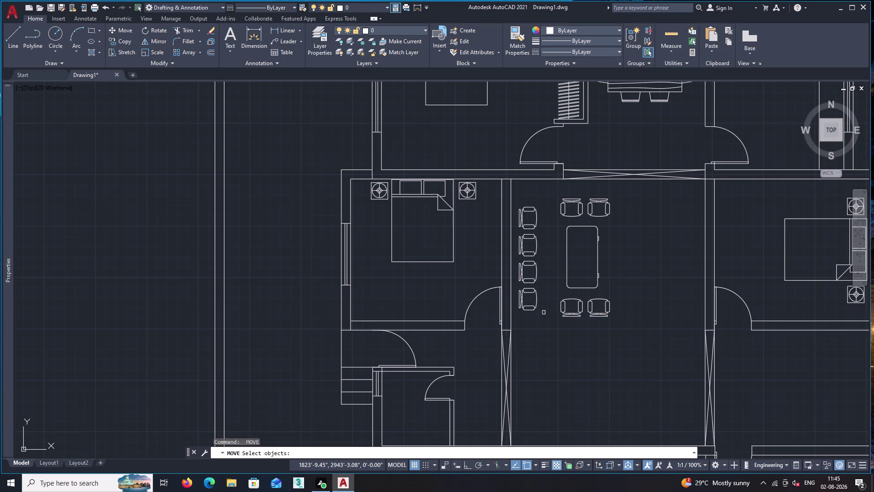
key(Escape)
text(c)
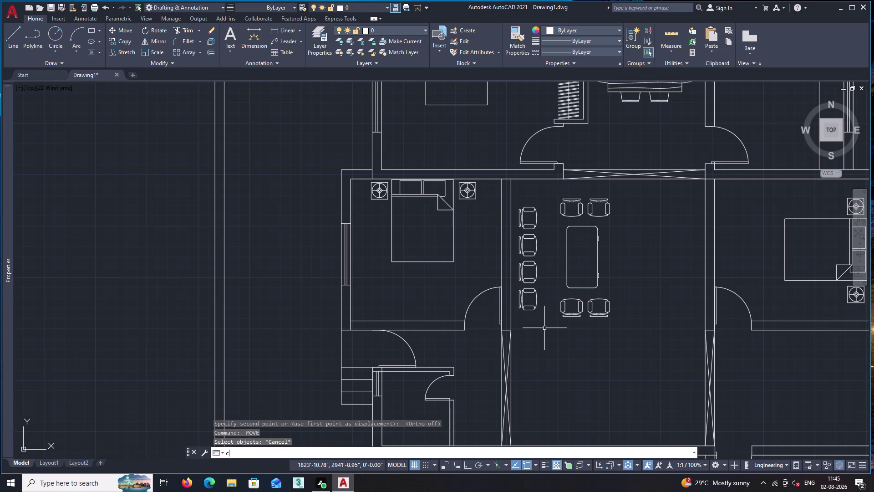
key(space)
Draw a small circular stool centred just below the chair column.
scroll(up, 3)
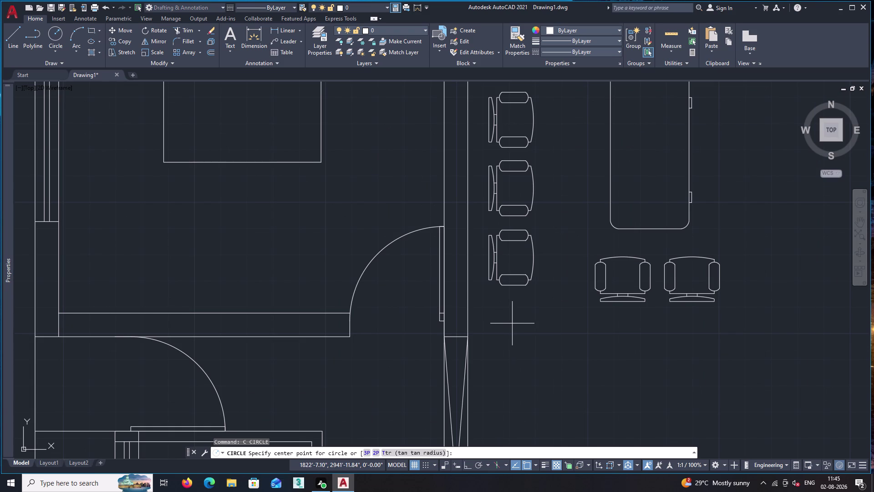
click(510, 323)
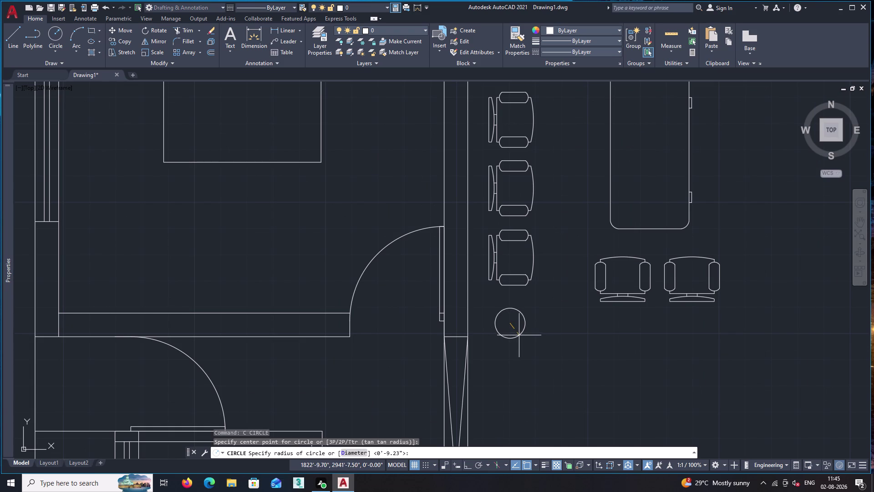
click(523, 340)
key(space)
scroll(down, 3)
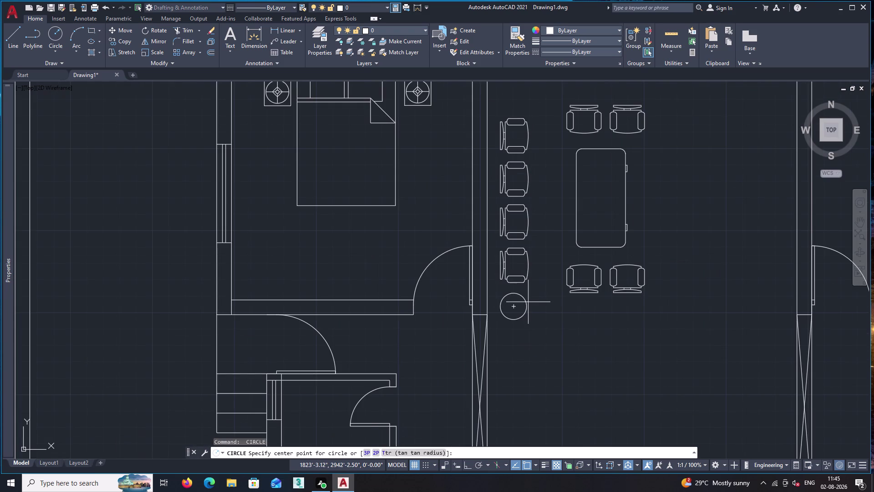
key(Escape)
Copy the stool straight up, Ortho on, to the top of the chair column.
text(co)
key(Return)
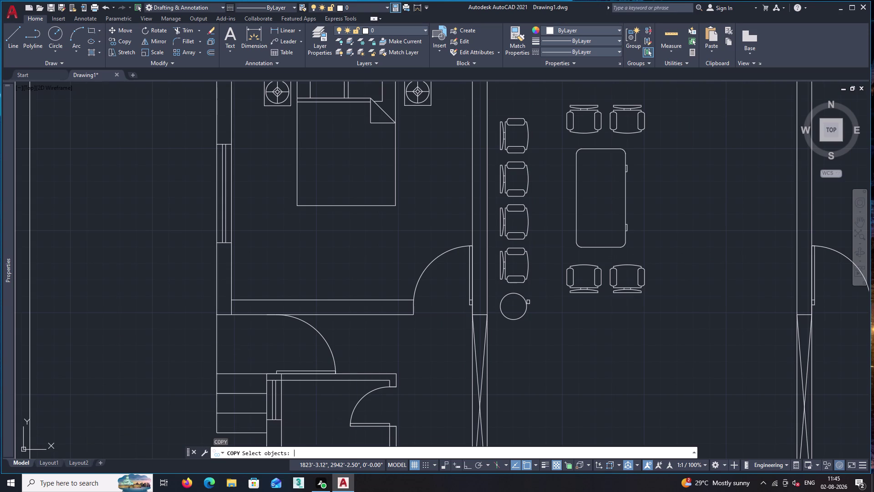
click(526, 303)
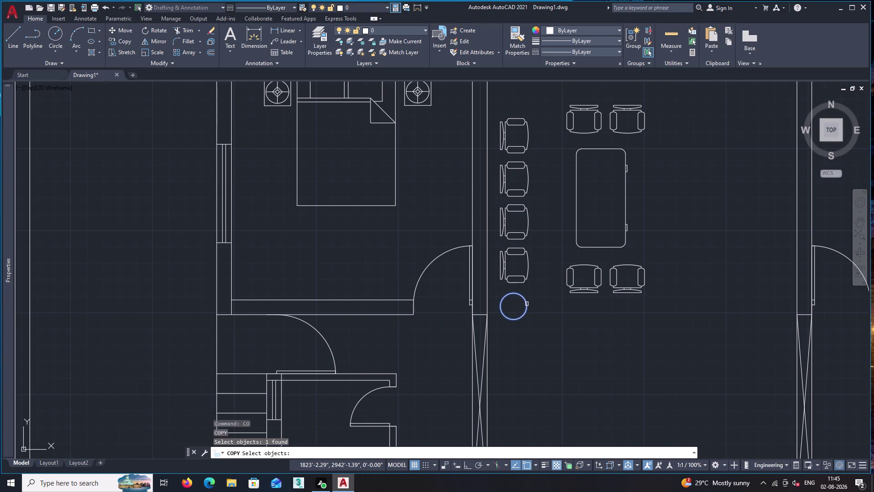
key(space)
click(512, 308)
scroll(down, 3)
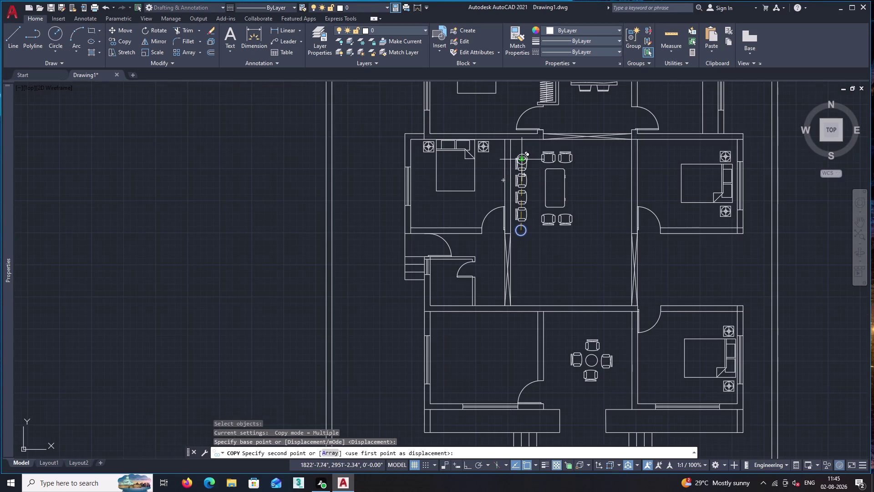
scroll(up, 3)
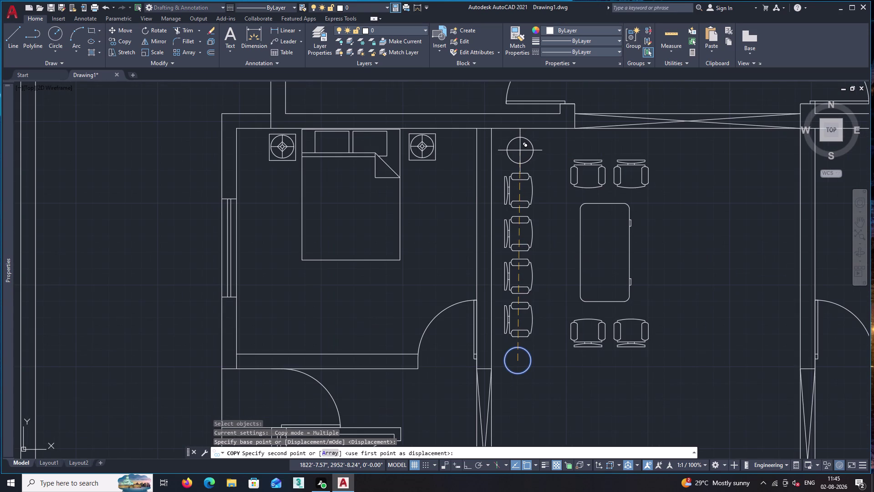
key(F8)
click(520, 150)
key(space)
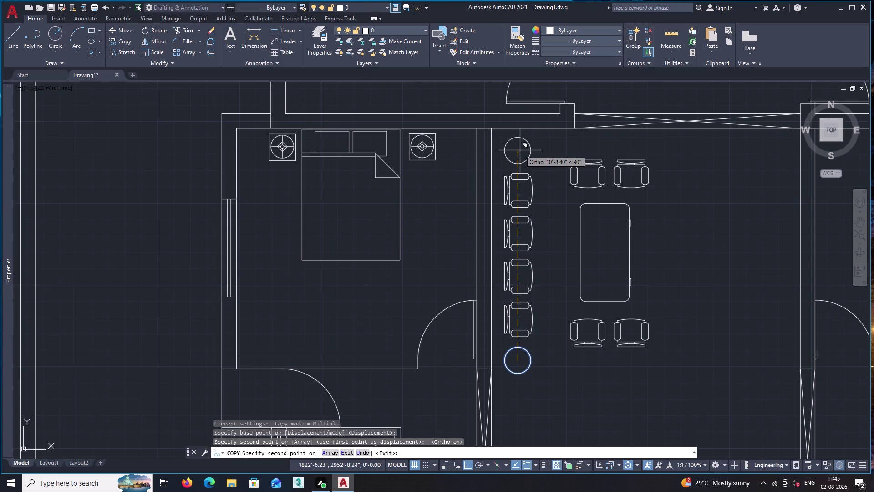
scroll(down, 3)
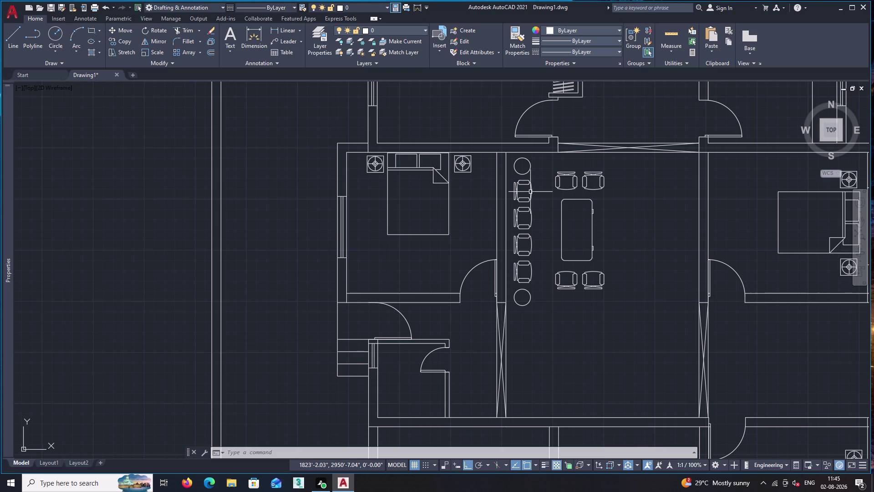
scroll(down, 3)
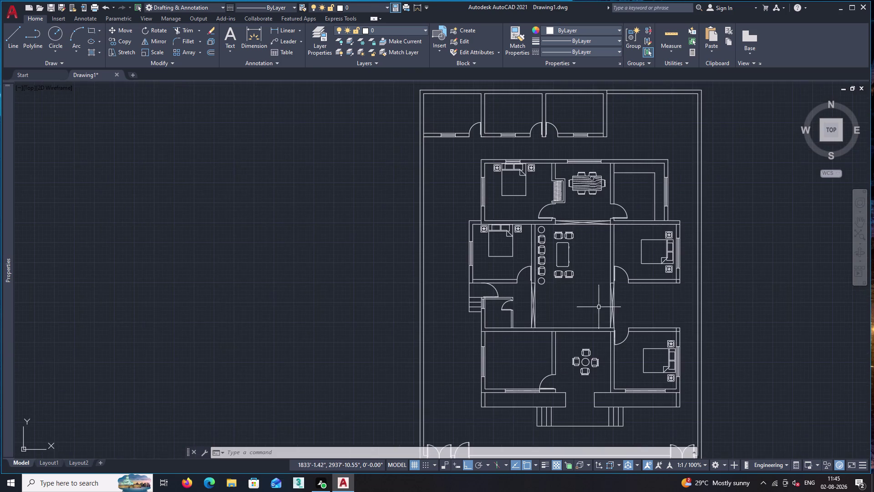
middle_drag(603, 327, 511, 310)
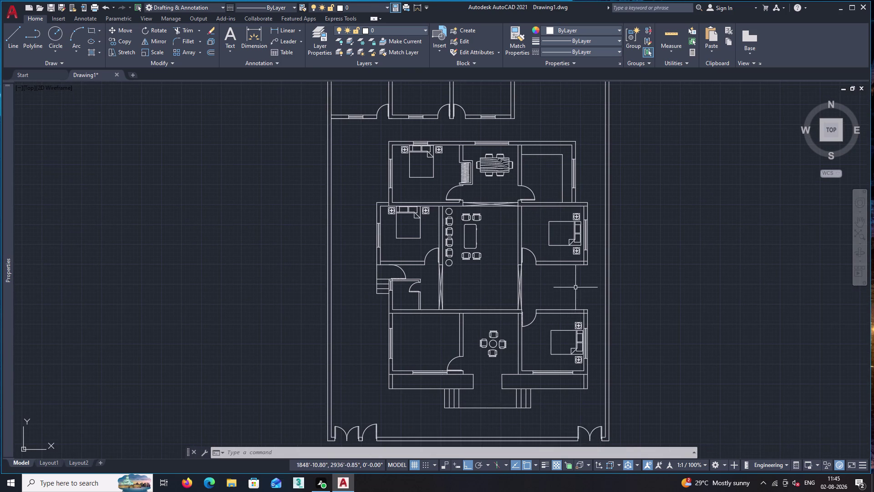
scroll(up, 3)
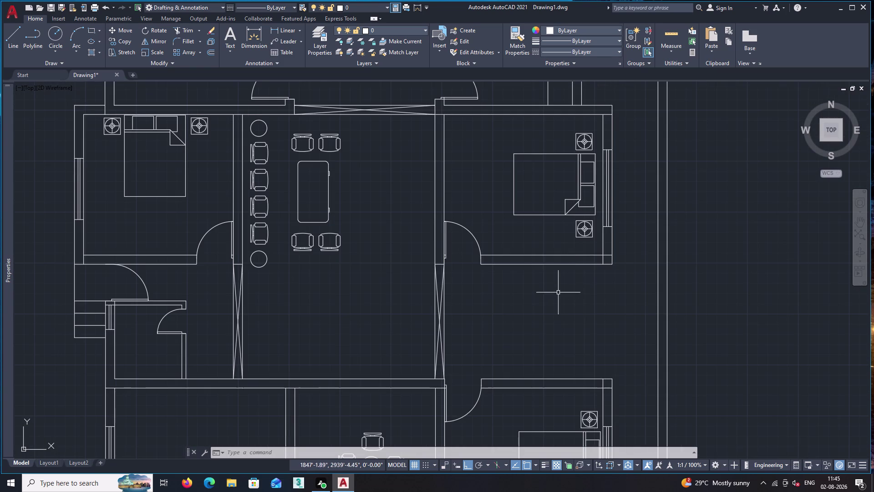
middle_drag(552, 294, 524, 320)
key(l)
Draw a 4' vertical line downward from the wall corner below the right bedroom door.
key(Return)
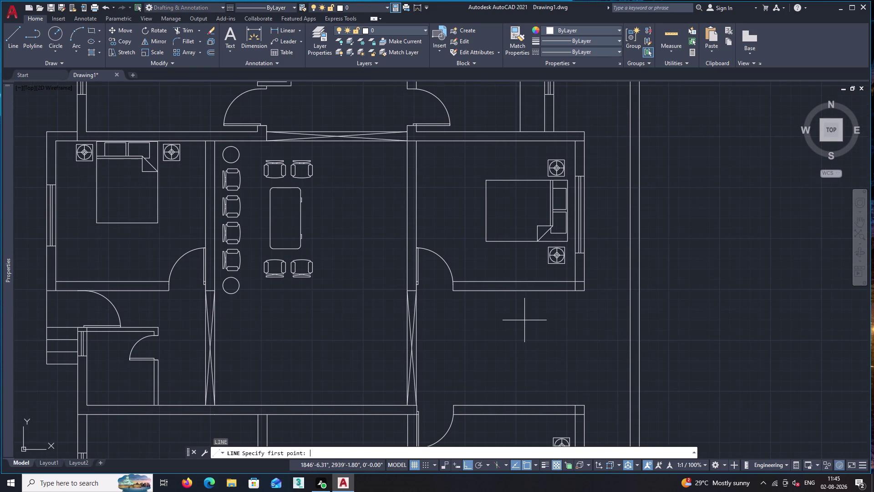
scroll(up, 3)
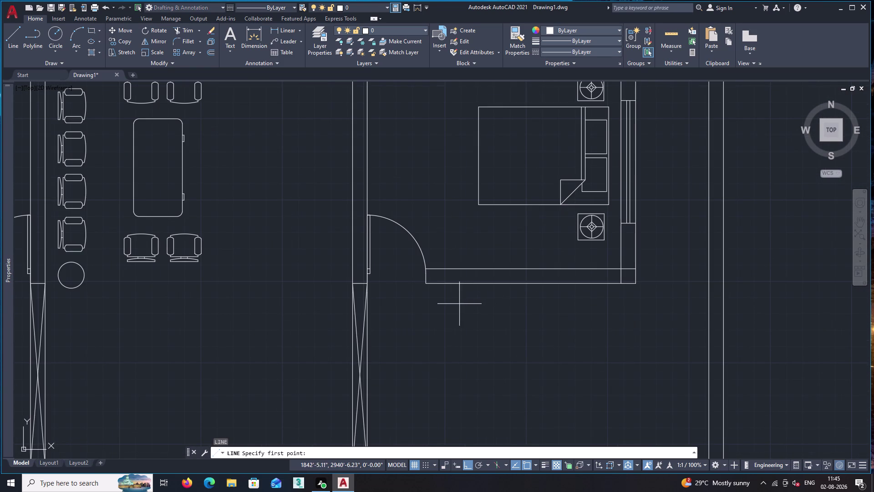
click(426, 283)
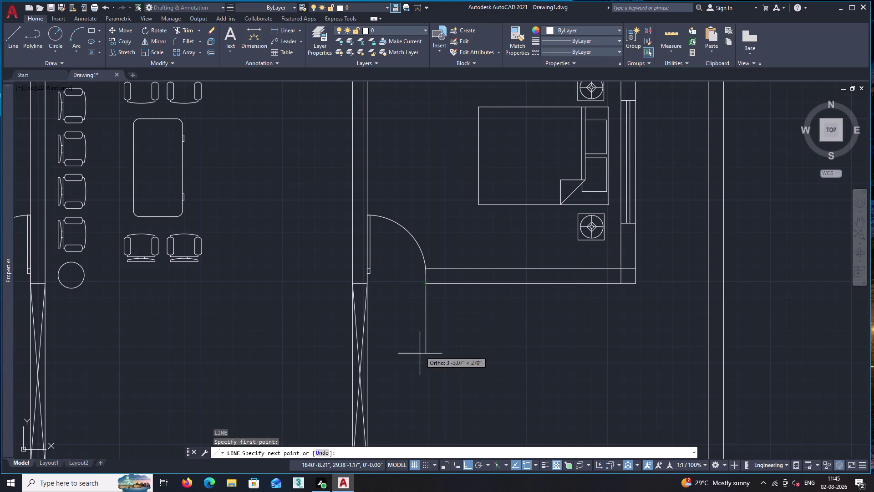
text(4')
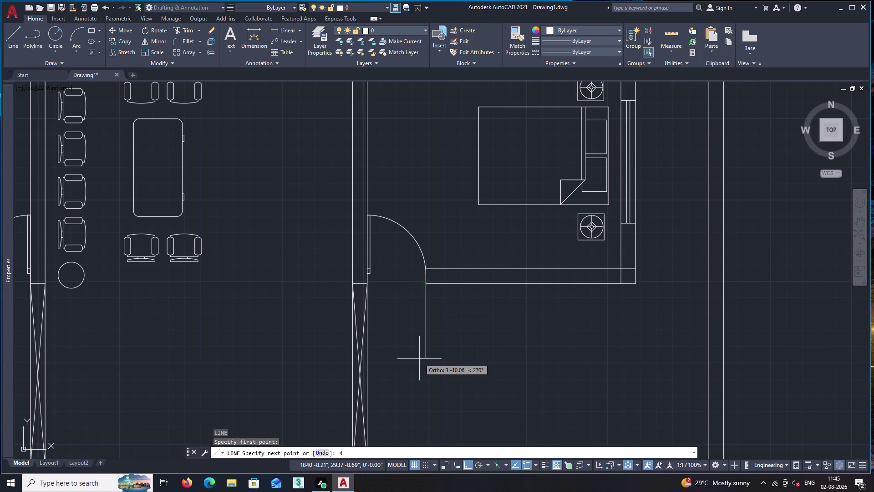
key(Return)
key(space)
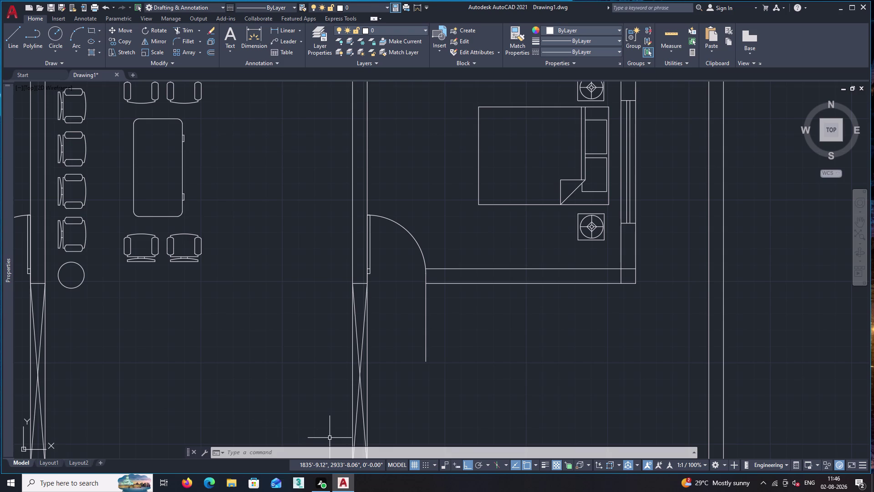
middle_drag(442, 372, 432, 287)
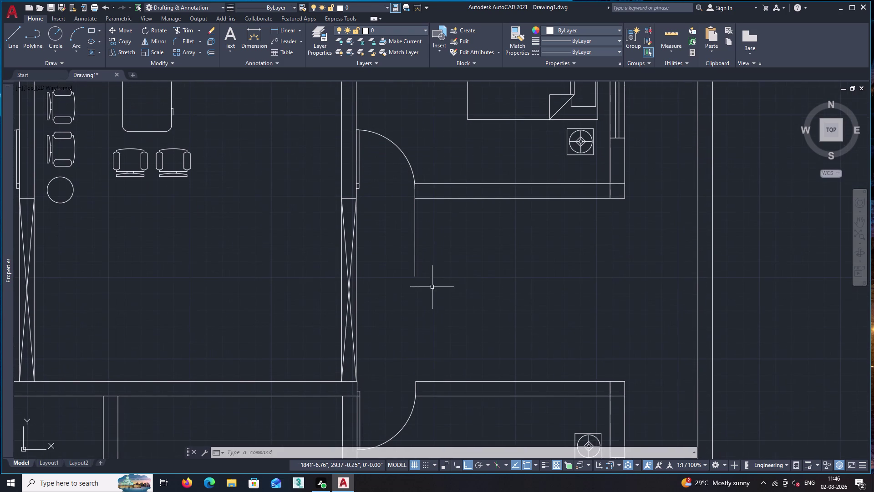
Copy the 4' line from its lower end down to the lower room's wall.
click(414, 241)
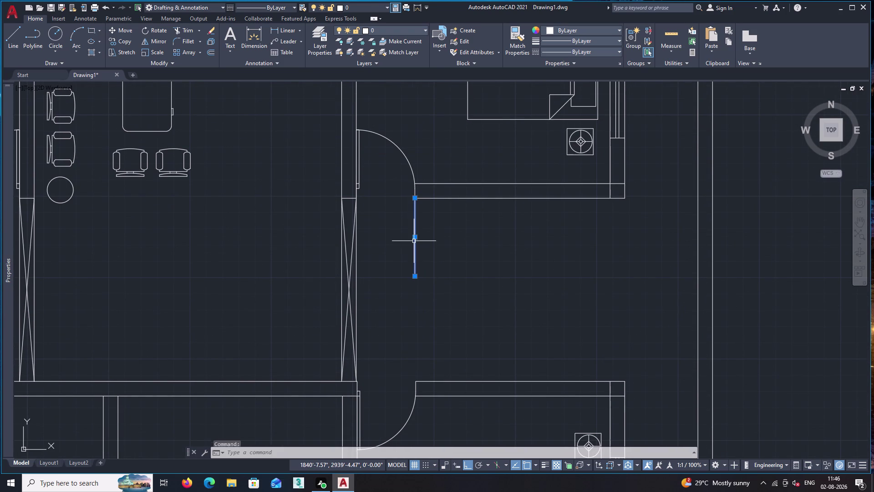
text(co)
key(Return)
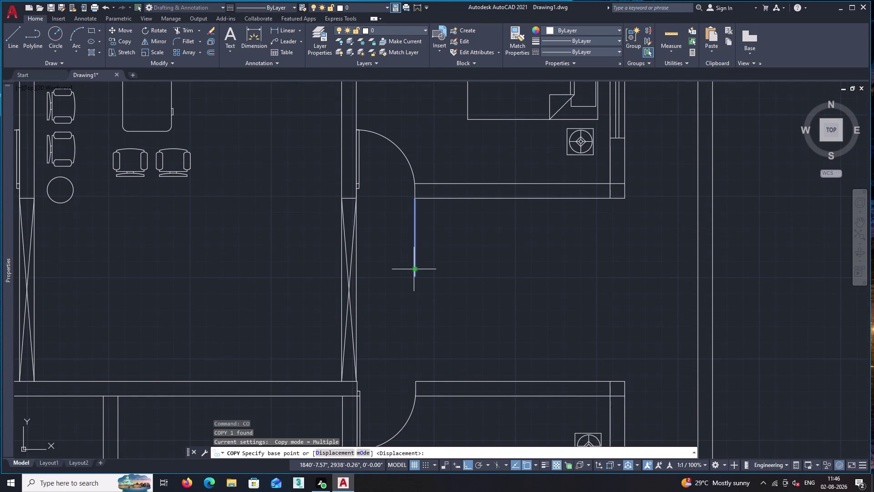
click(414, 275)
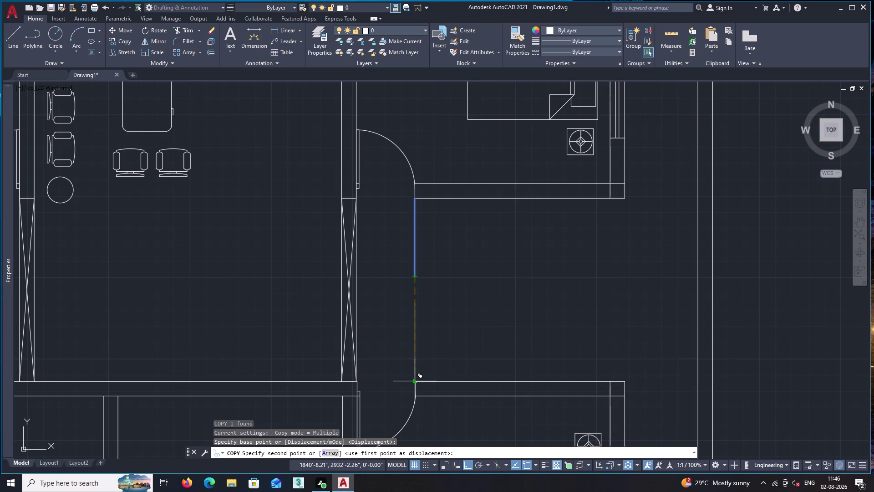
click(416, 382)
key(space)
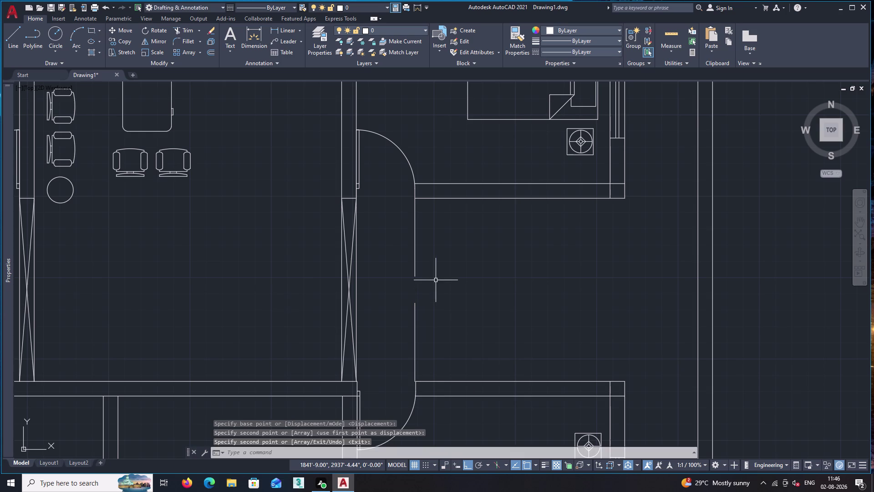
middle_drag(439, 266, 437, 287)
Offset the tread line 10" to the right repeatedly, adding seven new treads.
key(o)
key(Return)
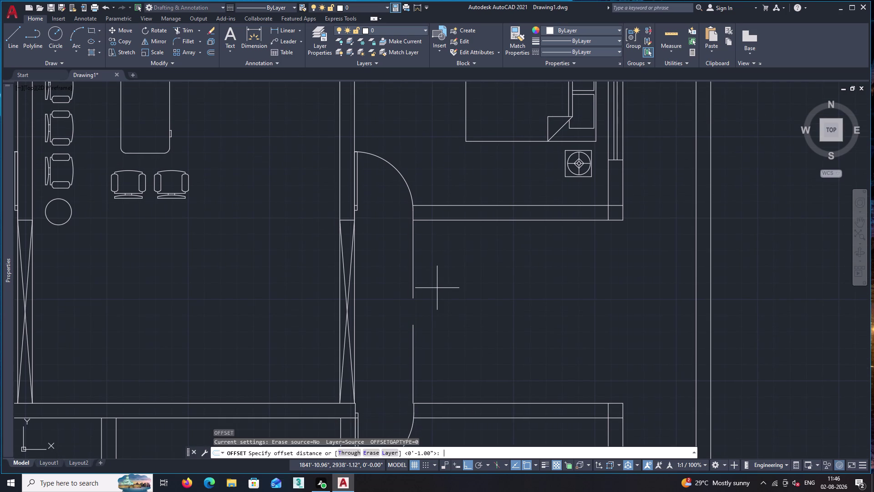
text(10)
key(shift+quotedbl)
key(Return)
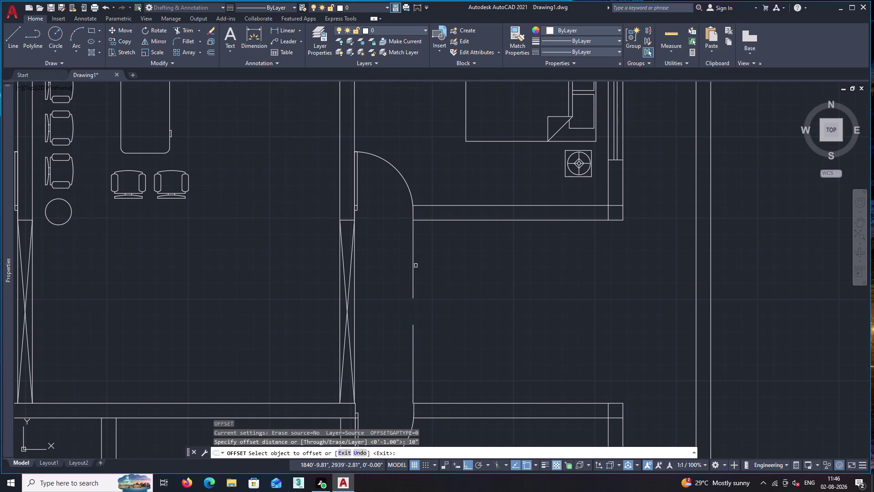
click(414, 264)
click(449, 266)
click(430, 263)
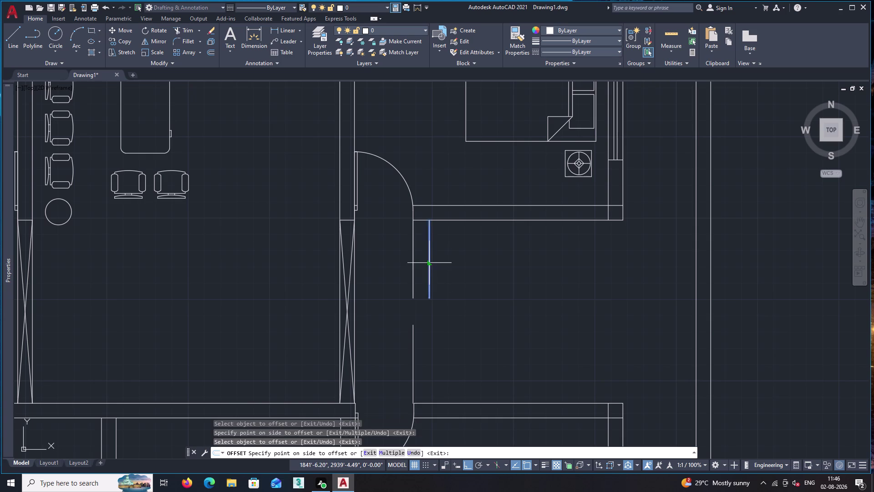
click(452, 271)
click(446, 263)
click(479, 265)
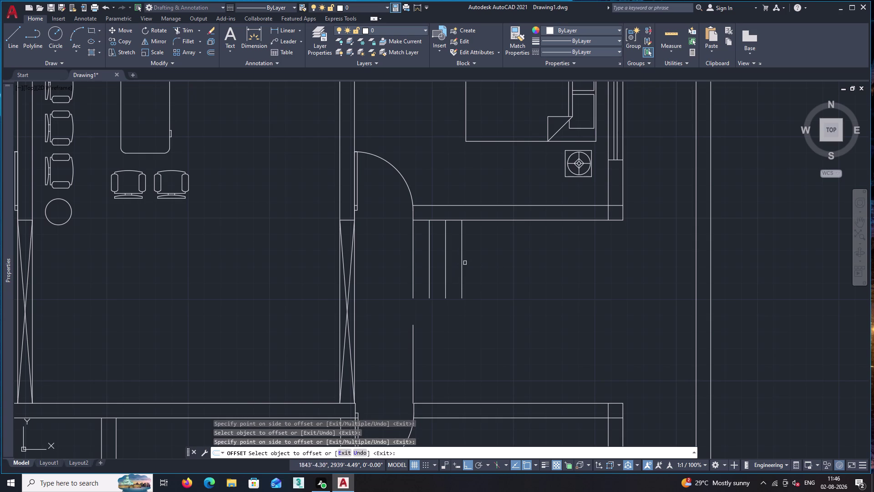
click(463, 263)
click(489, 266)
click(479, 263)
click(515, 262)
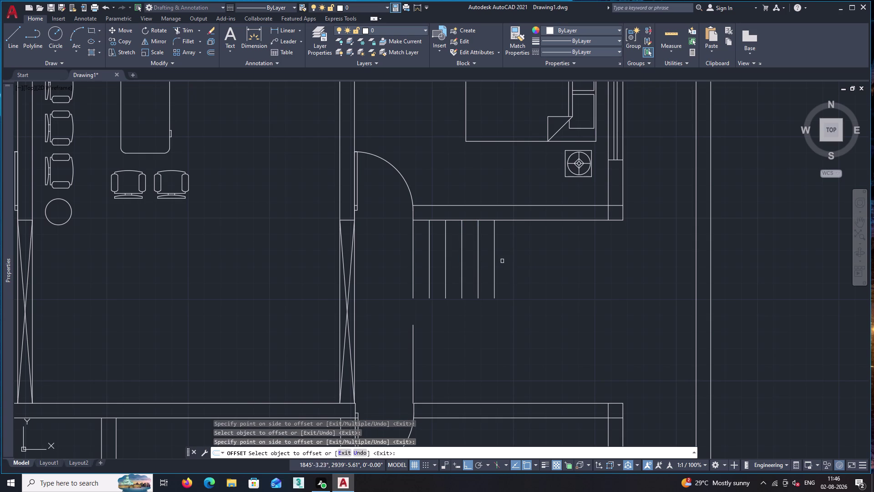
click(496, 261)
click(519, 261)
click(511, 260)
click(536, 259)
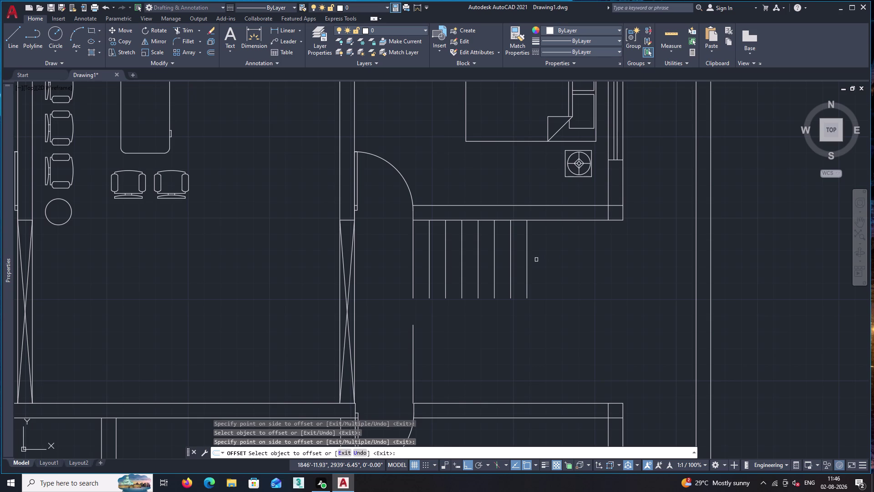
Add more 10" tread lines to the right, undoing the misplaced final copy.
click(528, 258)
click(566, 258)
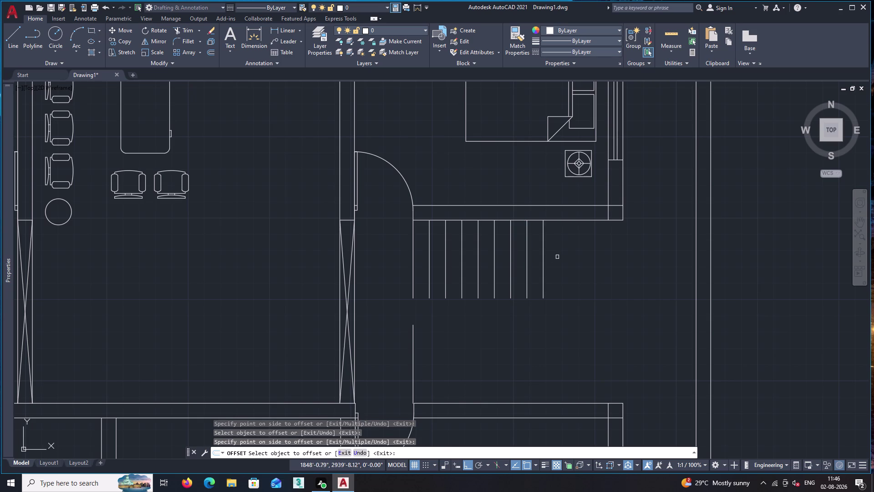
click(545, 256)
click(576, 259)
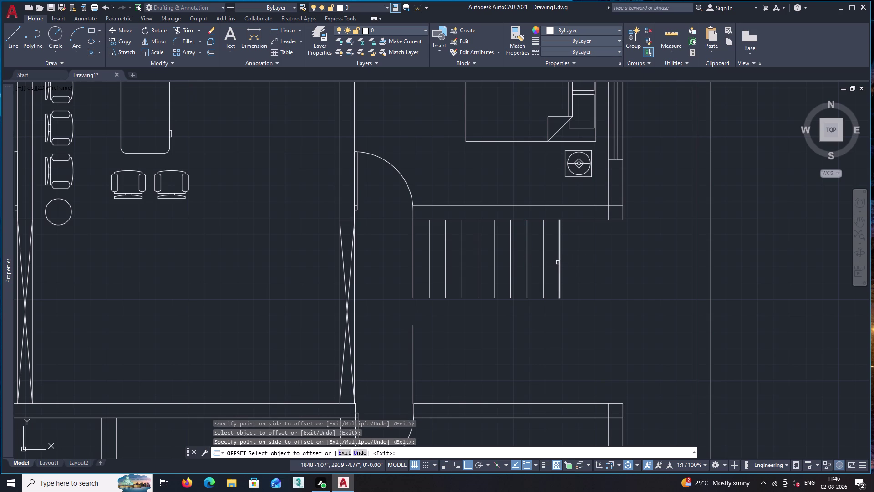
click(559, 263)
click(579, 267)
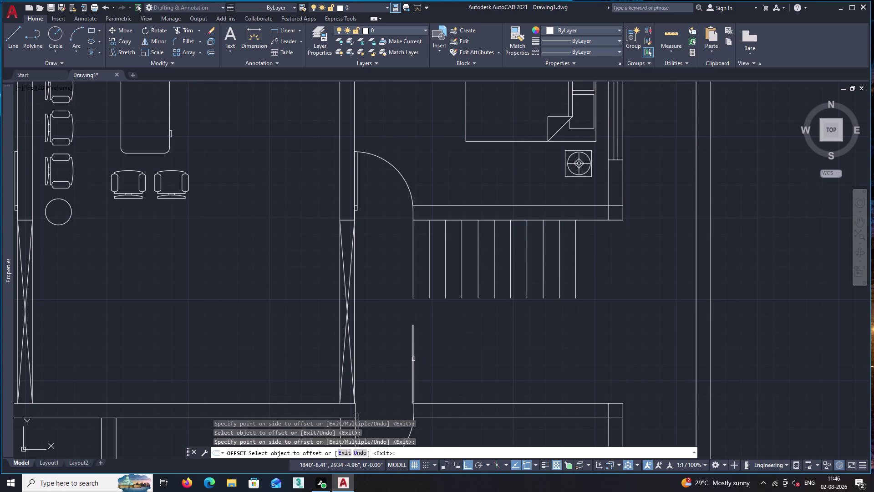
click(413, 357)
click(488, 362)
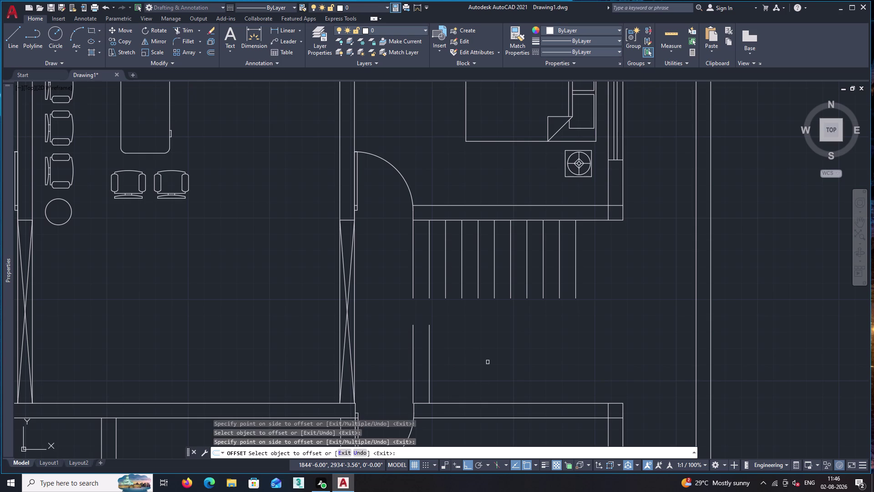
key(ctrl+z)
key(Escape)
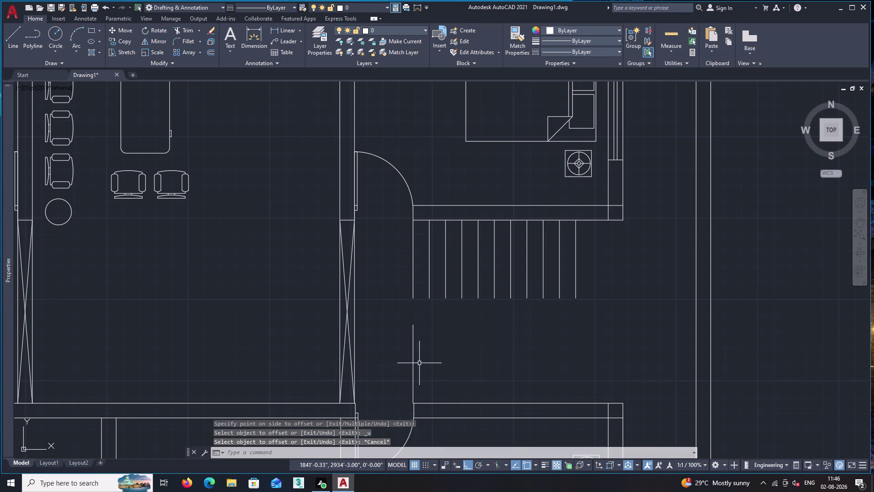
Erase the stray vertical line below the staircase.
click(413, 363)
key(space)
click(384, 268)
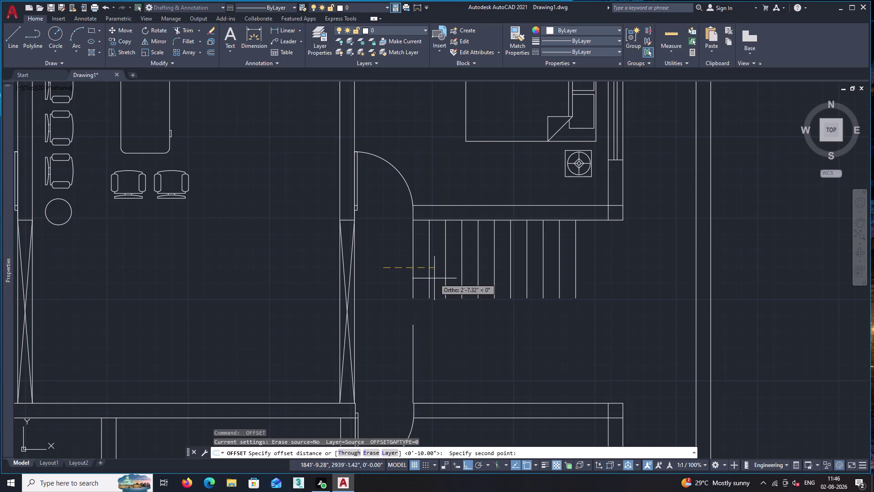
key(Escape)
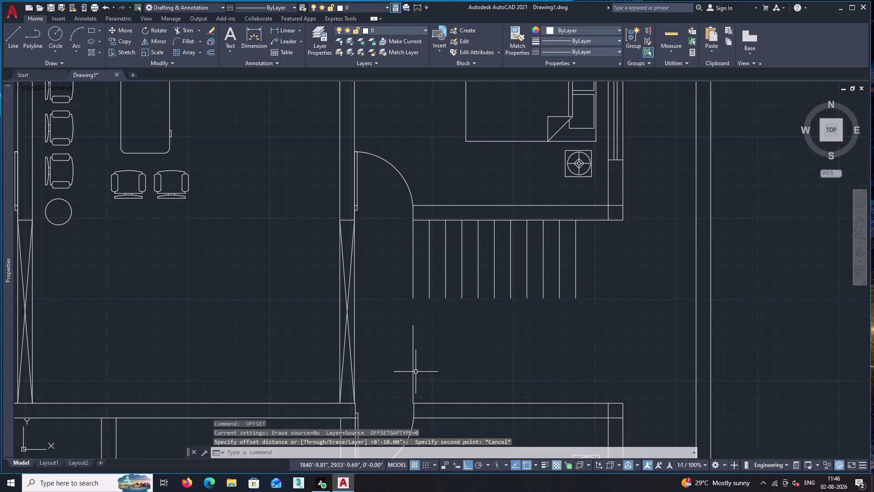
click(411, 371)
key(Delete)
click(628, 294)
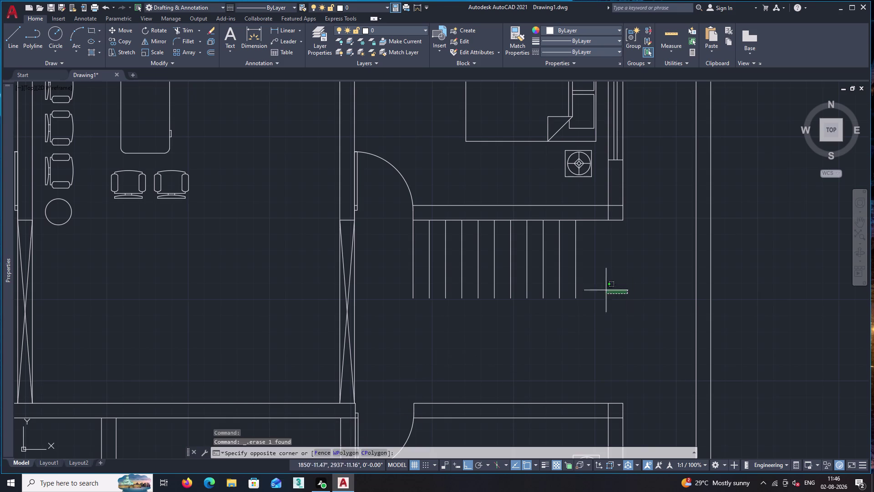
Attempt to move and then copy the treads, cancelling both tries.
click(388, 266)
text(m)
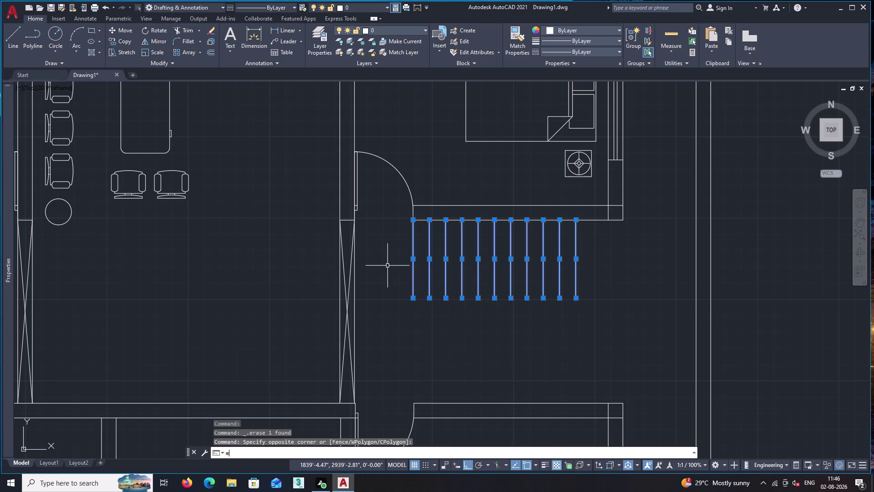
key(space)
click(414, 297)
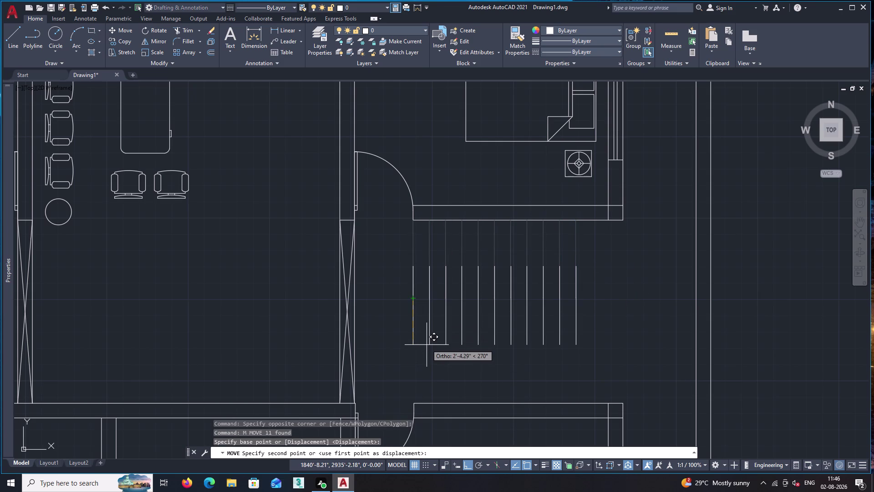
key(Escape)
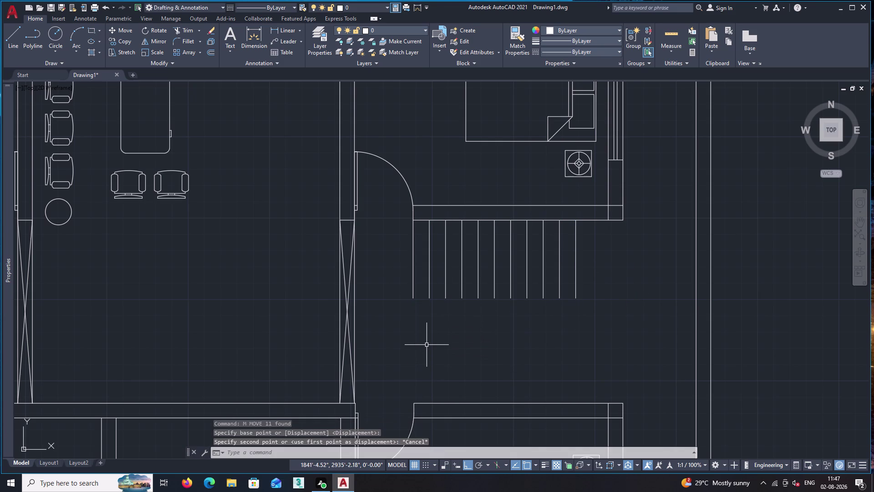
text(co)
key(Return)
click(594, 323)
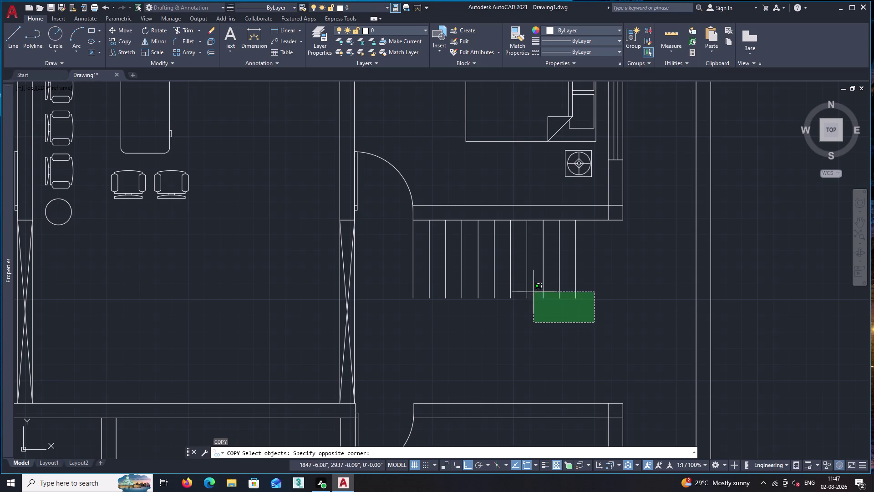
click(348, 253)
key(Escape)
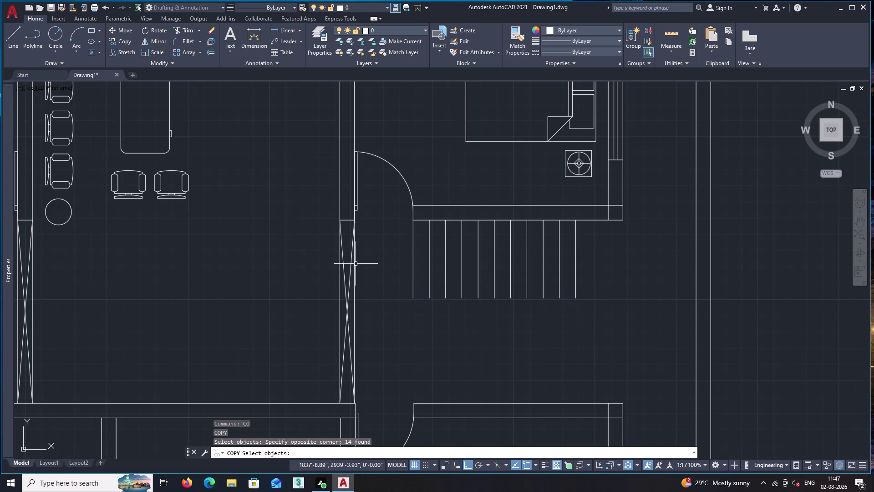
Copy the eleven tread lines below the first flight with Ortho off.
drag(592, 330, 585, 320)
click(393, 261)
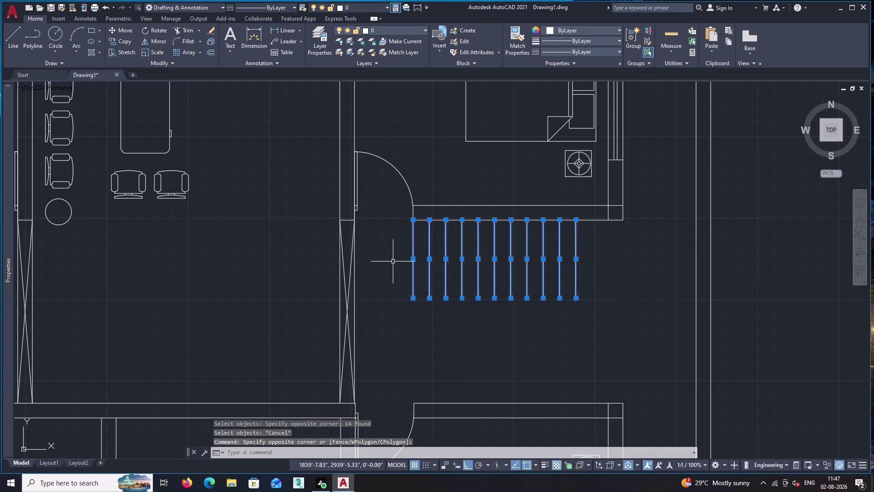
text(co)
key(Return)
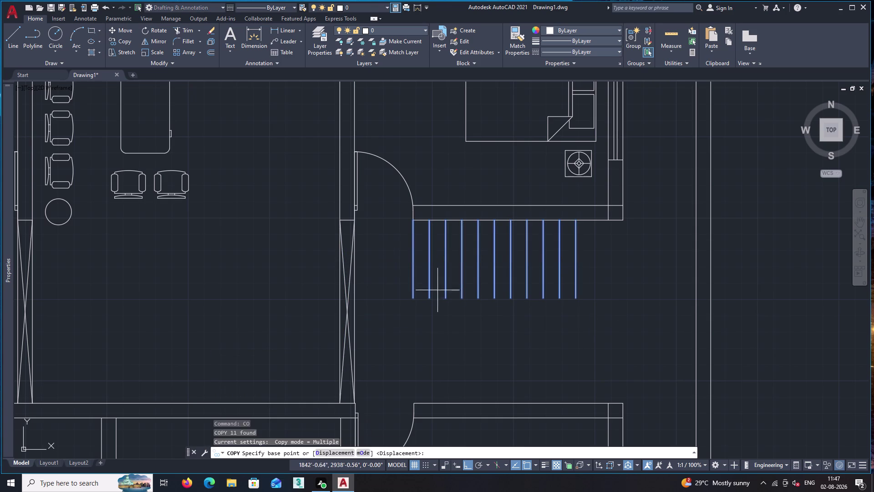
click(414, 298)
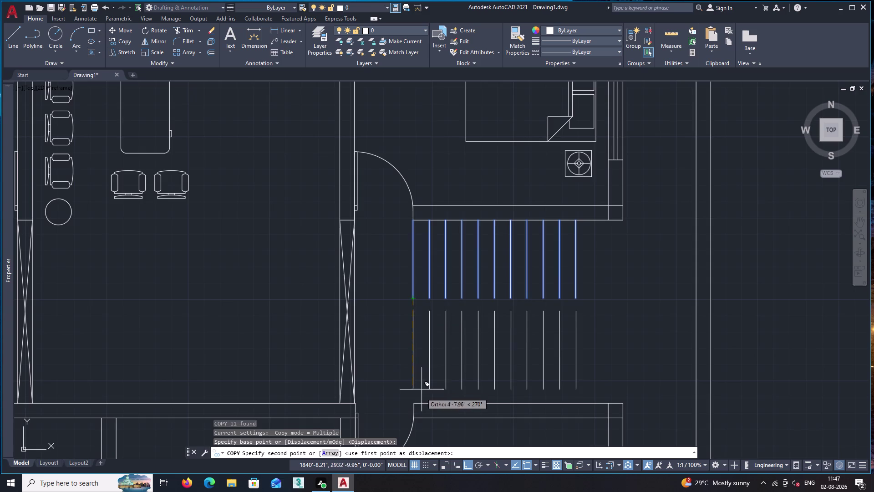
scroll(up, 3)
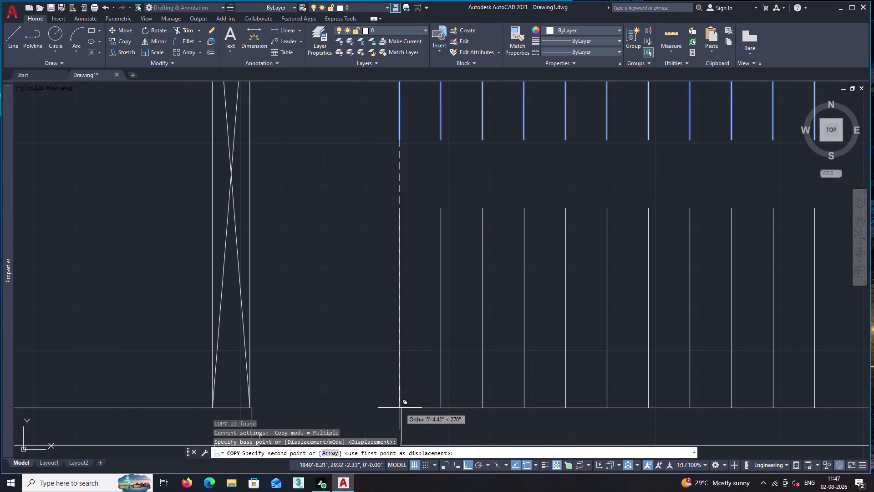
key(F8)
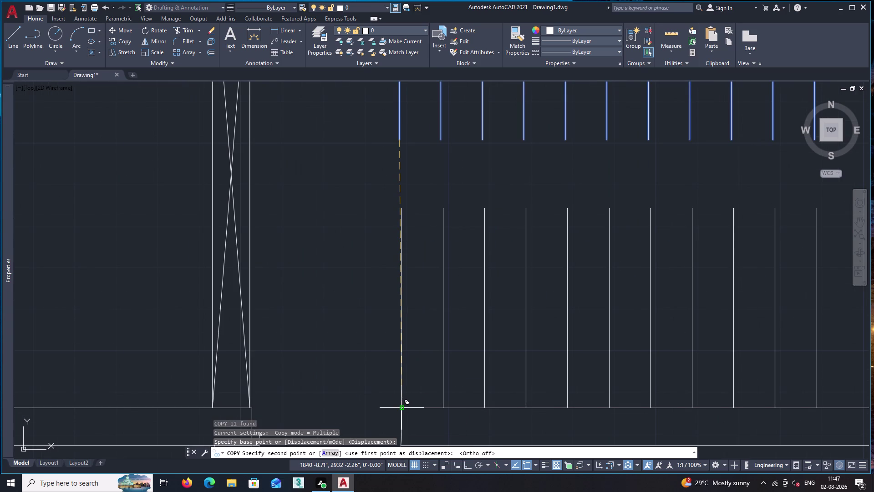
click(404, 410)
key(space)
scroll(down, 3)
middle_drag(625, 336, 624, 336)
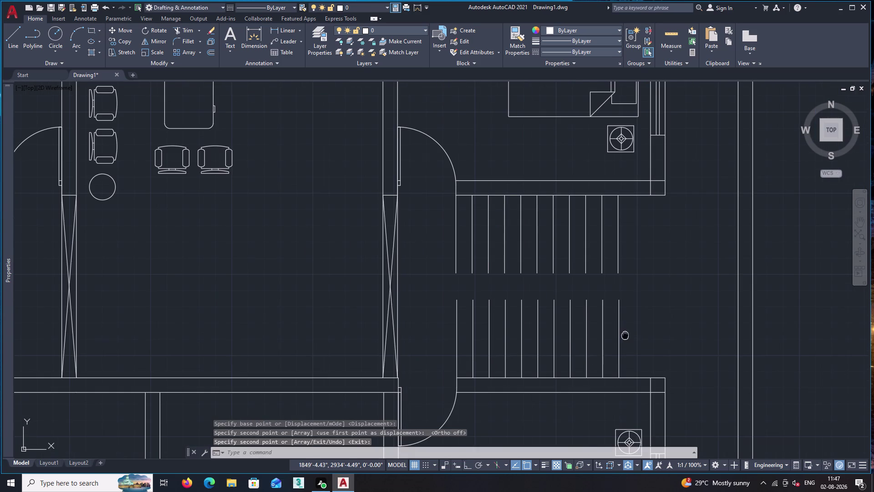
middle_drag(624, 335, 608, 341)
key(l)
key(Return)
scroll(up, 3)
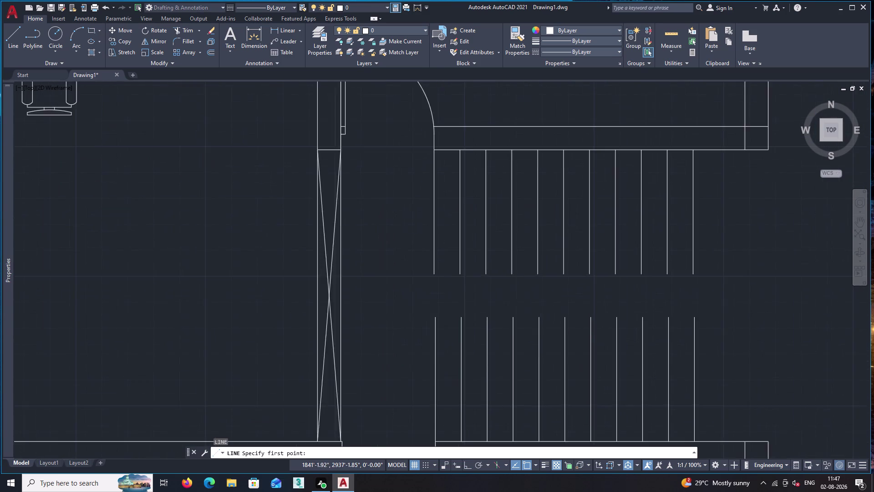
Draw a three-sided line outline around the landing between the two flights.
click(425, 266)
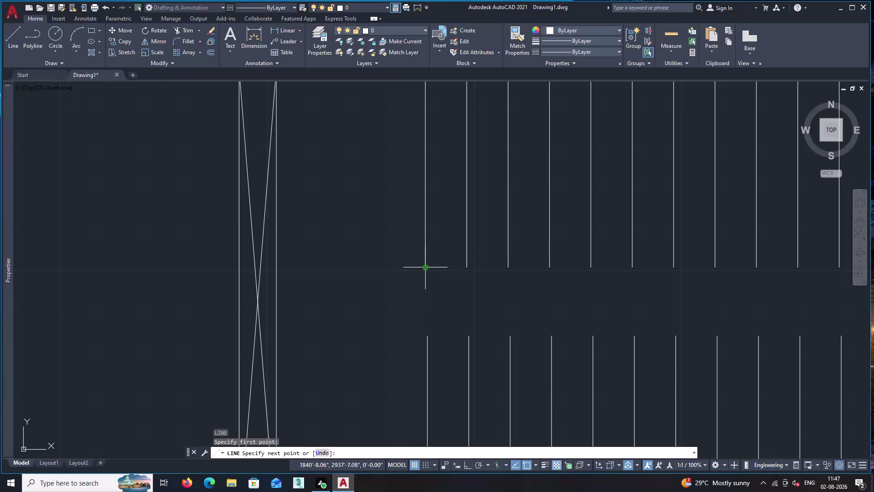
scroll(down, 3)
key(F8)
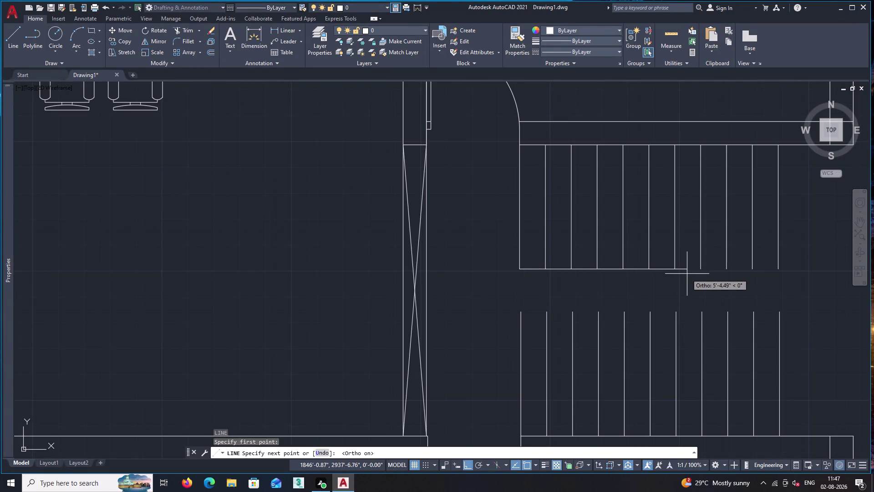
middle_drag(704, 272, 613, 273)
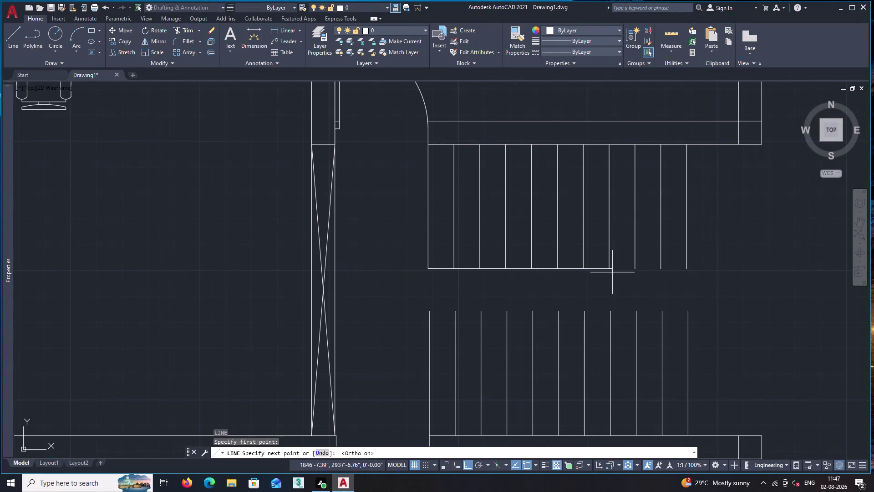
click(689, 268)
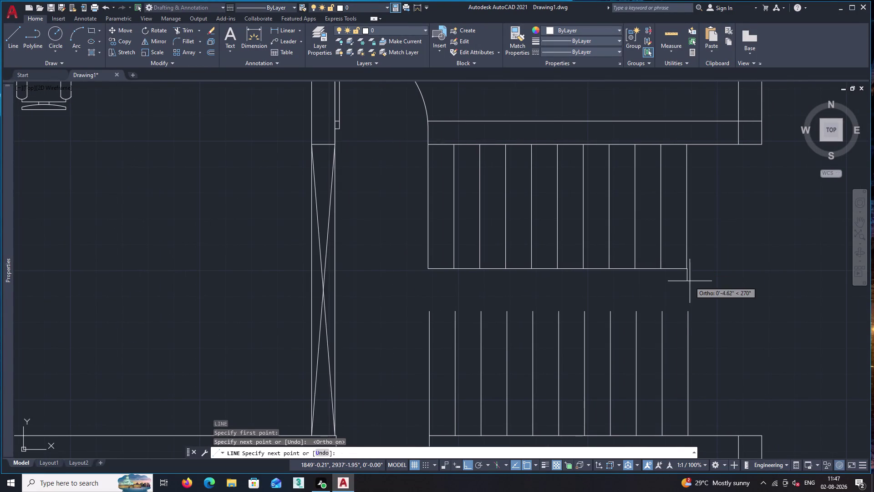
click(689, 310)
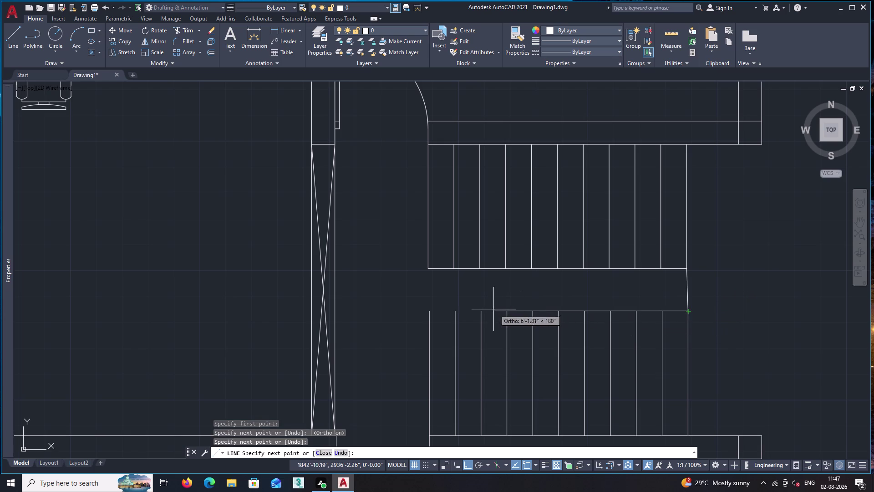
click(429, 312)
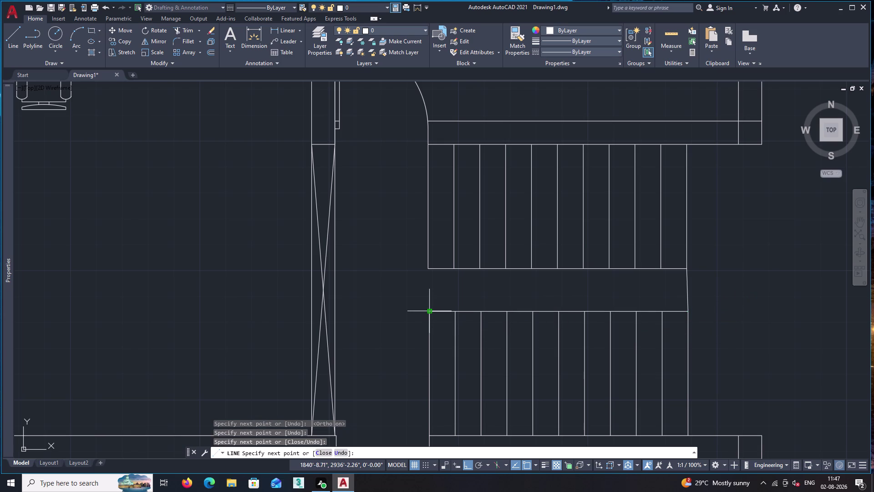
key(space)
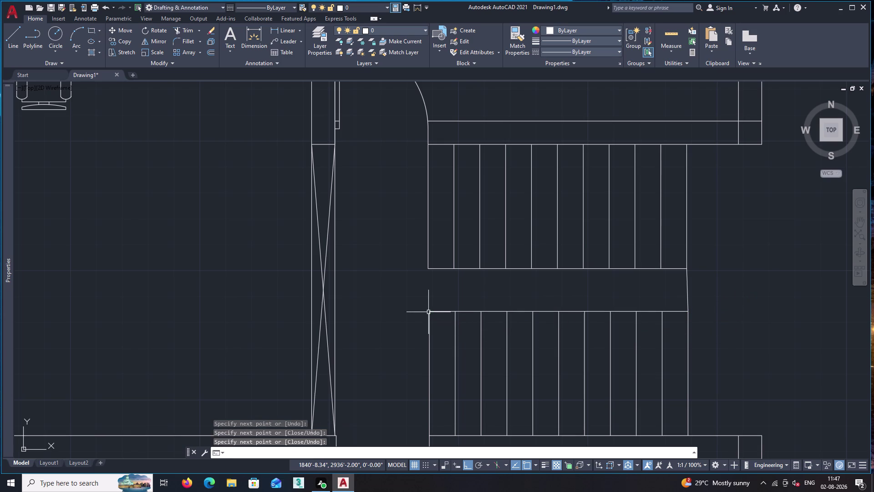
Offset the upper, lower and right landing edges 2" inward.
key(o)
key(Return)
text(2)
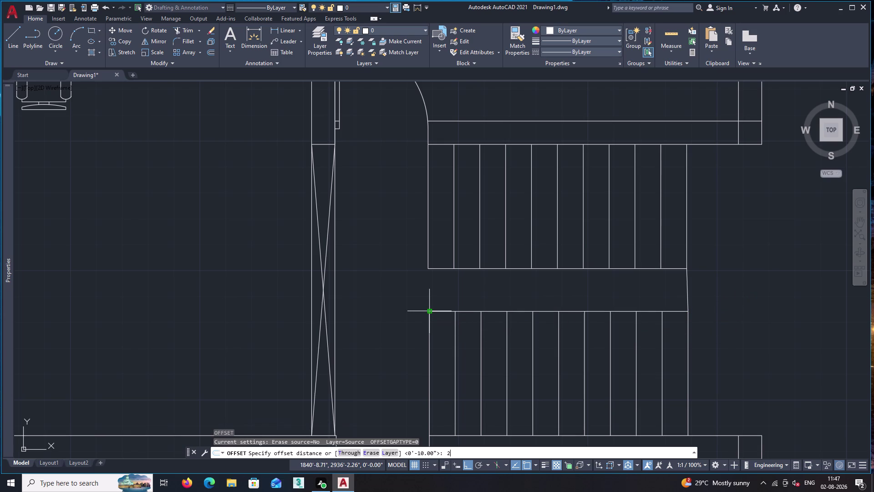
text(")
key(Return)
click(448, 269)
click(446, 287)
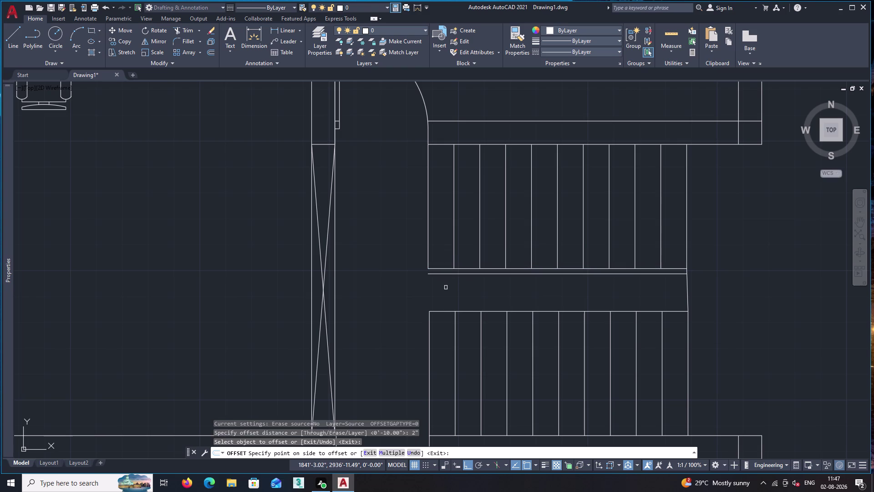
click(447, 312)
click(448, 287)
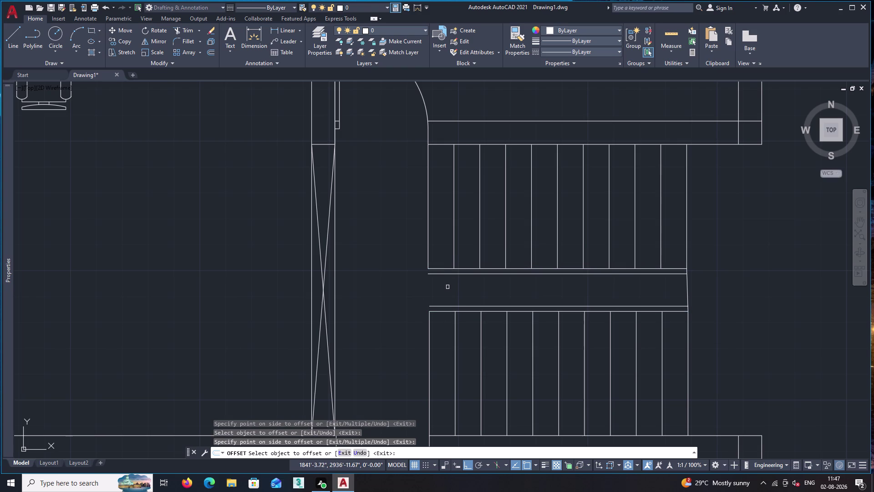
click(688, 288)
click(674, 289)
key(space)
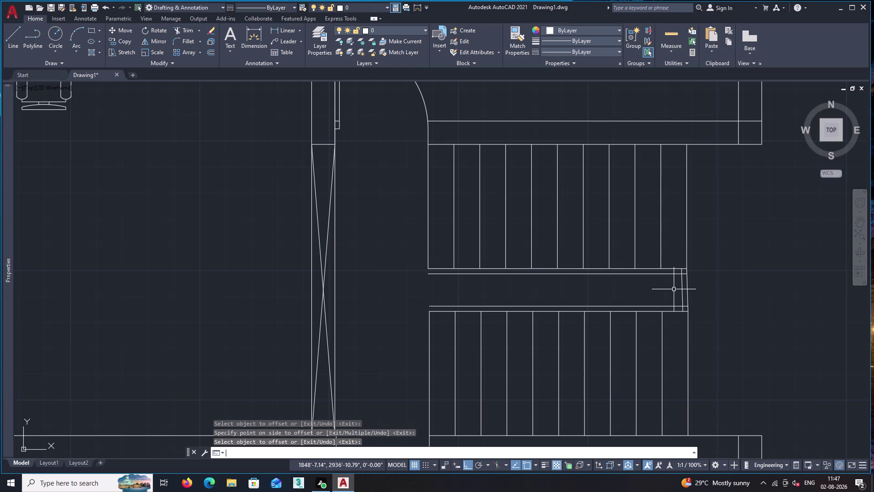
text(tr)
key(space)
Trim four overlapping landing edge pieces near the stairs.
scroll(up, 3)
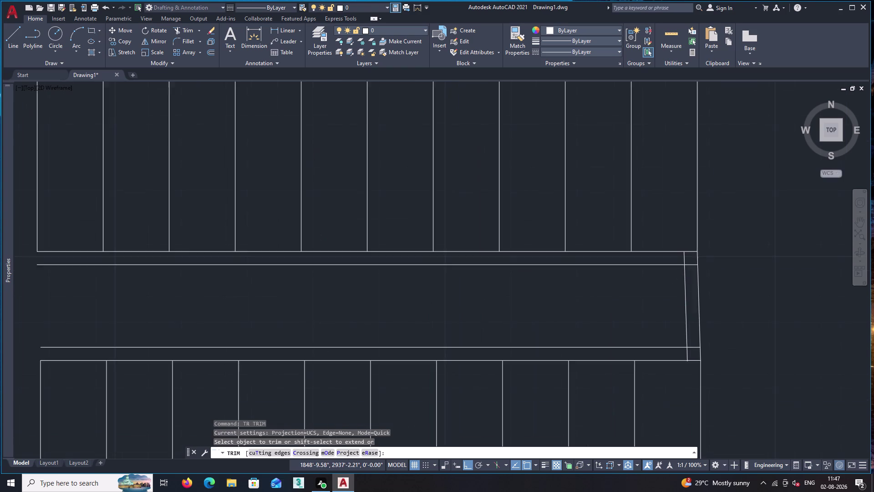
click(687, 247)
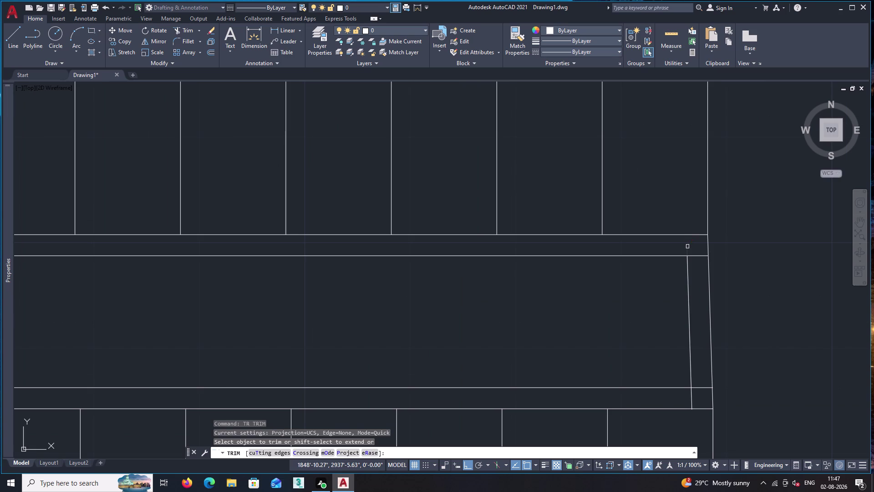
click(698, 256)
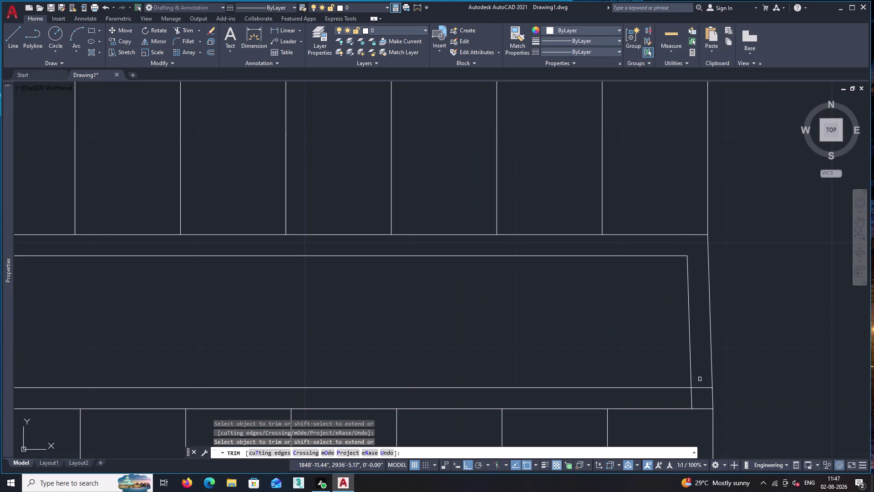
click(701, 387)
click(691, 397)
key(space)
scroll(down, 3)
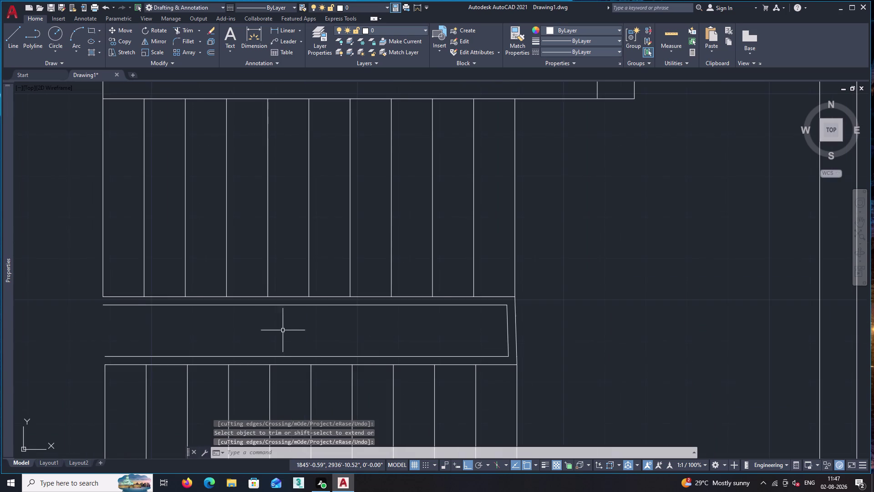
middle_drag(265, 330, 541, 347)
Draw a short line closing the divider's upper left end.
key(l)
key(Return)
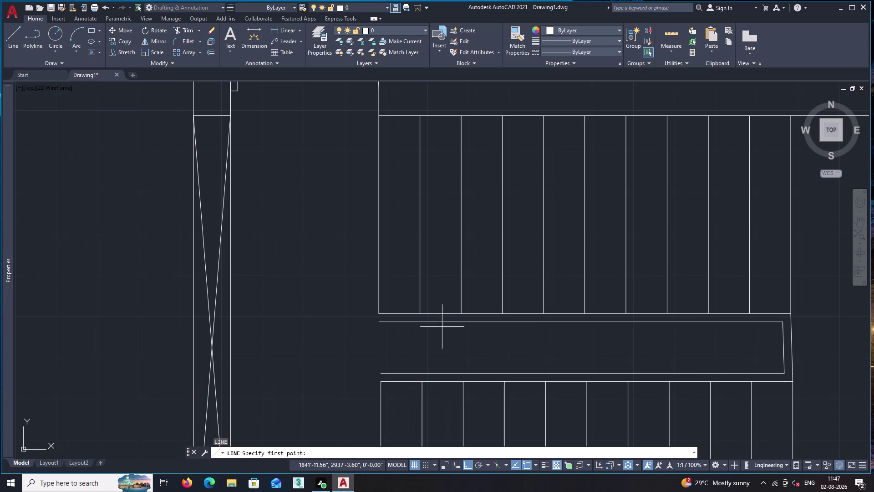
scroll(up, 3)
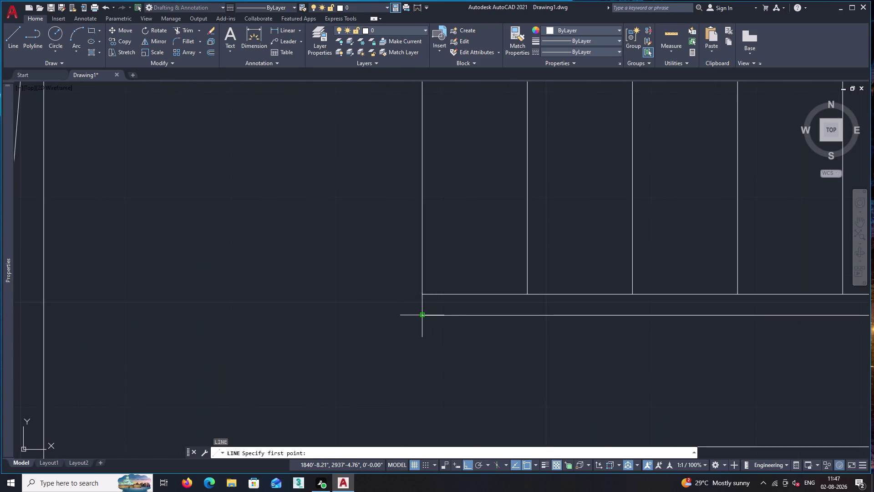
click(422, 315)
click(423, 294)
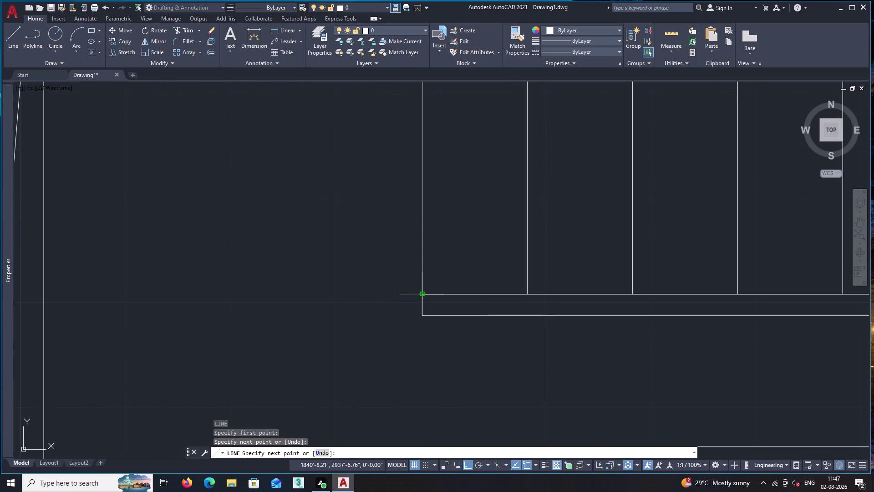
key(space)
scroll(down, 3)
middle_drag(428, 347, 411, 283)
Draw a short line closing the divider's lower left end.
text(l)
key(space)
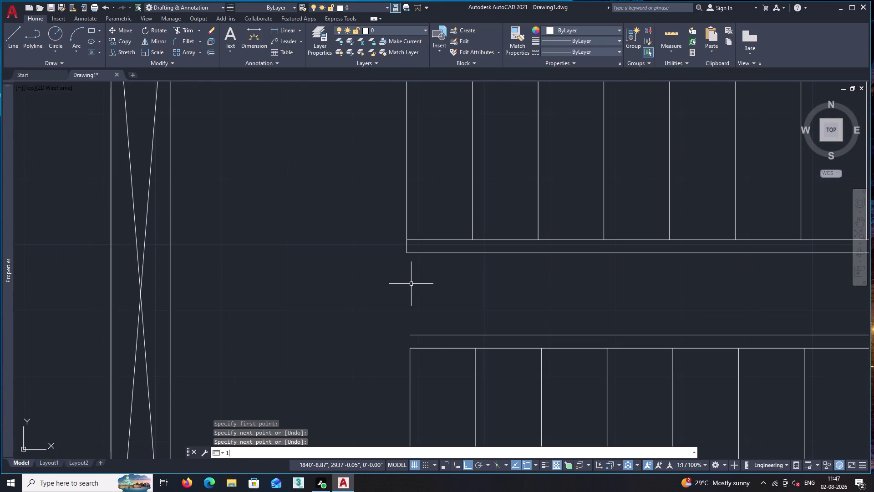
click(409, 336)
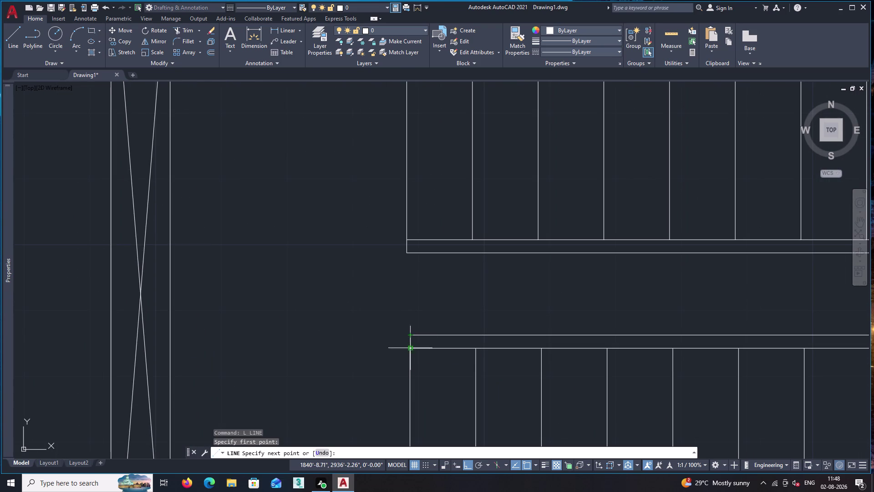
click(411, 348)
key(space)
scroll(down, 3)
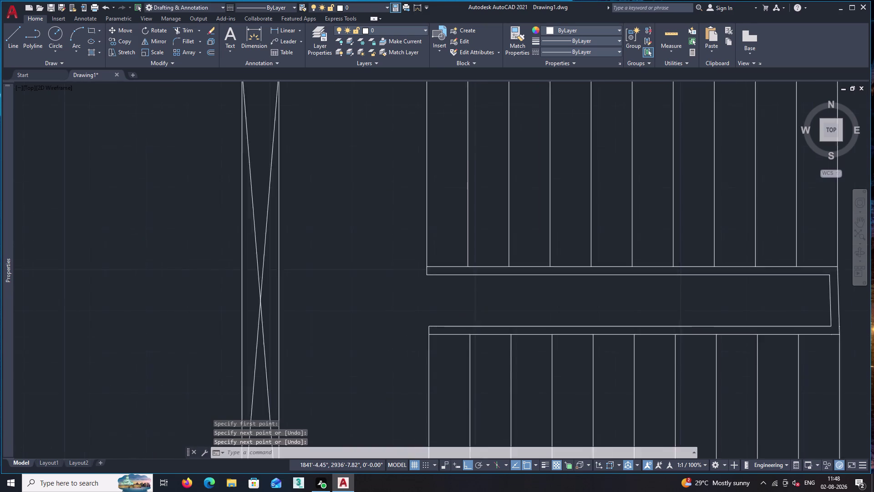
middle_drag(555, 308, 451, 317)
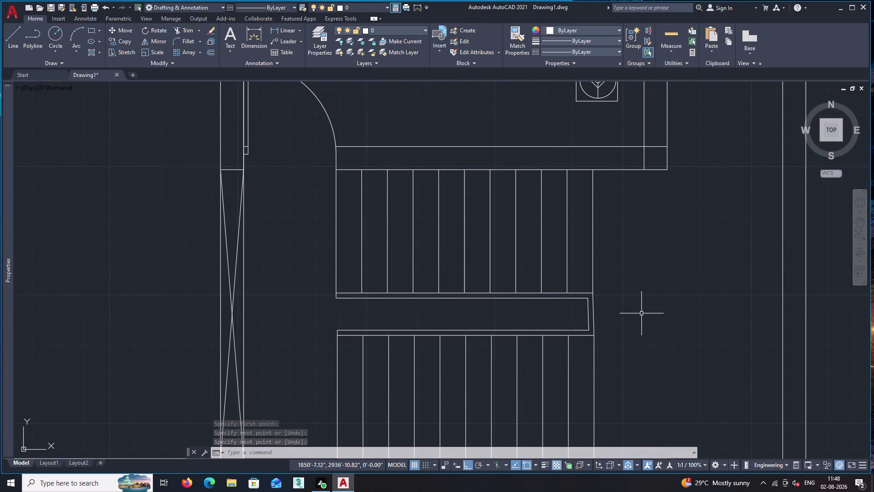
middle_drag(639, 279, 586, 299)
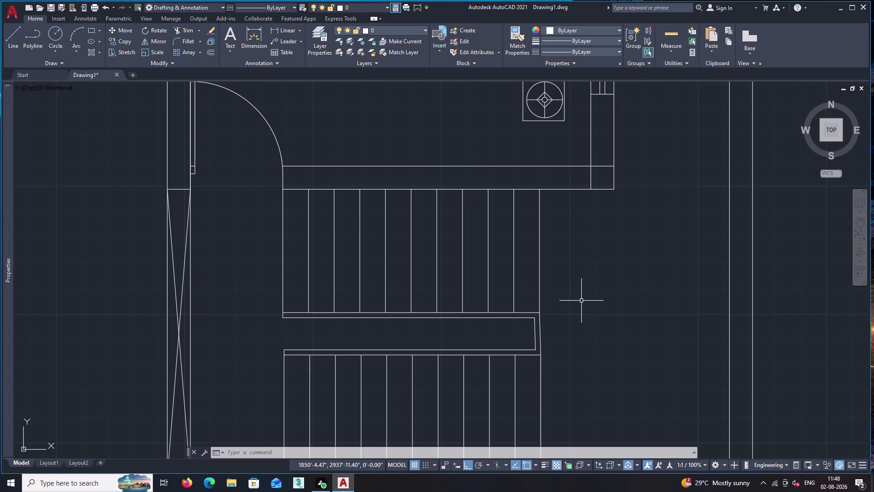
click(598, 50)
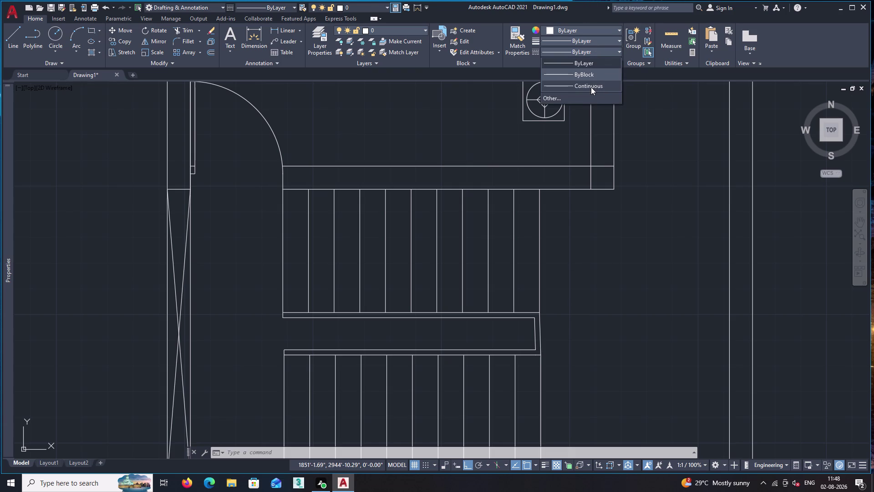
Load ACAD_ISO02W100 through the Linetype Manager's Load dialog, then close the manager.
click(581, 95)
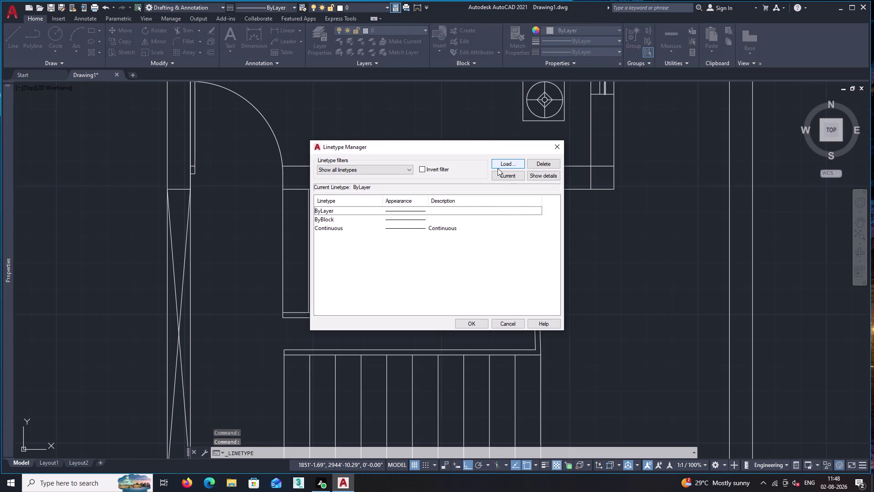
click(511, 163)
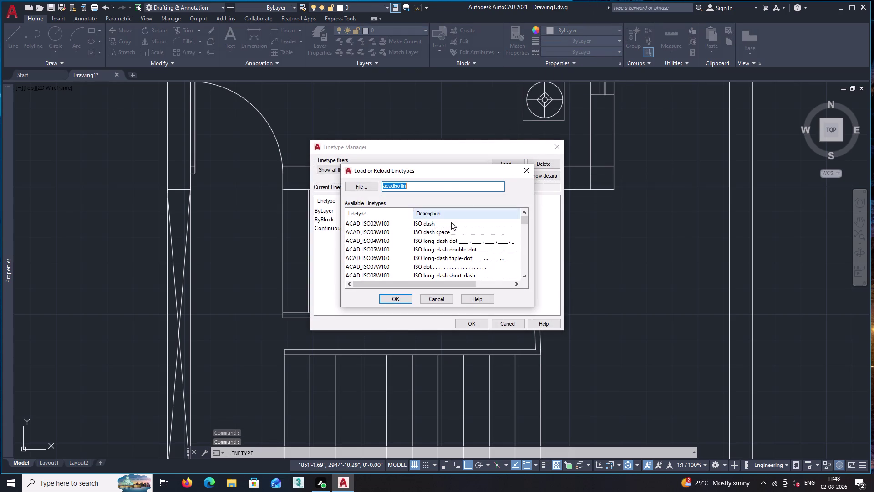
click(433, 226)
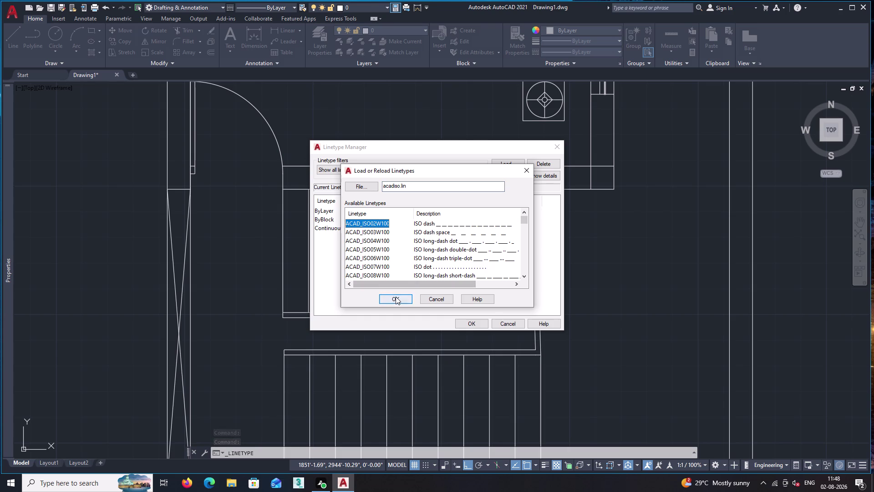
click(396, 296)
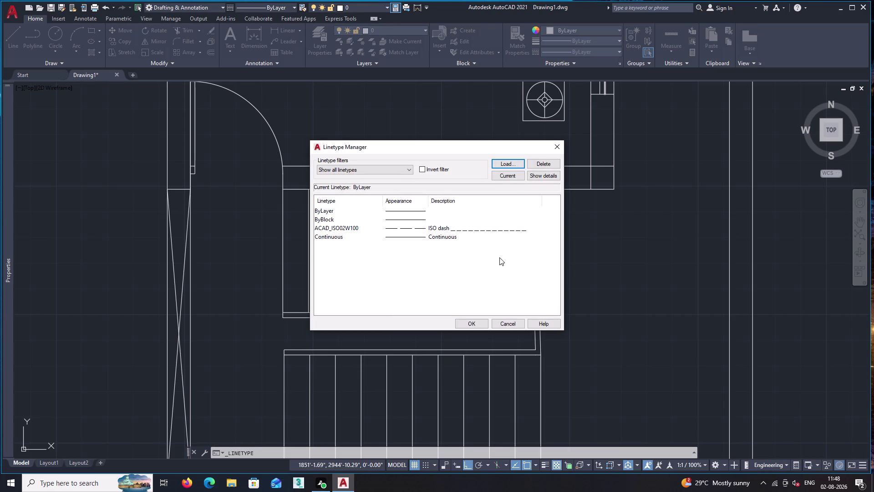
click(444, 228)
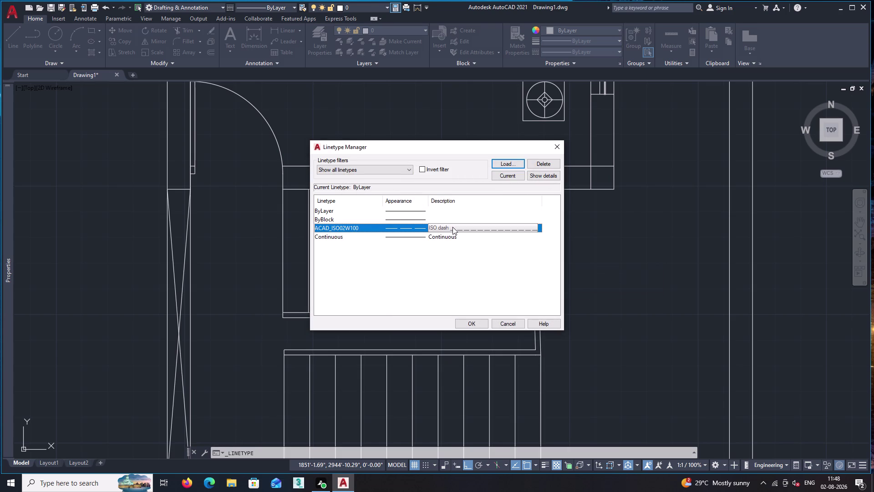
click(476, 323)
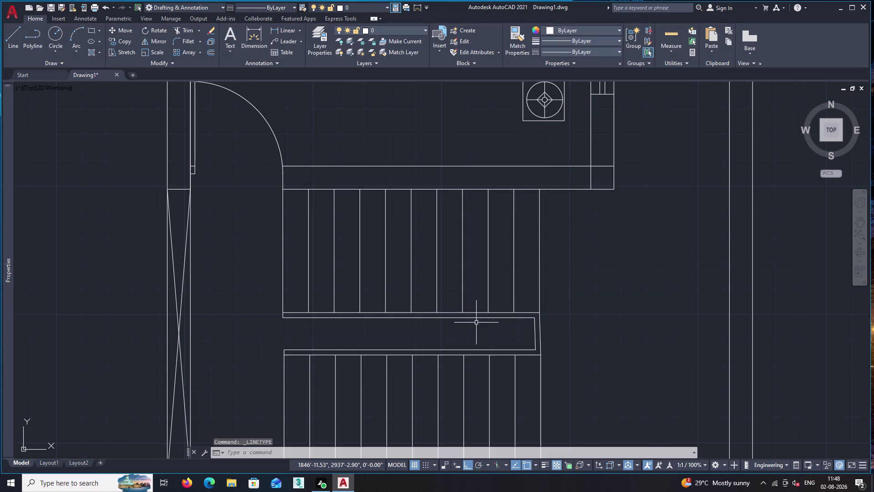
Make ACAD_ISO02W100 the current linetype after abandoning a line.
key(l)
key(Return)
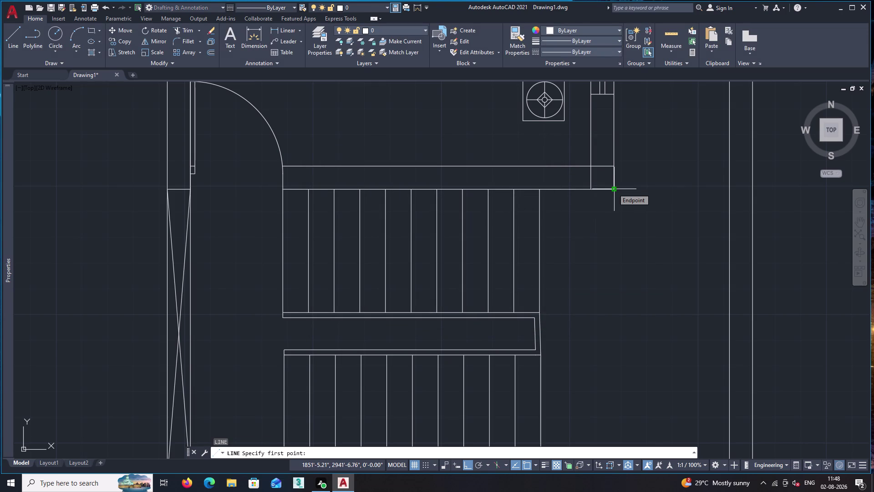
click(613, 189)
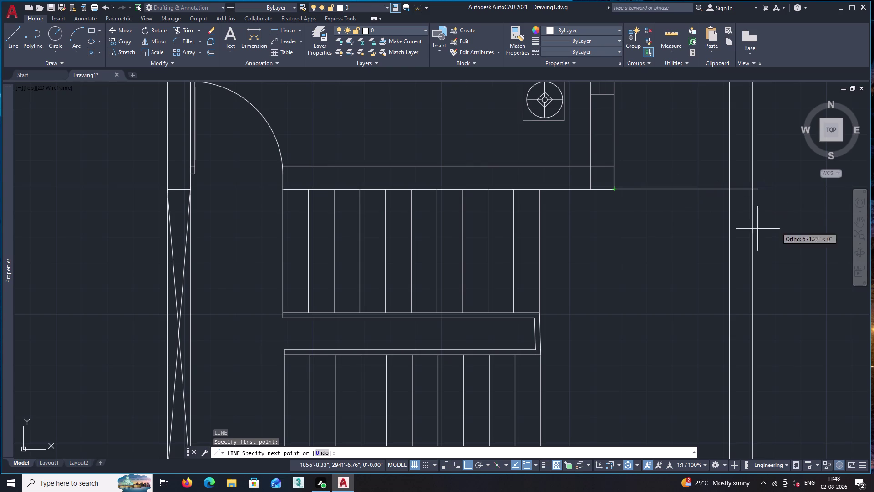
key(Escape)
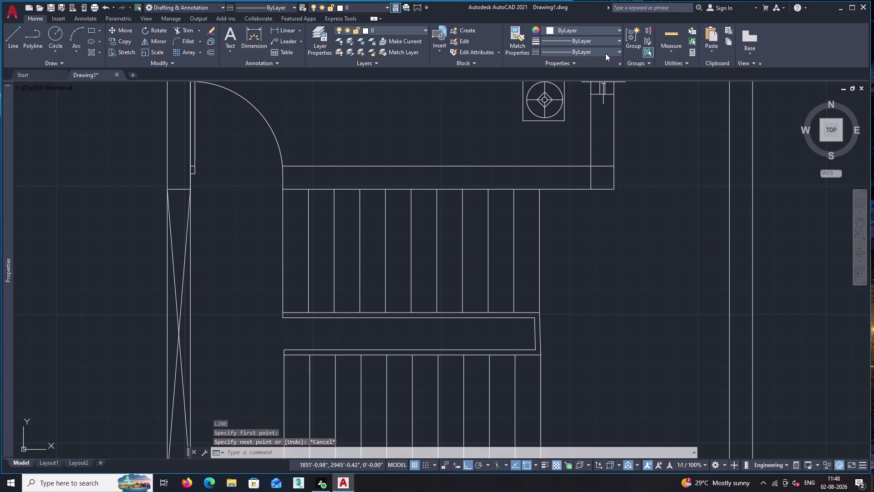
click(606, 51)
click(585, 84)
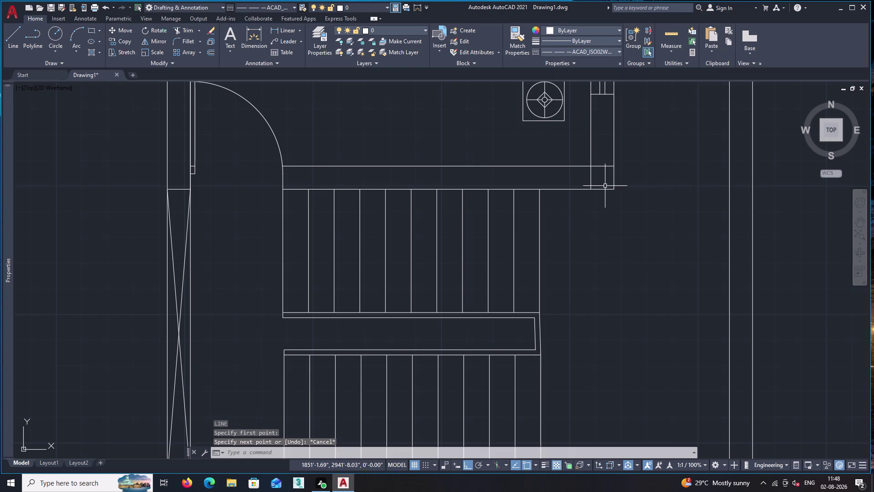
Draw a three-segment dashed line along the staircase's right side.
key(l)
key(Return)
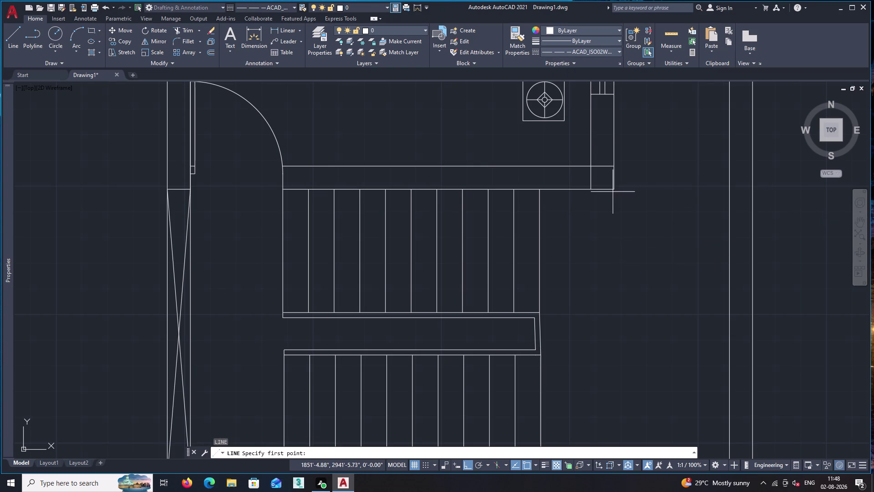
click(614, 190)
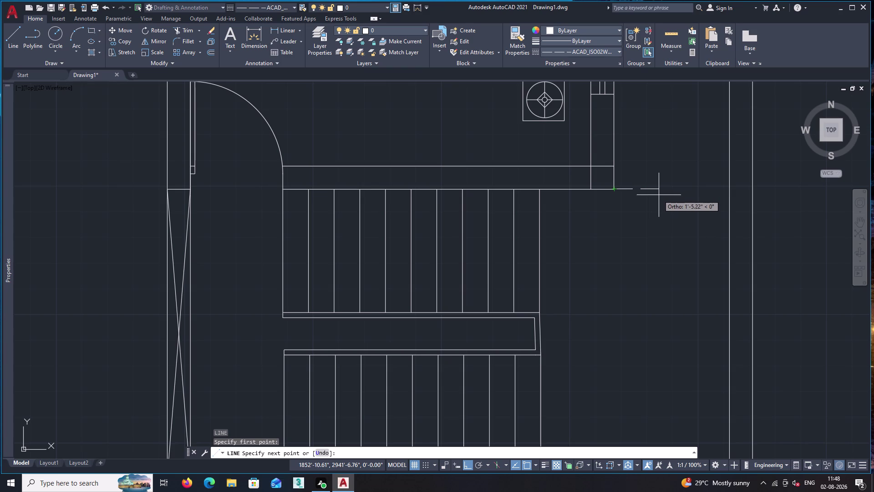
click(659, 195)
scroll(down, 3)
middle_drag(652, 296, 650, 191)
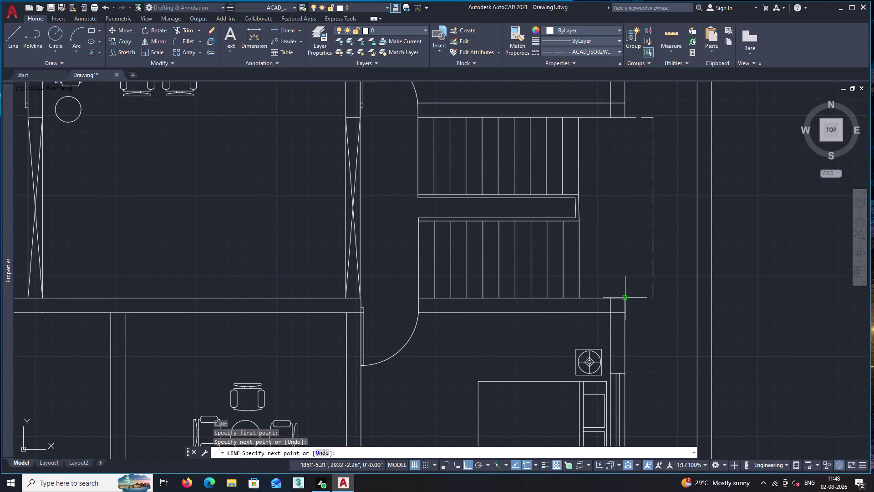
click(654, 298)
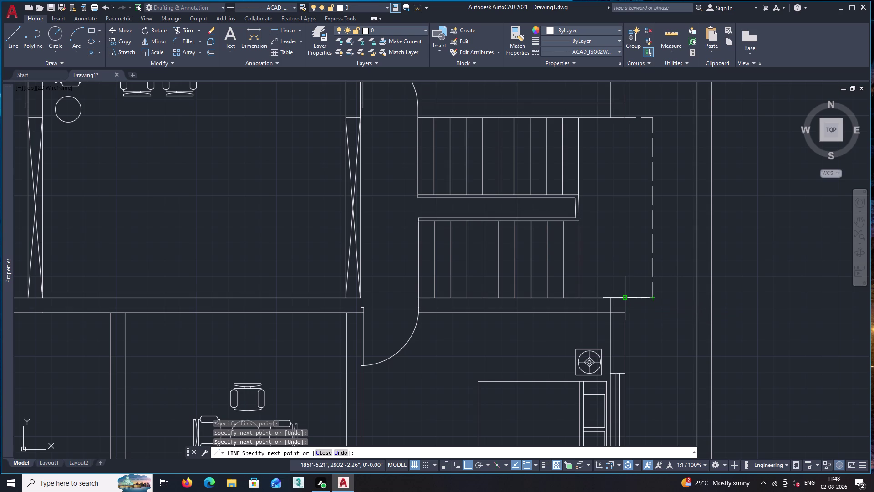
click(625, 298)
key(space)
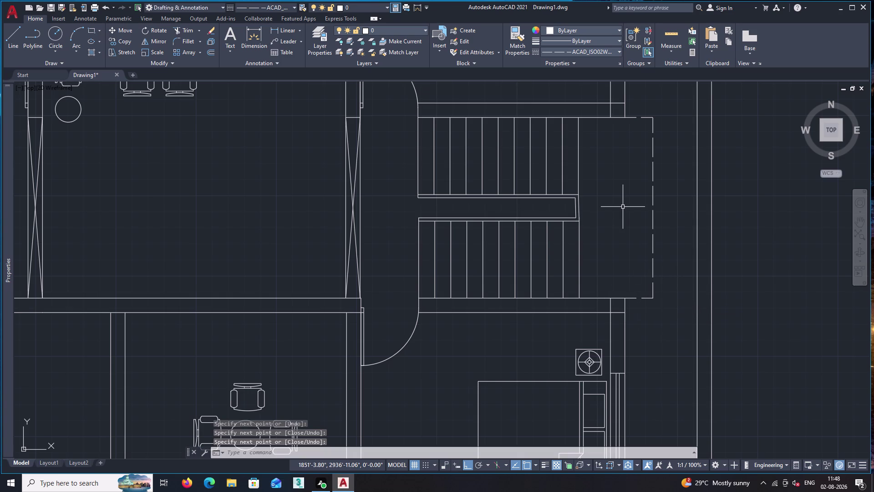
middle_drag(621, 184, 568, 245)
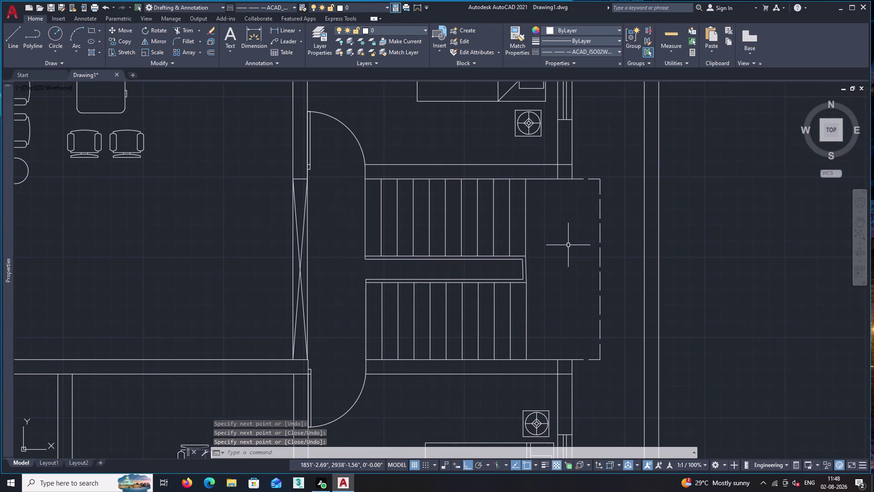
Offset the dashed stair-side lines 5" to create parallel copies.
key(o)
key(Return)
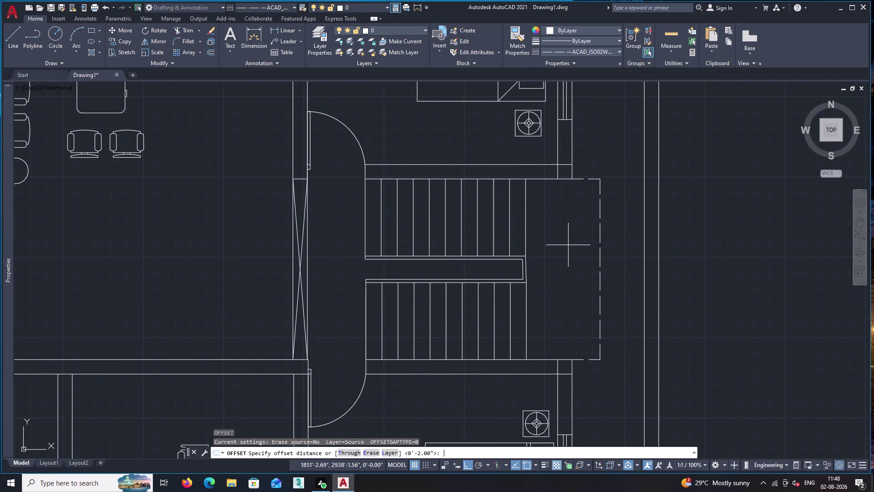
key(5)
key(shift+quotedbl)
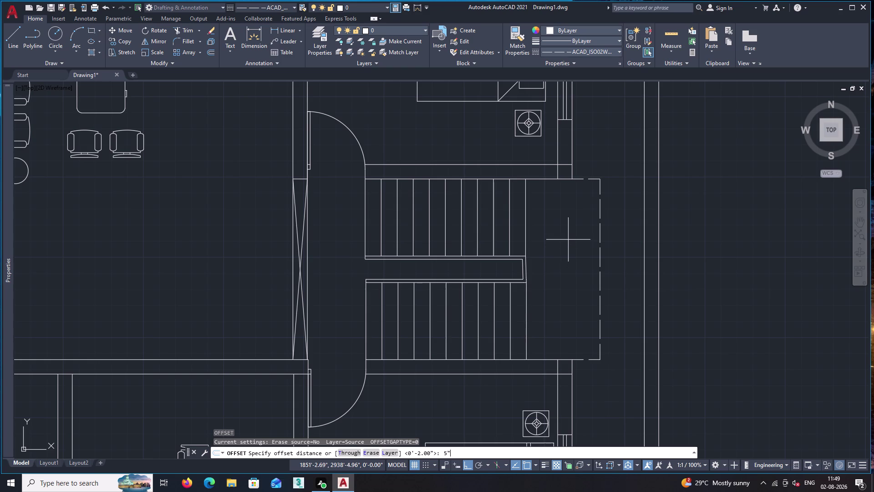
key(Return)
click(591, 179)
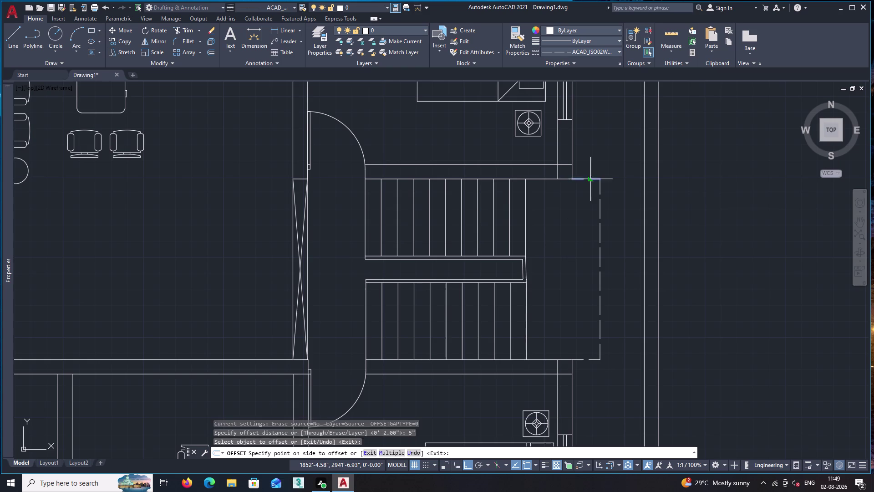
click(595, 156)
click(601, 196)
click(622, 200)
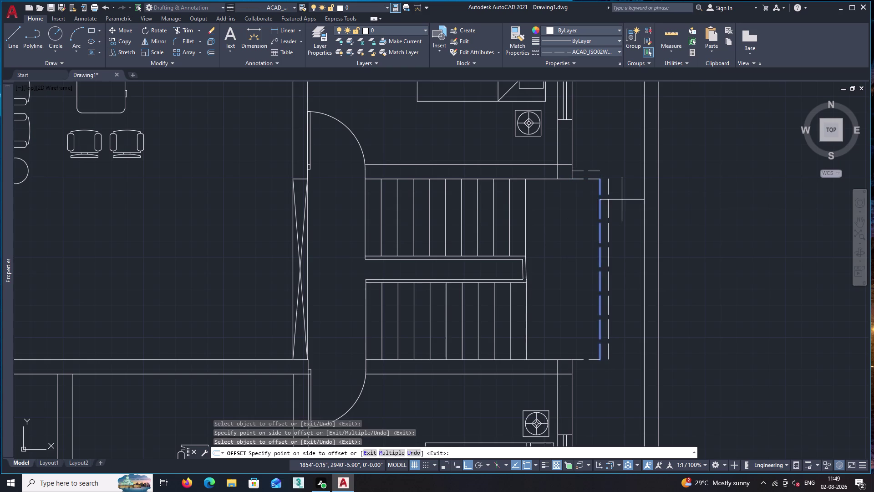
click(591, 359)
click(589, 383)
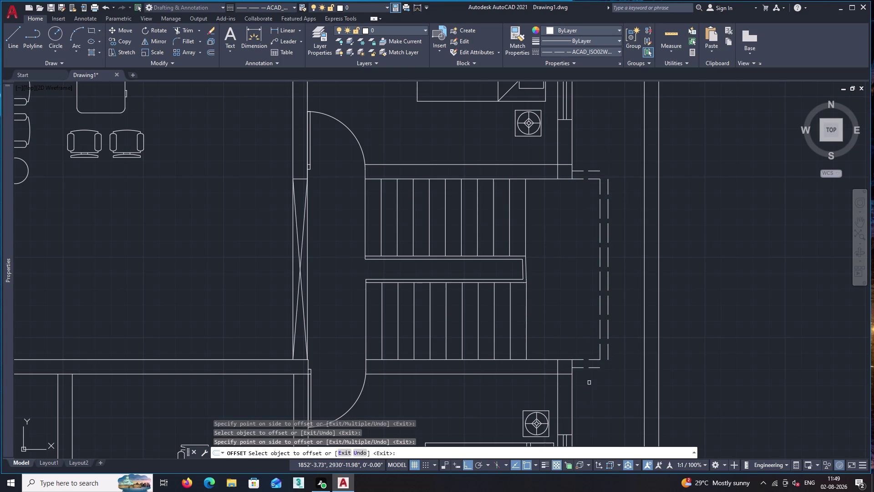
key(space)
Fillet the dashed line's top and bottom corners with the short corner lines.
text(ex)
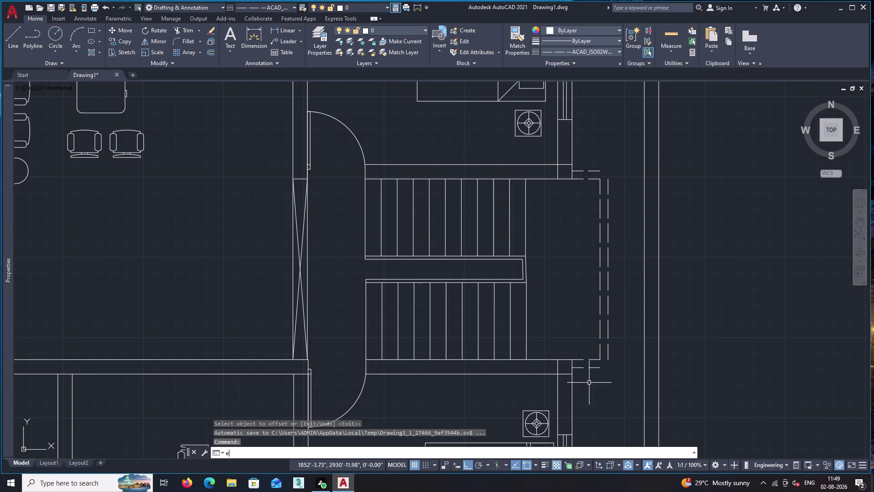
key(space)
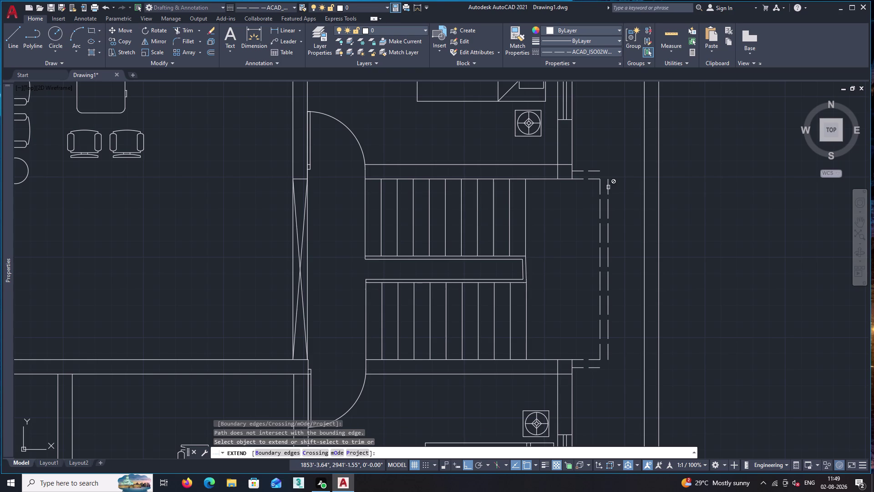
key(Escape)
text(f)
key(space)
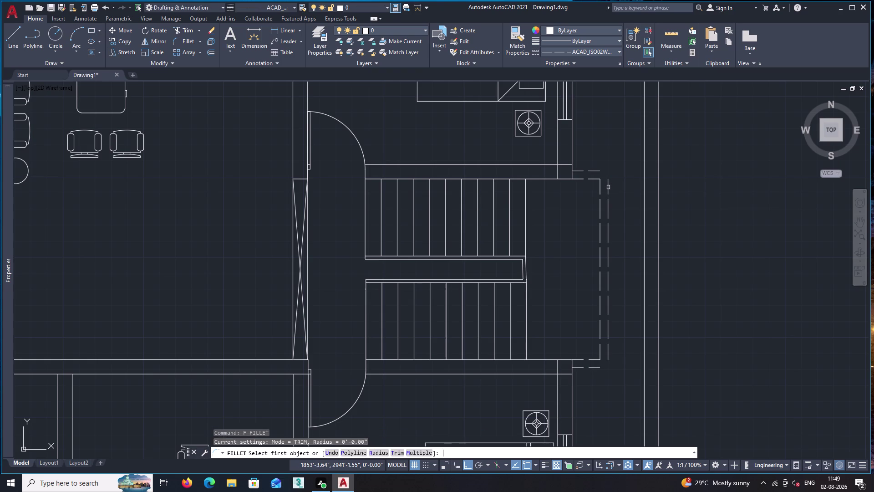
click(593, 171)
click(608, 183)
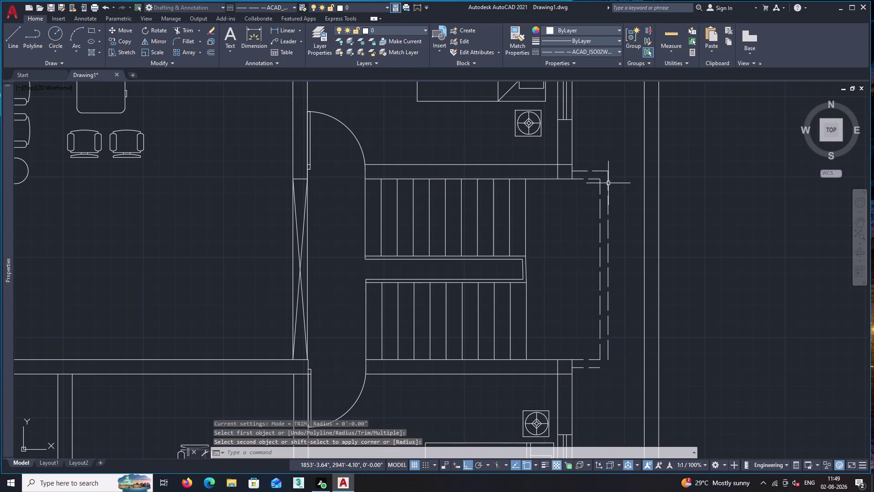
key(space)
click(598, 366)
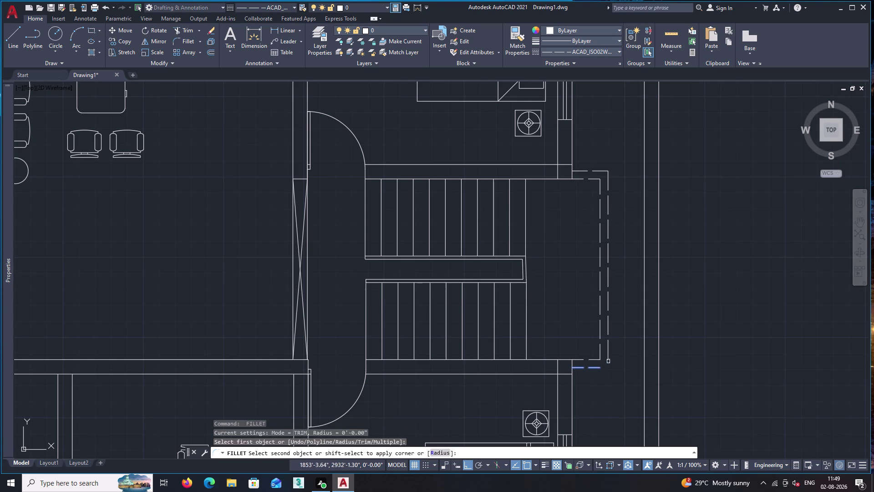
click(608, 354)
key(space)
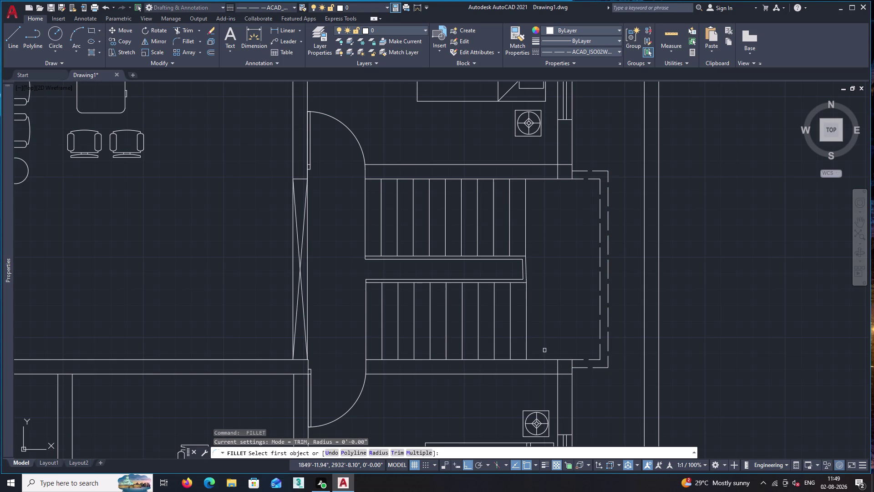
key(Escape)
Change the dashed vertical line's linetype scale to 0.5 in the Properties palette.
text(pr)
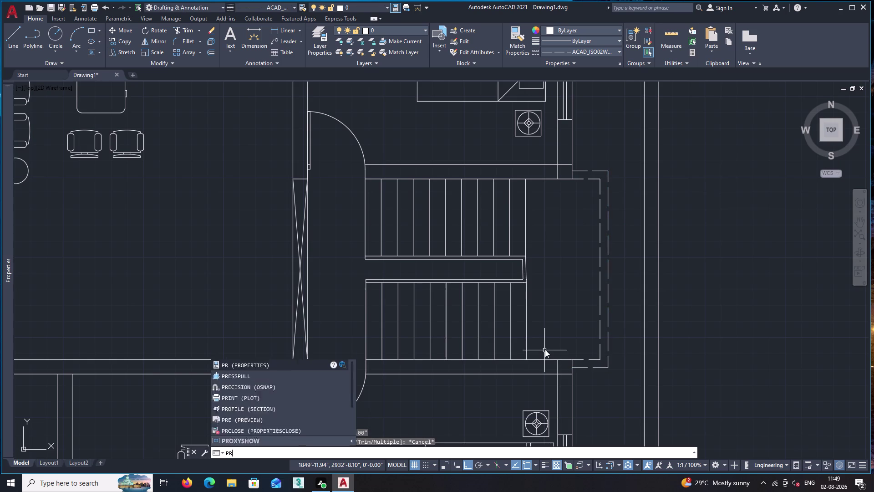
key(Return)
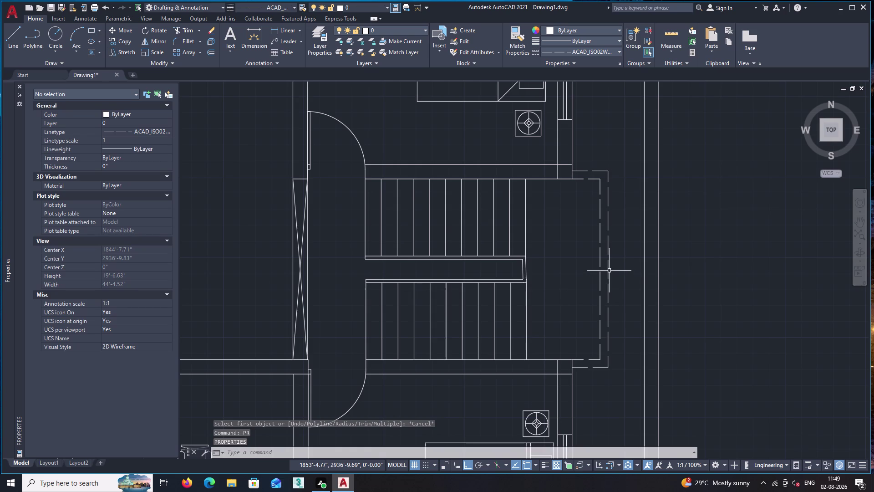
click(608, 270)
click(111, 140)
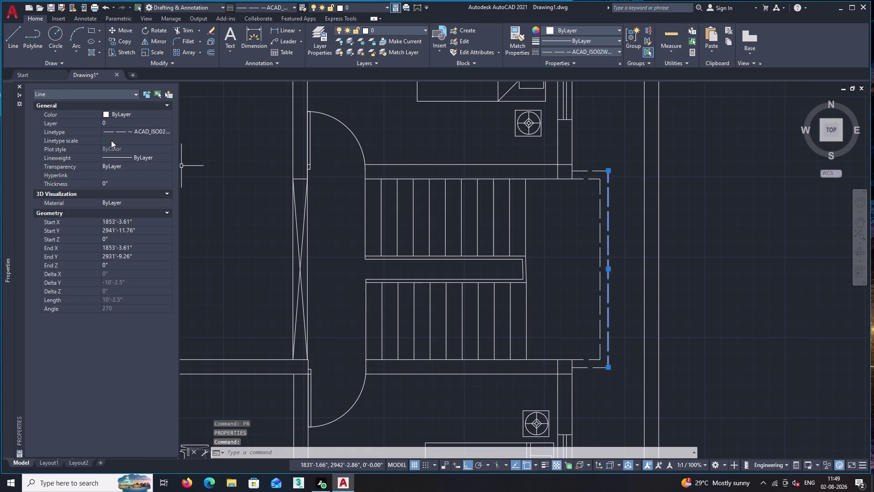
key(BackSpace)
text(0.)
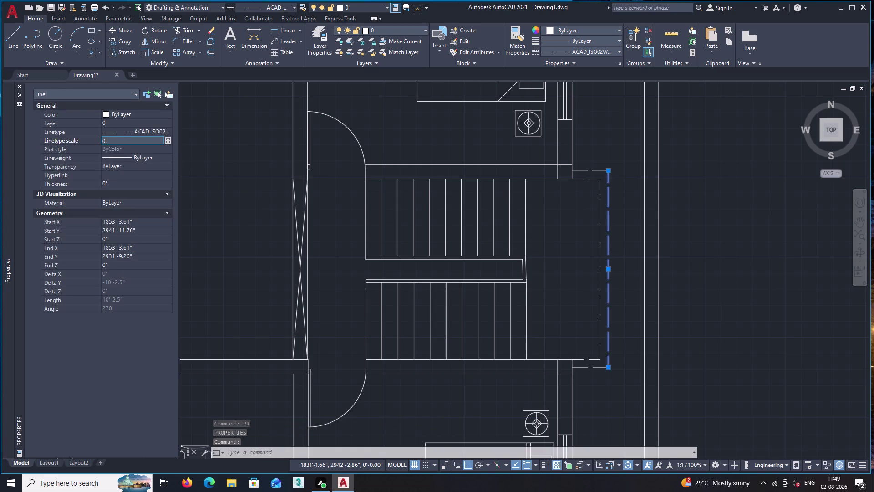
key(5)
key(Return)
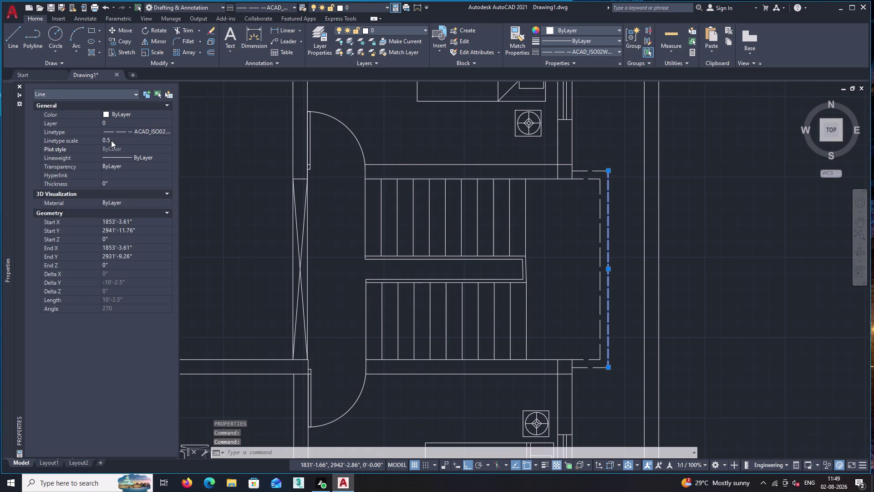
key(Escape)
click(20, 84)
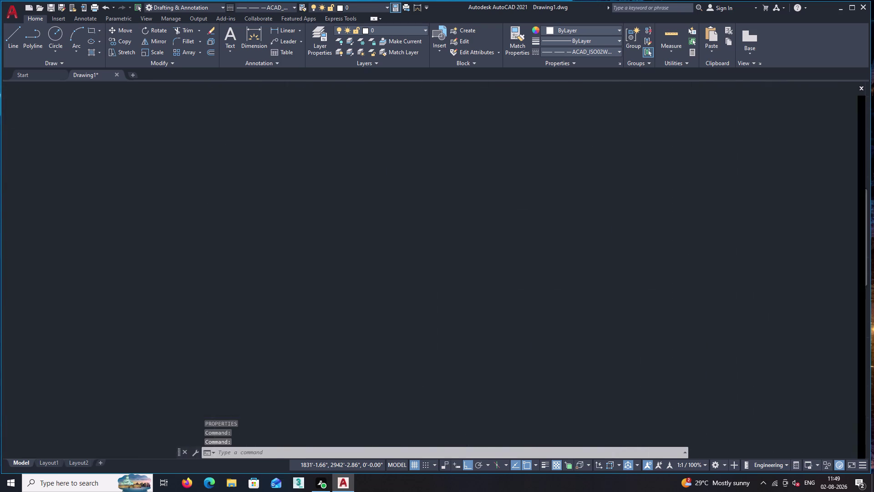
key(space)
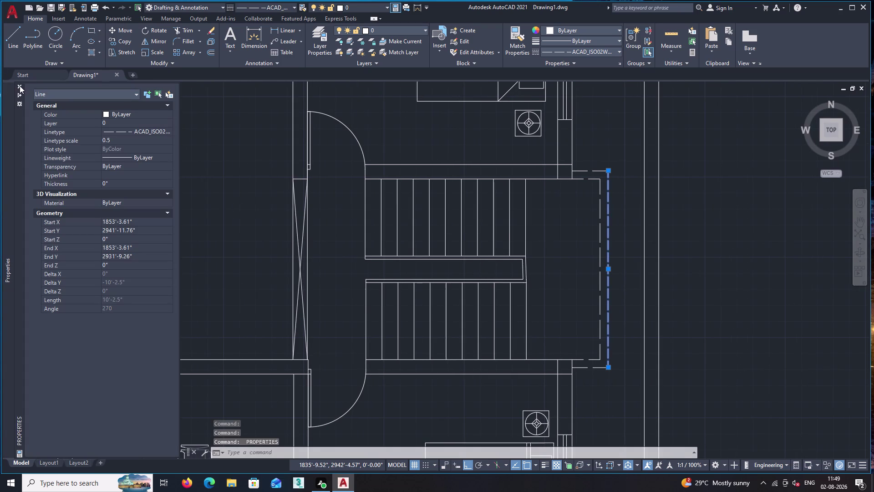
click(19, 85)
key(Escape)
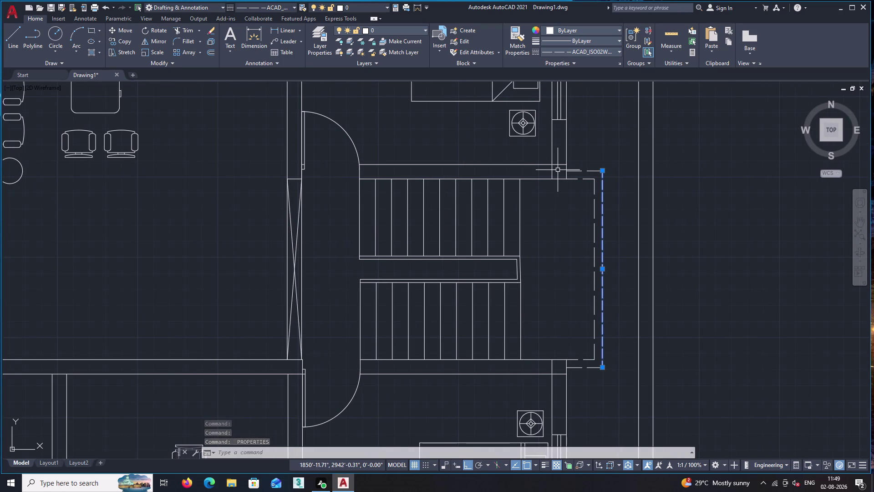
Use MATCHPROP to copy the dashed line's style onto the top and bottom corner lines.
text(ma)
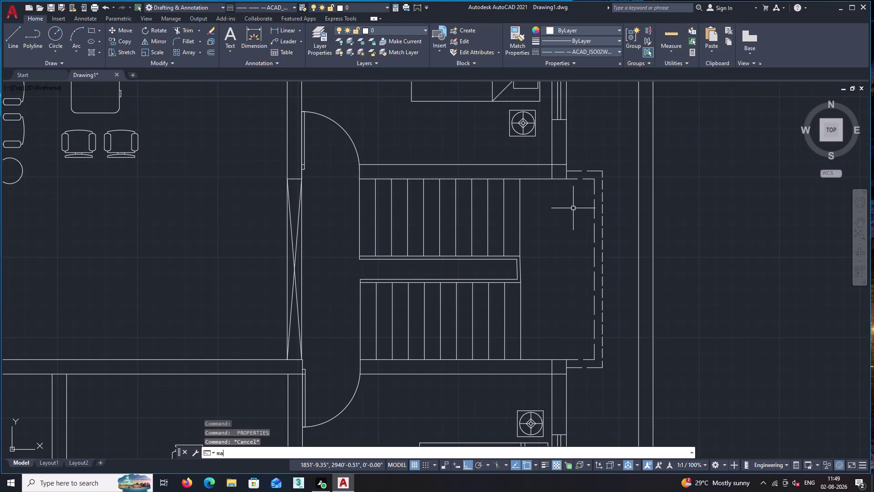
key(Return)
click(602, 221)
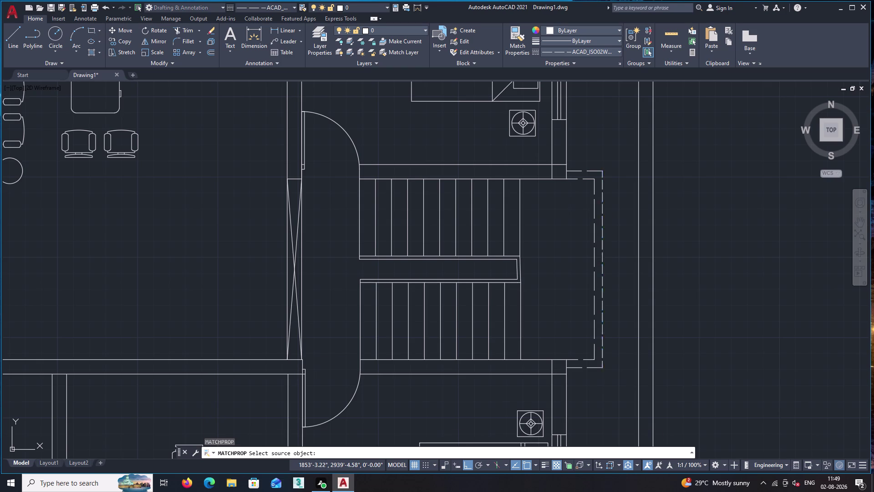
click(595, 219)
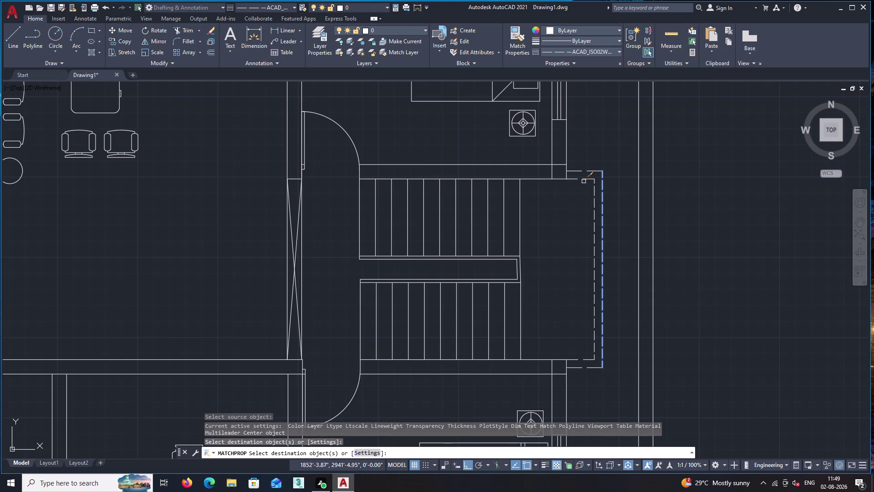
click(586, 180)
click(596, 170)
drag(578, 326, 569, 371)
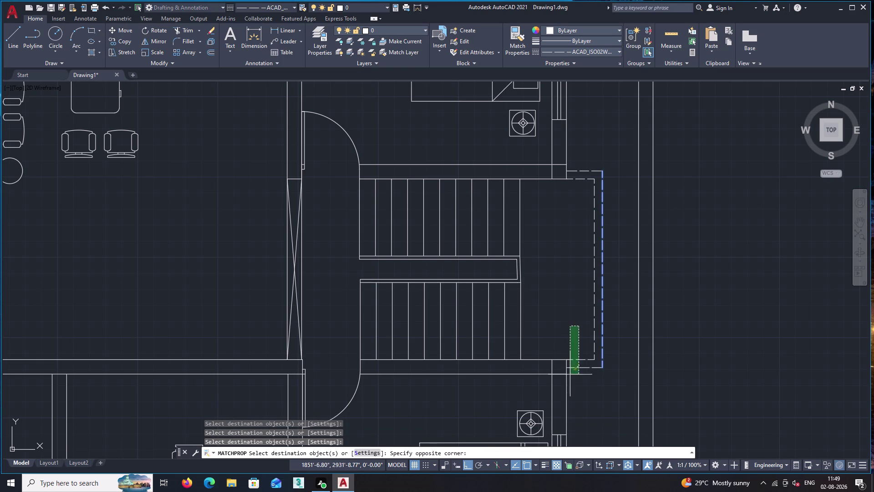
click(599, 388)
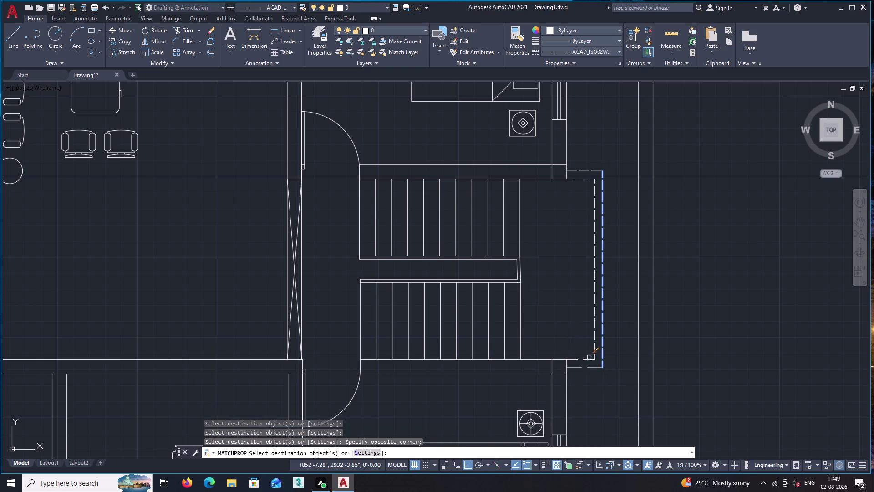
click(589, 357)
click(596, 369)
click(595, 367)
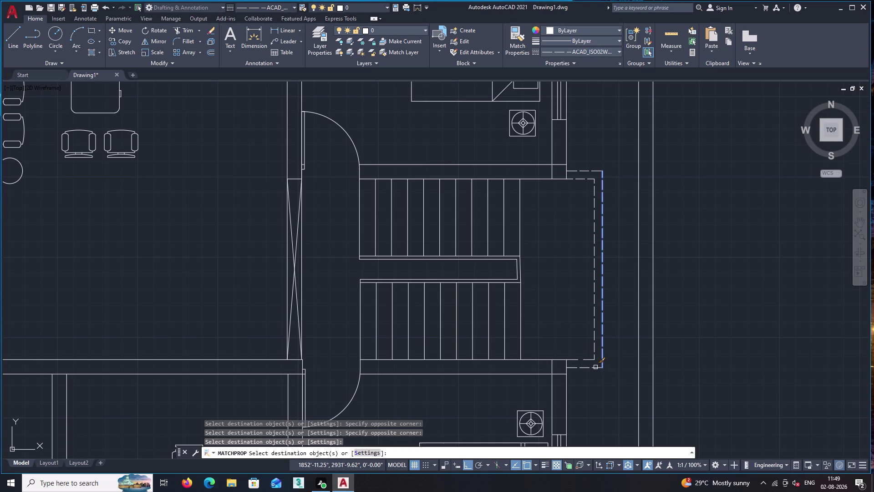
key(Escape)
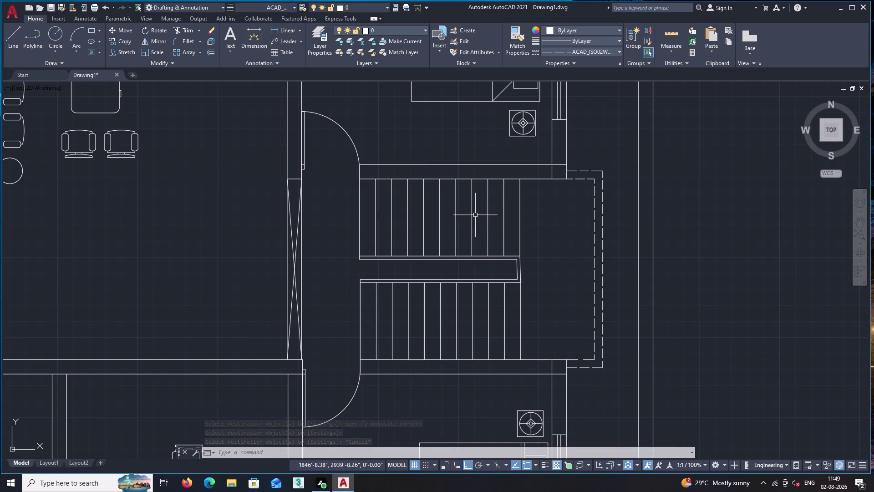
middle_drag(443, 412, 524, 294)
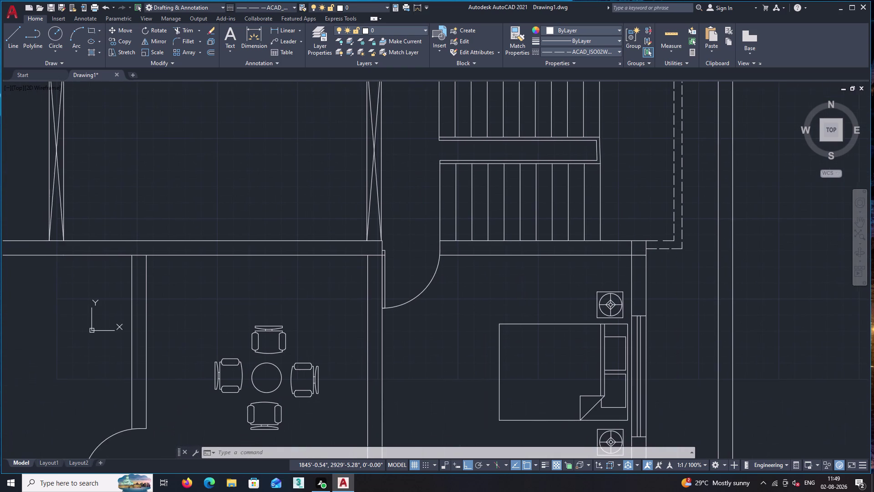
Zoom to the stair doorway and set the current linetype for new objects to ByLayer.
key(l)
key(Return)
scroll(up, 3)
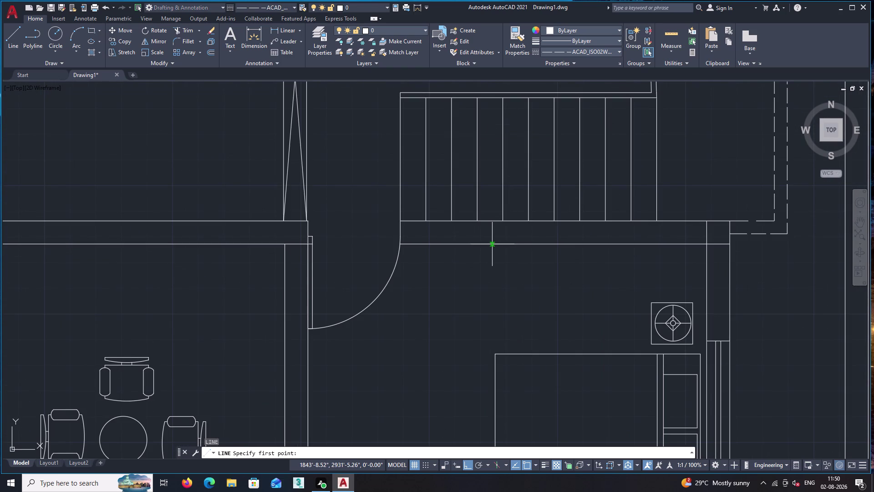
click(492, 244)
key(Escape)
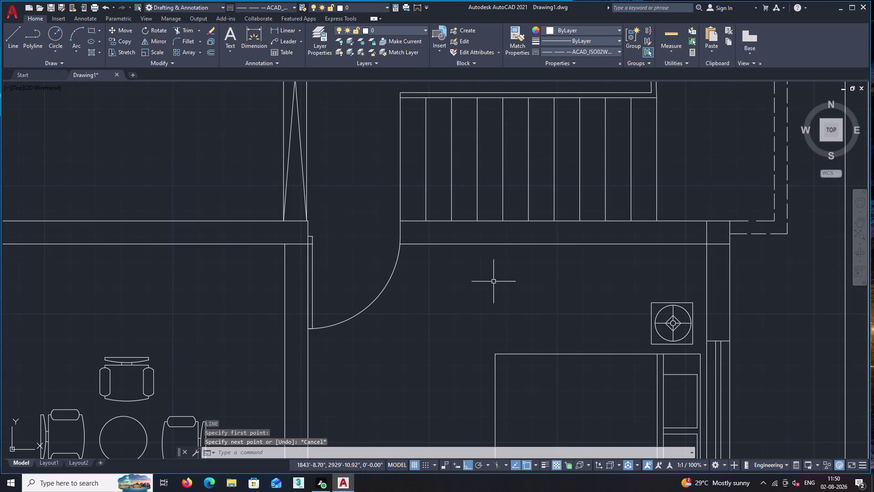
click(615, 50)
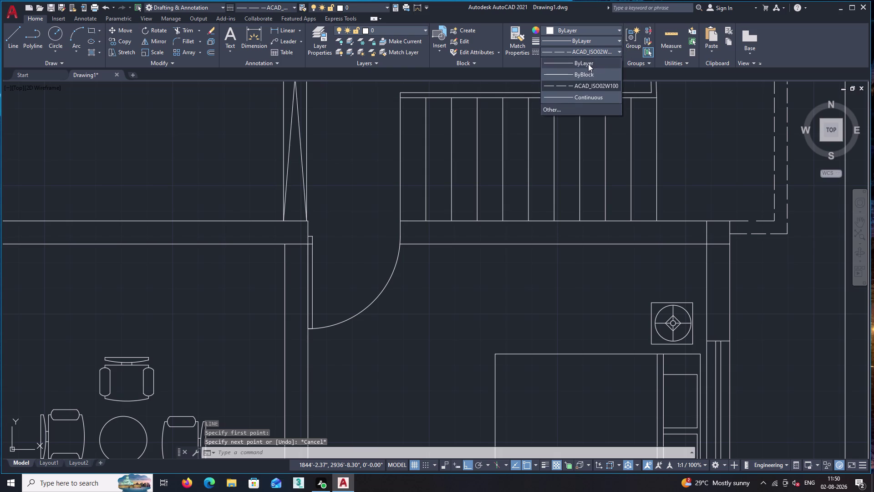
click(584, 65)
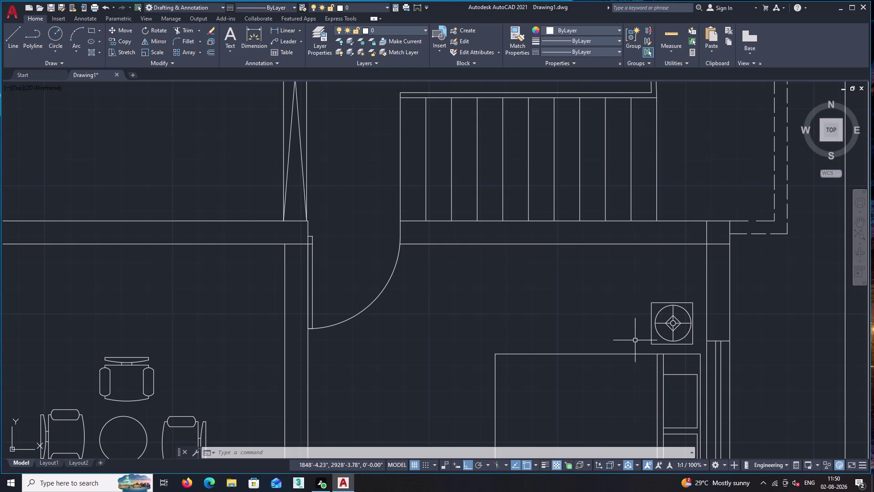
key(Escape)
key(l)
key(Return)
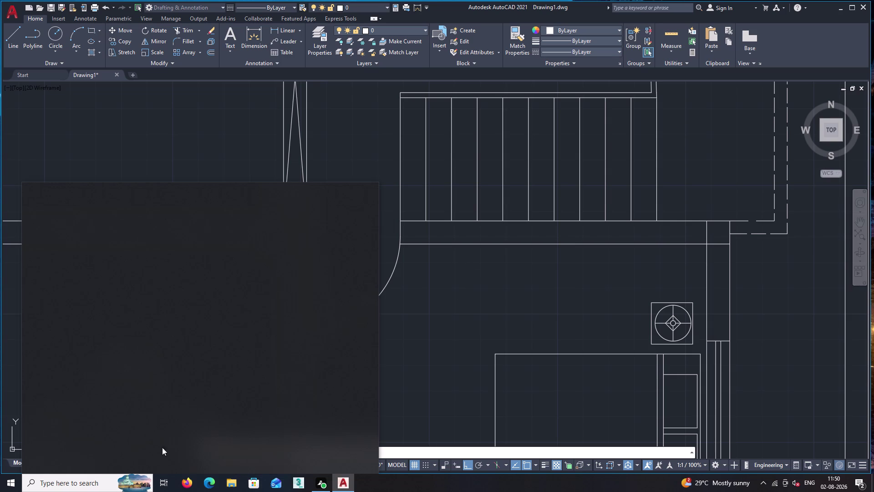
scroll(up, 3)
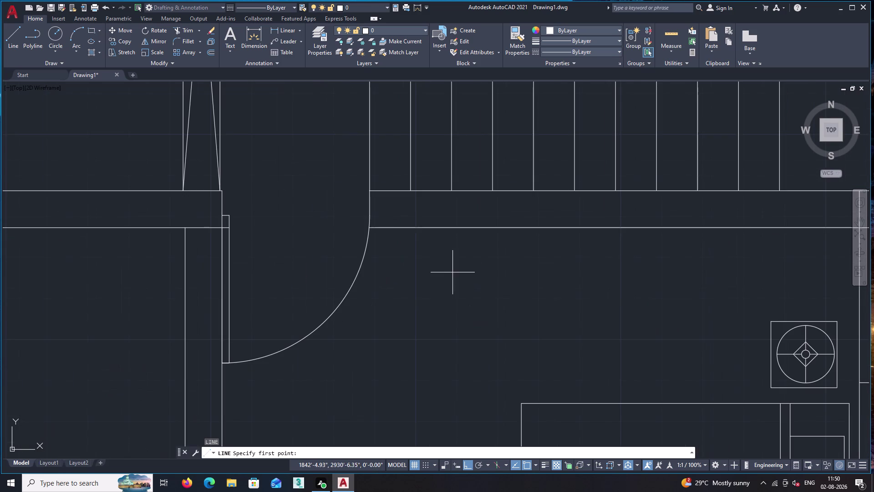
Draw a short line from the wall edge with 1.5' and 4" segments.
click(434, 227)
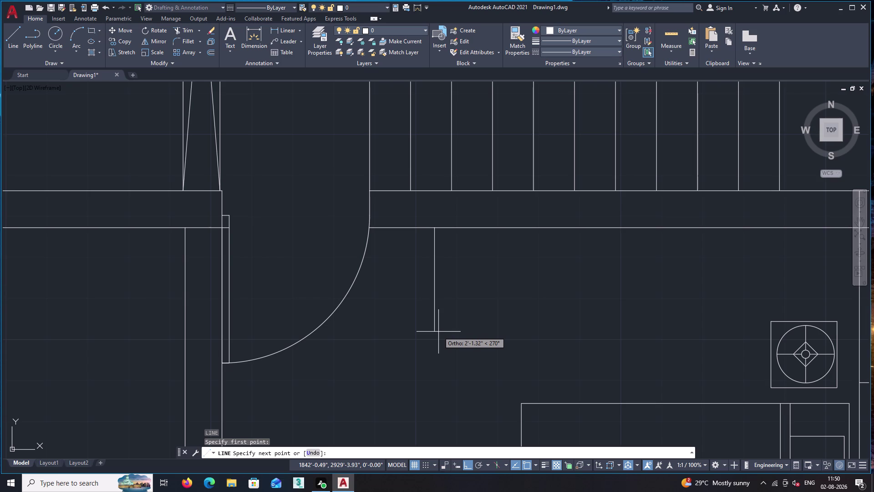
text(1.5)
key(apostrophe)
key(Return)
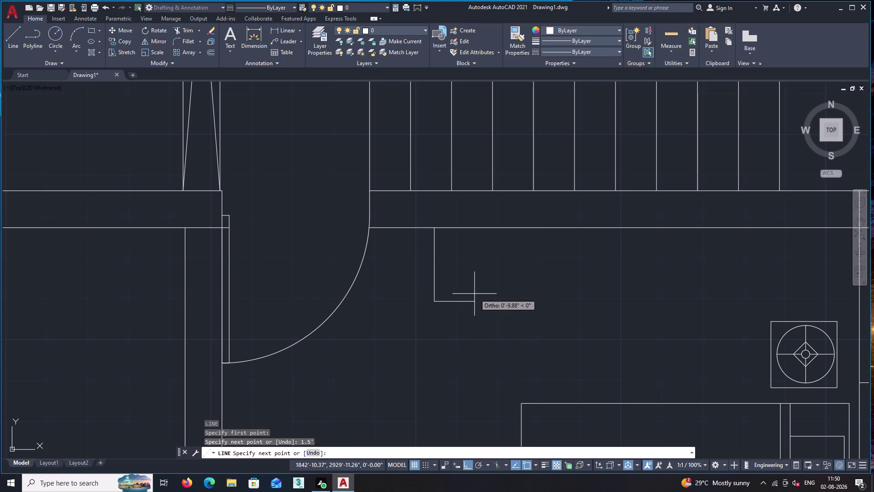
key(4)
key(shift+quotedbl)
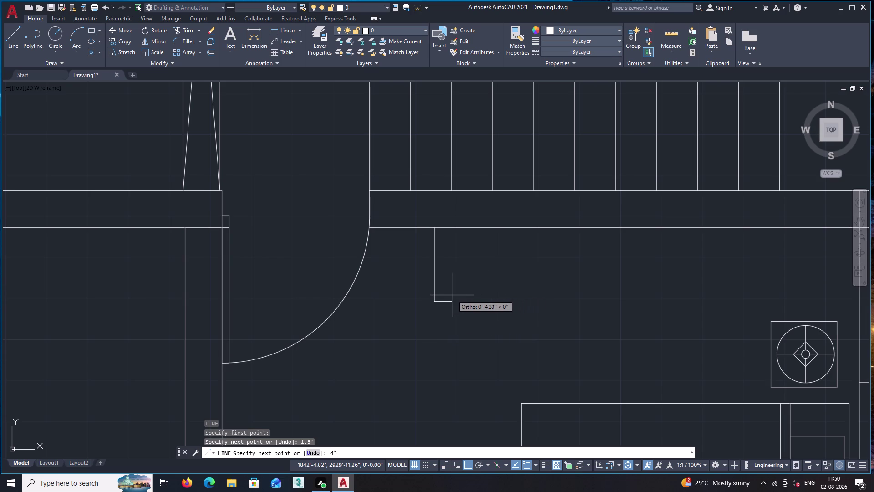
key(Return)
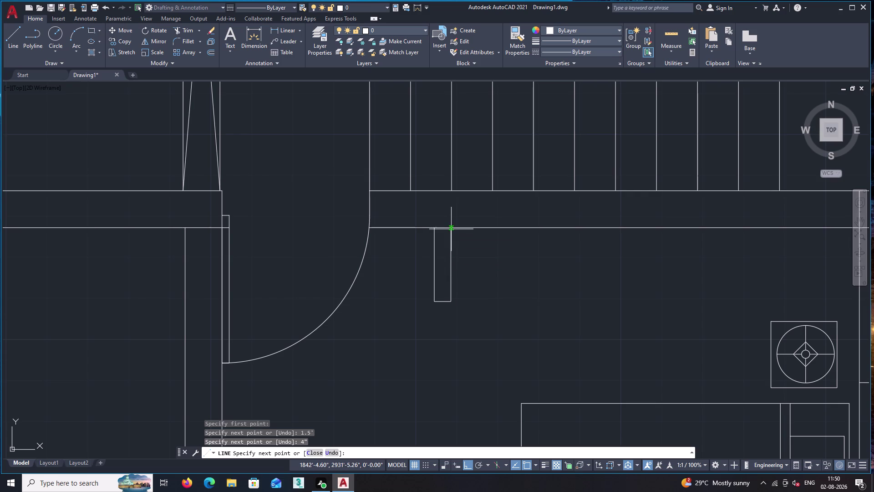
click(451, 229)
key(space)
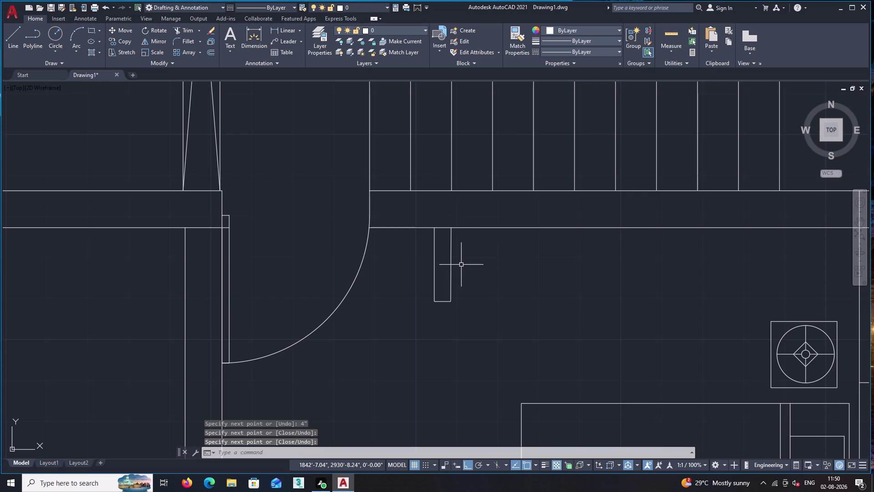
scroll(down, 3)
middle_drag(542, 264, 473, 291)
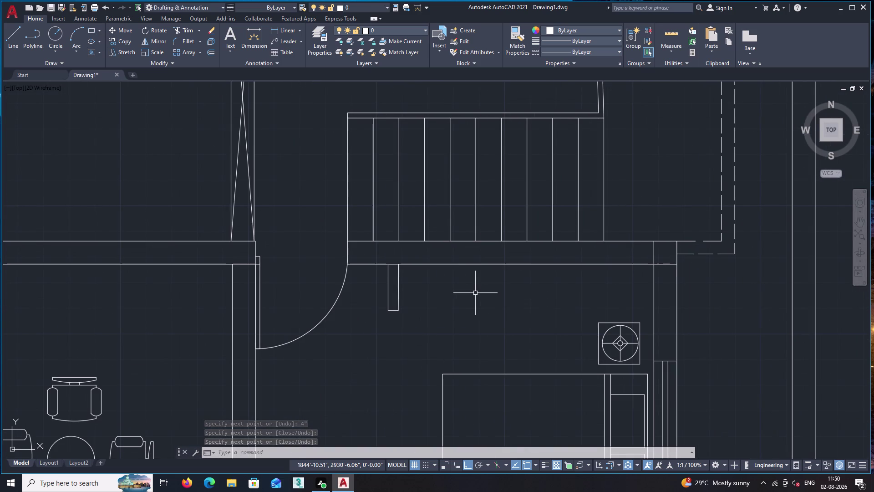
Draw the horizontal rail line from the small panel to the right wall.
key(l)
key(Return)
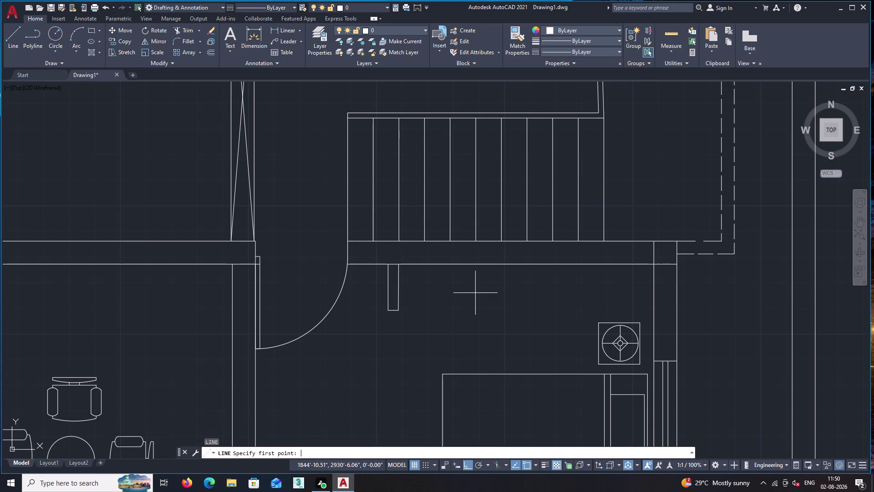
click(398, 286)
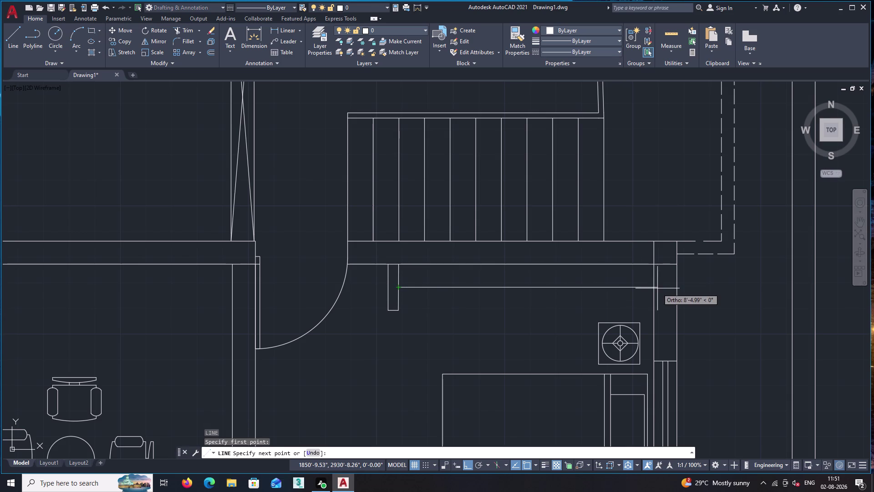
click(653, 288)
key(space)
text(r)
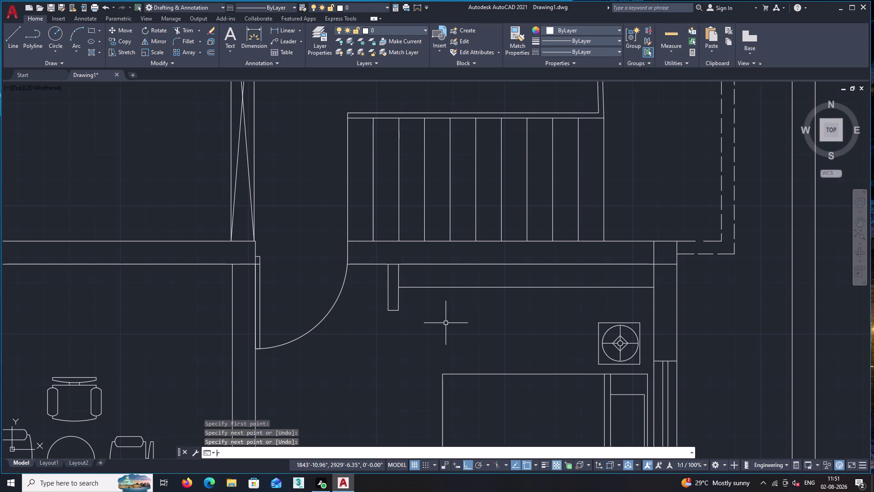
text(ec)
key(space)
scroll(up, 3)
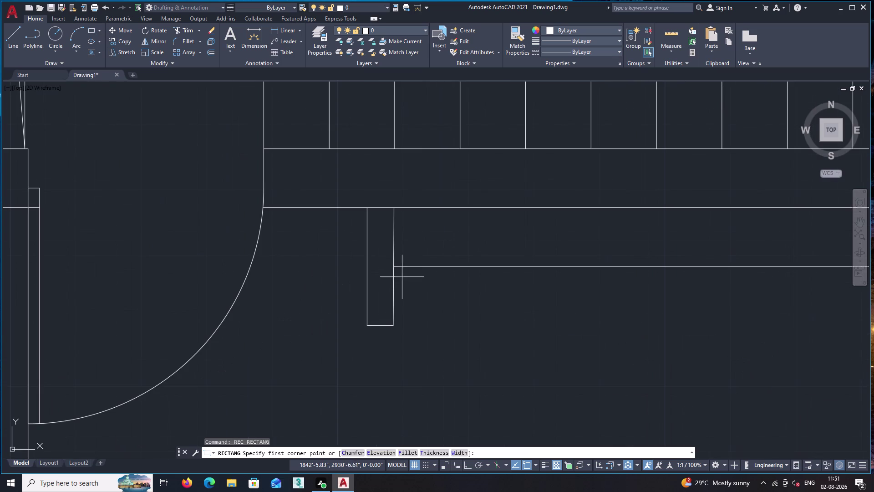
Draw a thin tall rectangle and rotate it to a slant with Ortho off.
click(403, 229)
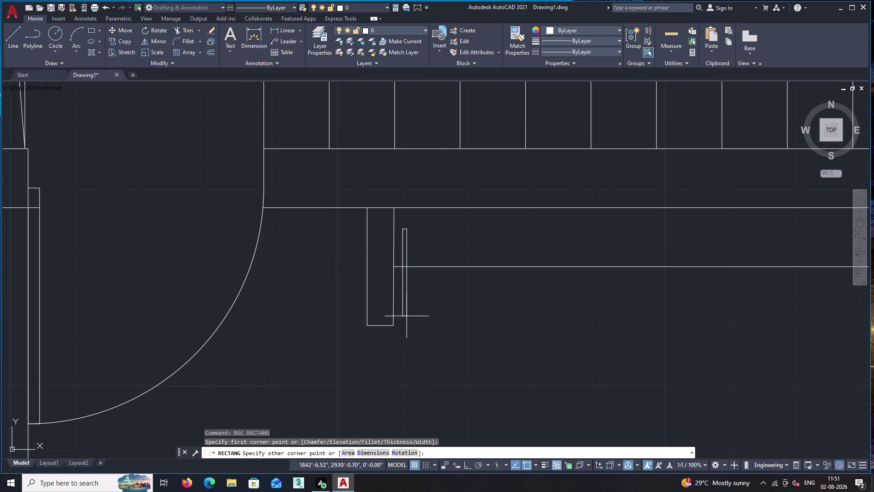
click(406, 316)
text(r)
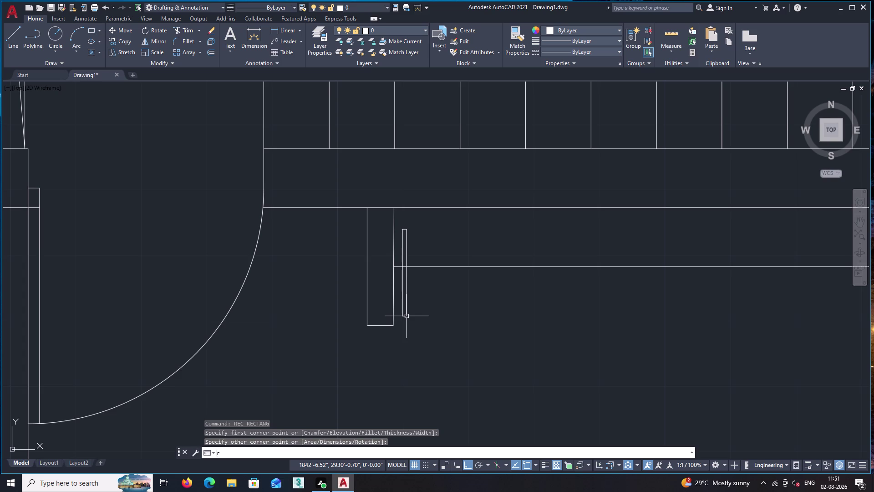
text(o)
key(Return)
click(406, 302)
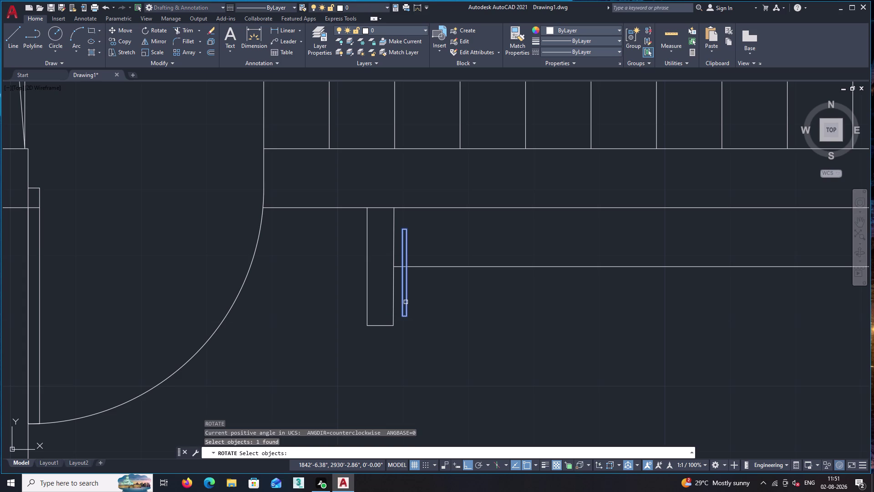
key(space)
scroll(up, 3)
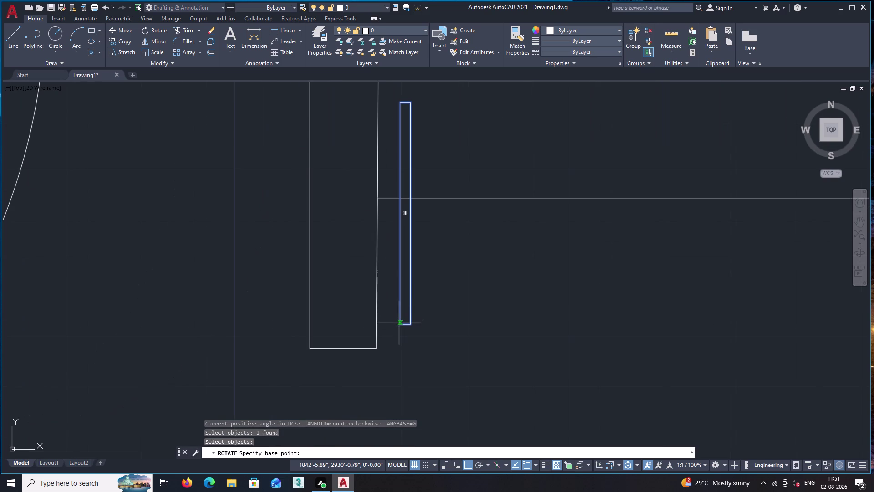
click(399, 324)
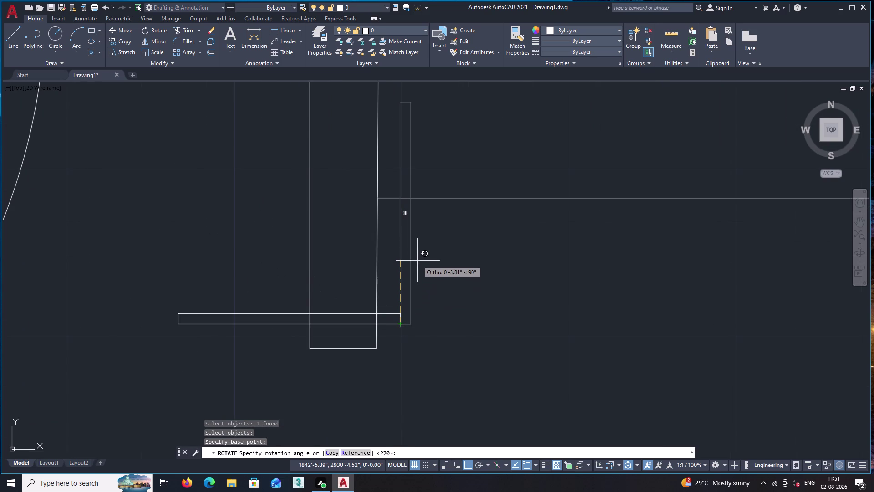
key(F8)
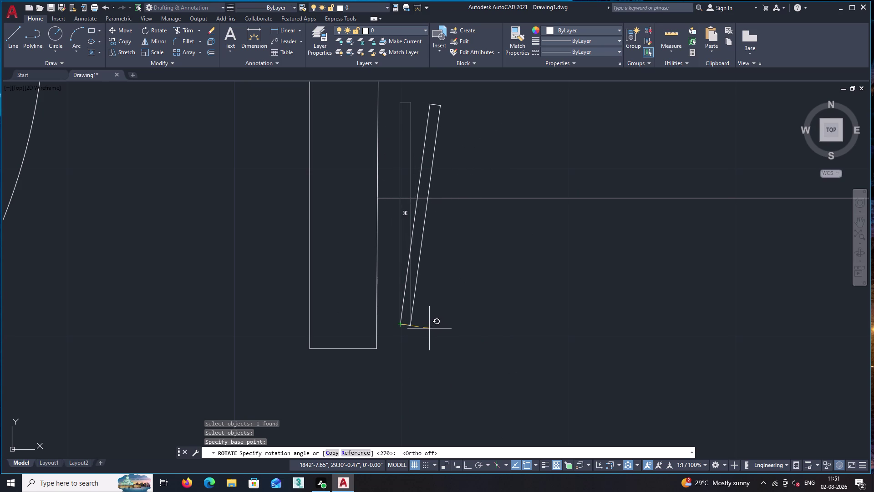
click(429, 328)
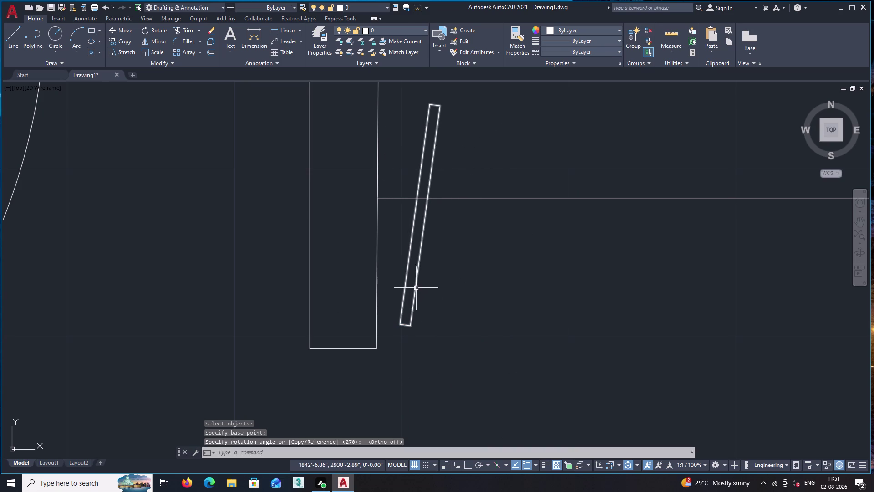
Move the slanted hanger rectangle so it crosses the rail line.
click(416, 287)
text(m)
key(space)
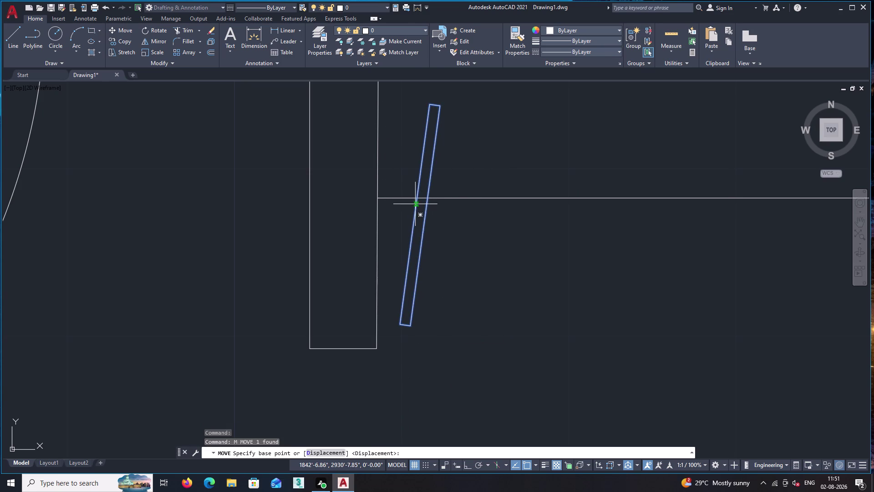
click(418, 196)
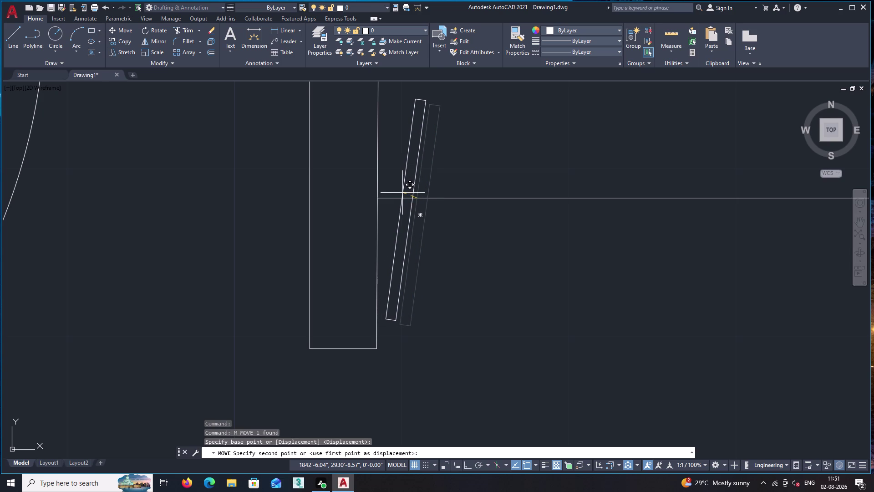
click(403, 193)
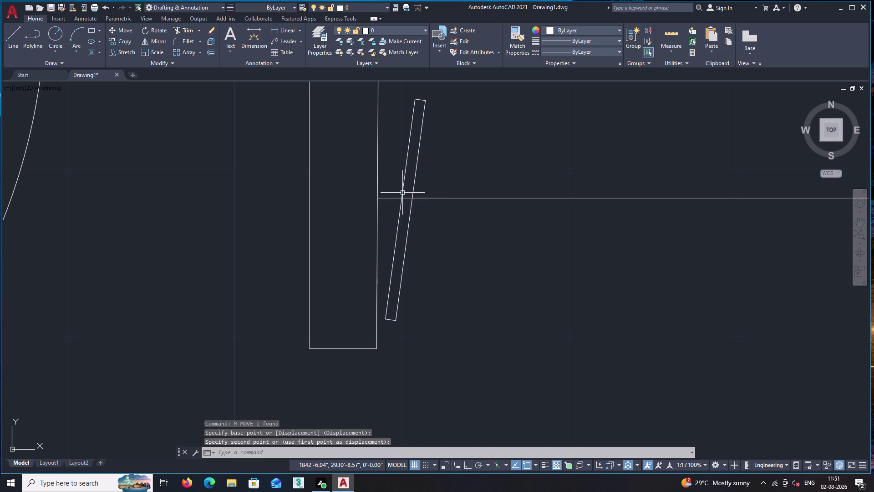
click(404, 173)
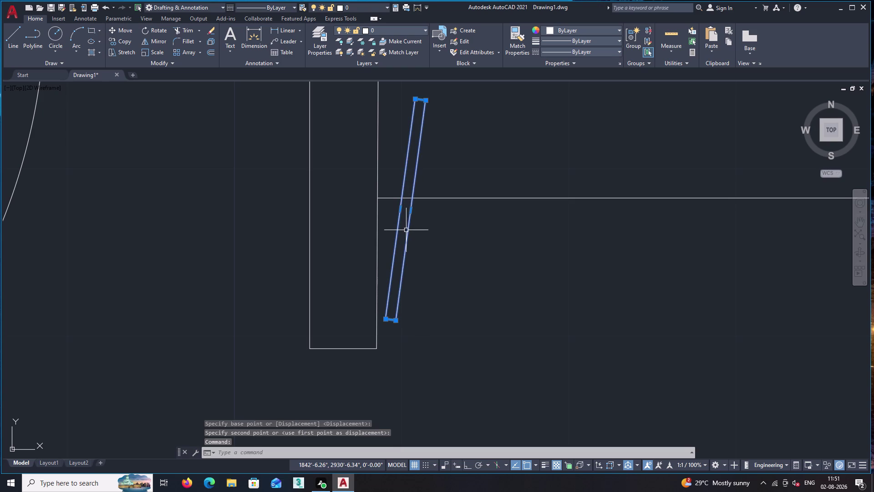
Copy the hanger as a 15-item array fitted along the rail to its far end.
text(co)
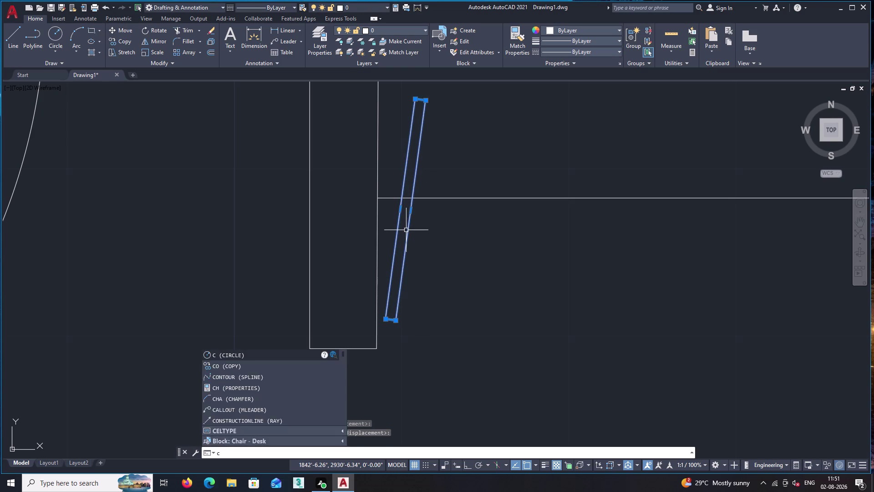
key(Return)
scroll(up, 3)
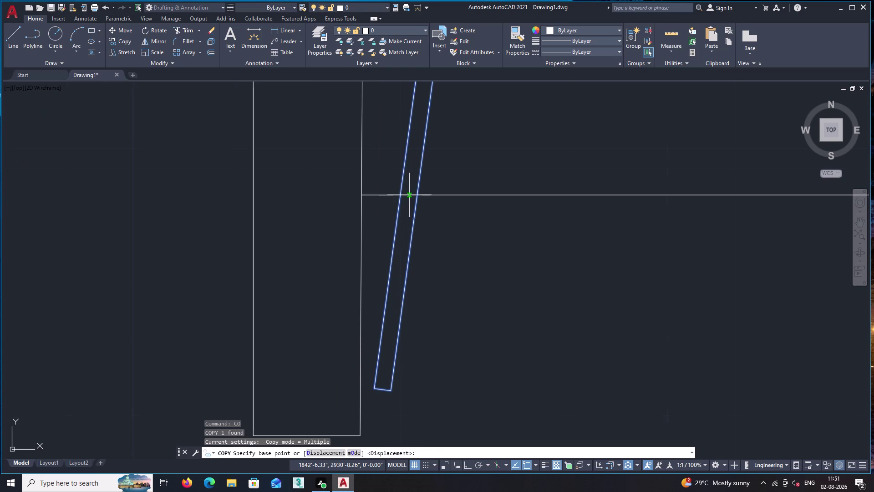
click(409, 194)
scroll(down, 3)
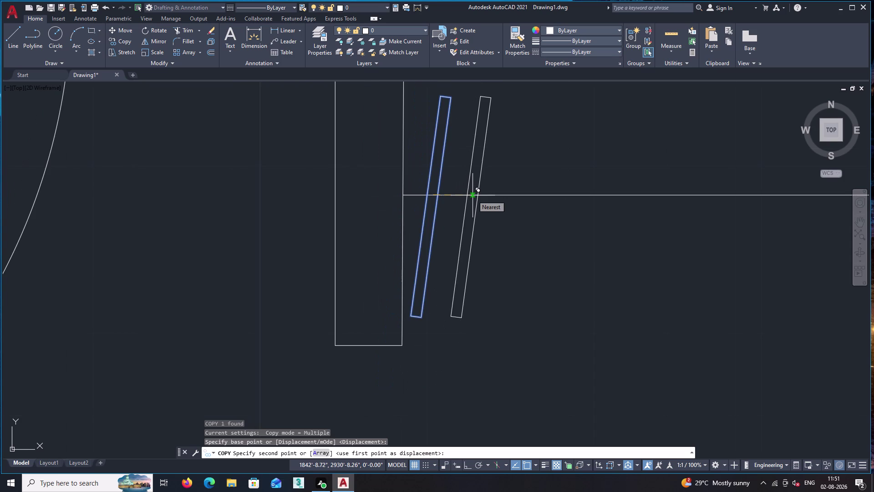
key(a)
key(Return)
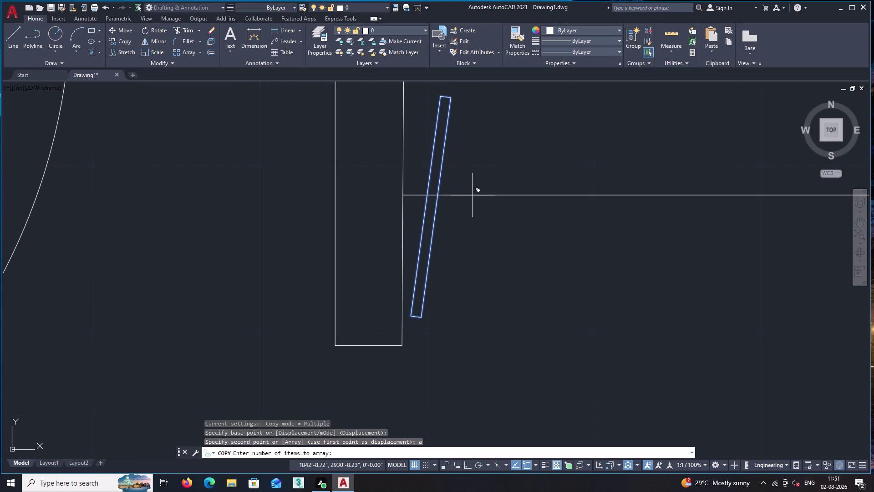
text(15)
key(Return)
scroll(down, 3)
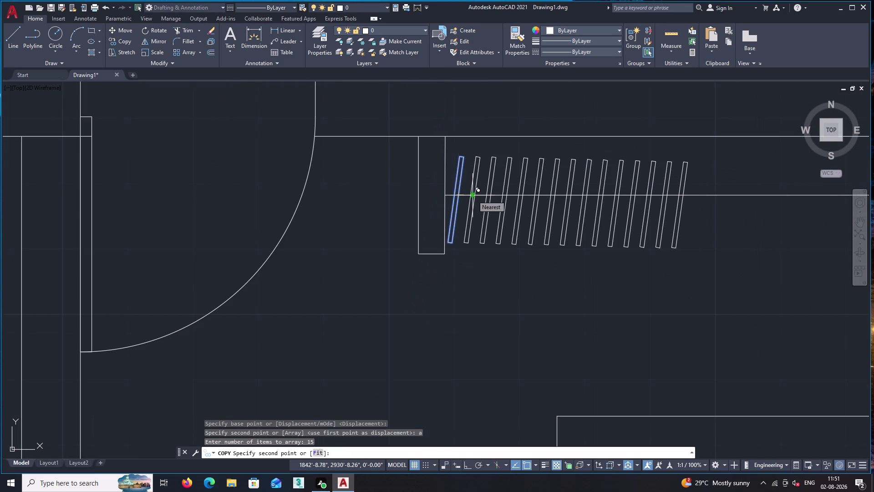
scroll(down, 3)
middle_drag(519, 197, 410, 211)
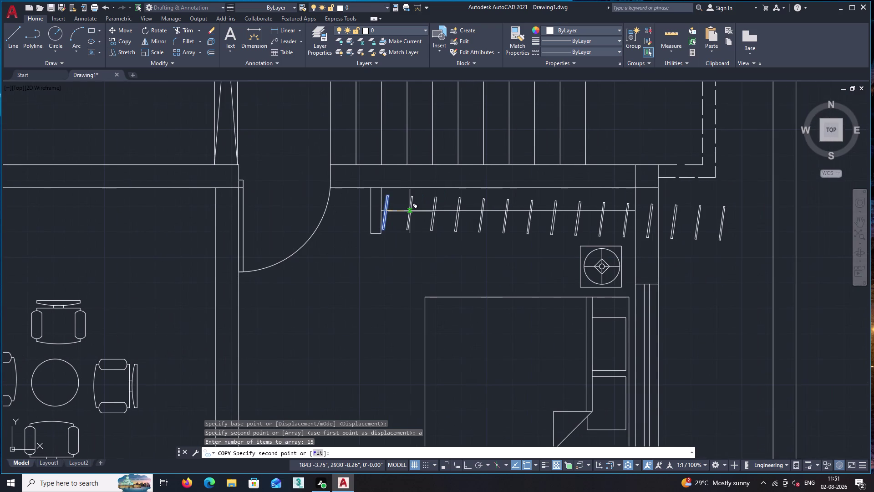
key(f)
key(space)
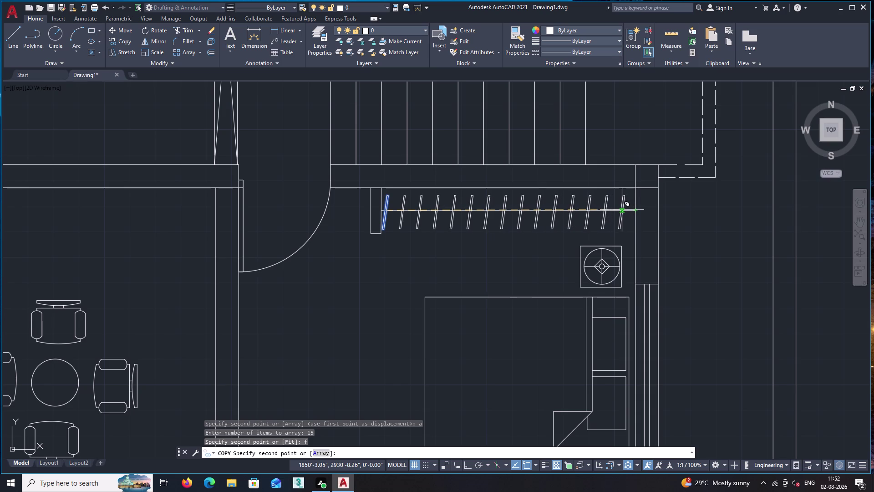
click(627, 210)
key(space)
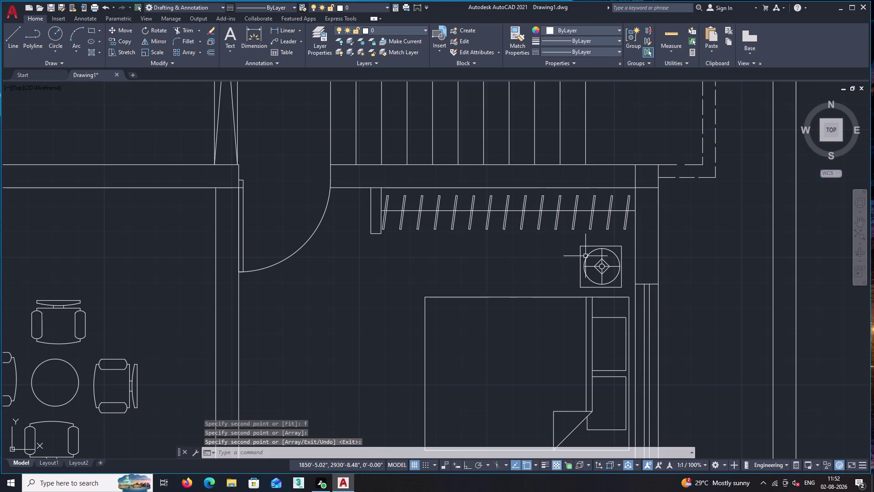
Select a few hangers to check the row, then pan to the upper rooms.
scroll(down, 3)
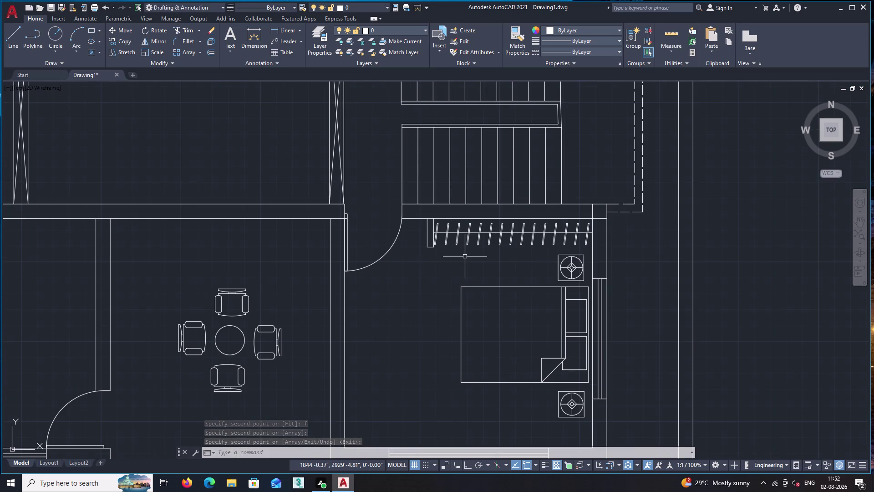
middle_drag(463, 255, 463, 291)
scroll(up, 3)
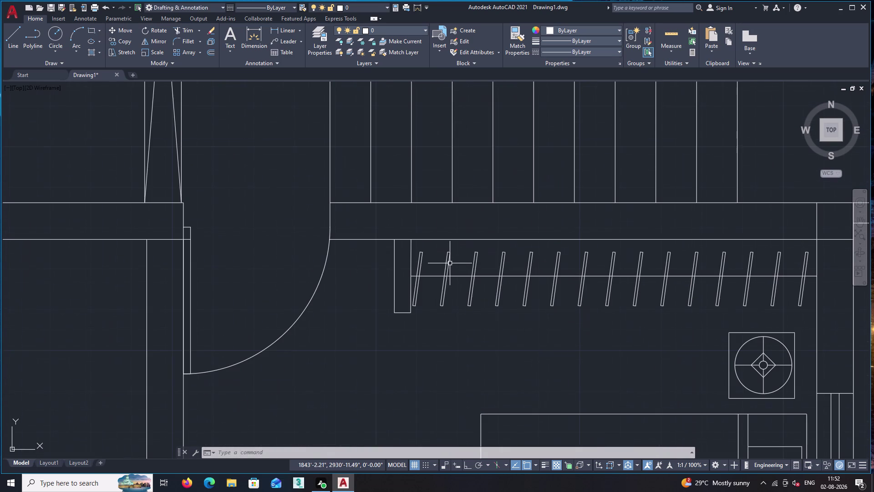
click(423, 260)
click(448, 260)
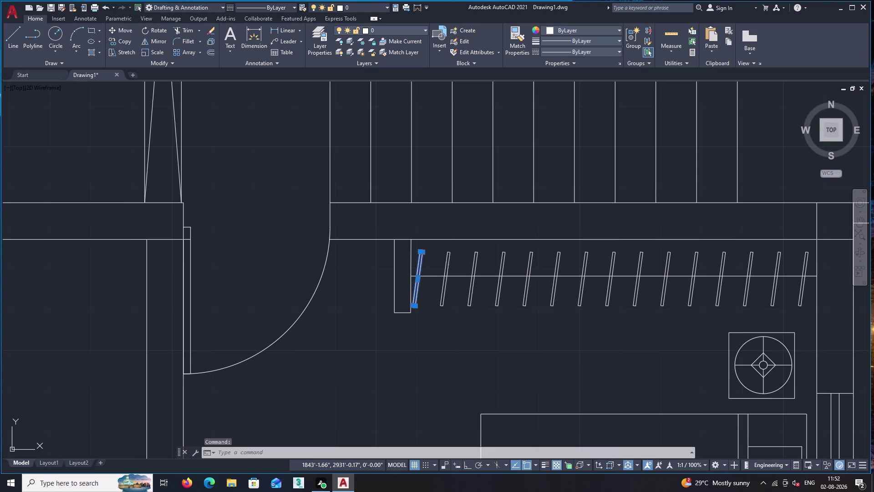
click(474, 259)
click(506, 259)
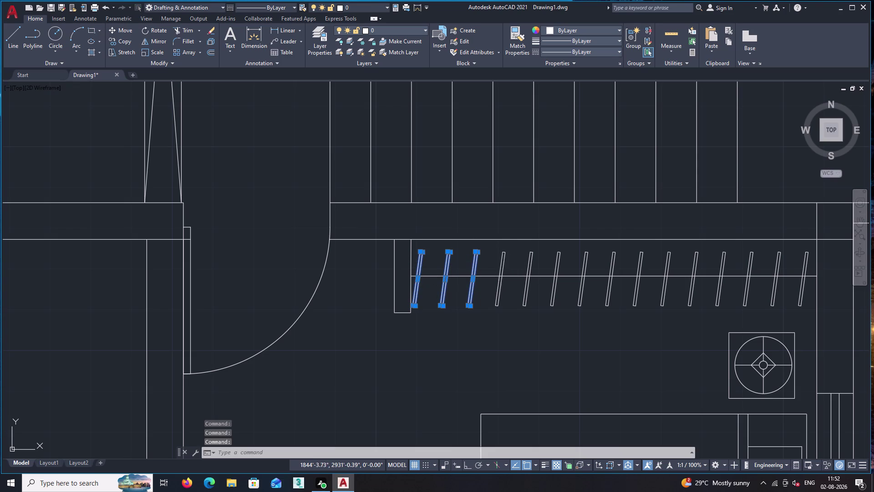
key(Escape)
scroll(down, 3)
middle_drag(501, 193, 495, 226)
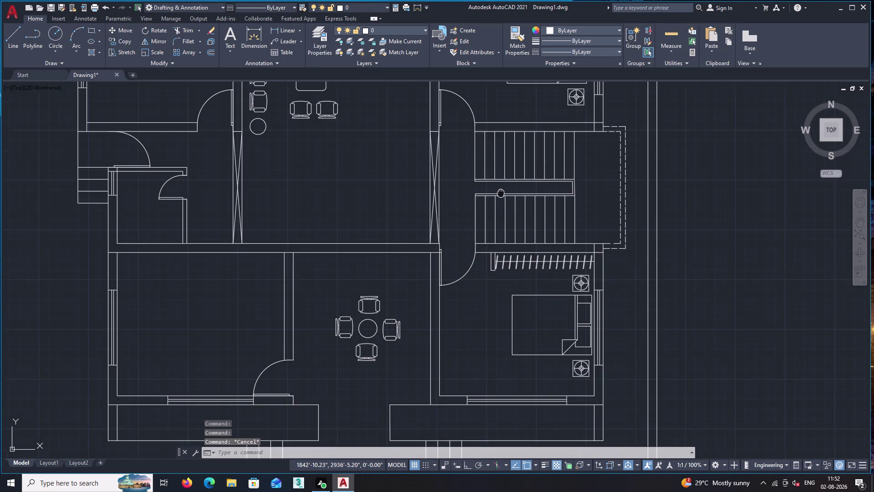
middle_drag(495, 226, 472, 308)
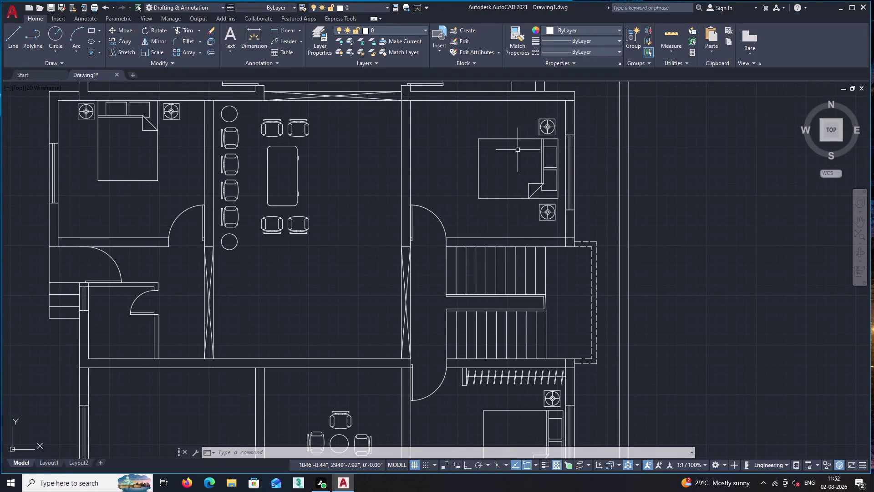
Move the bed and both side tables right so the bed meets the wall.
click(457, 112)
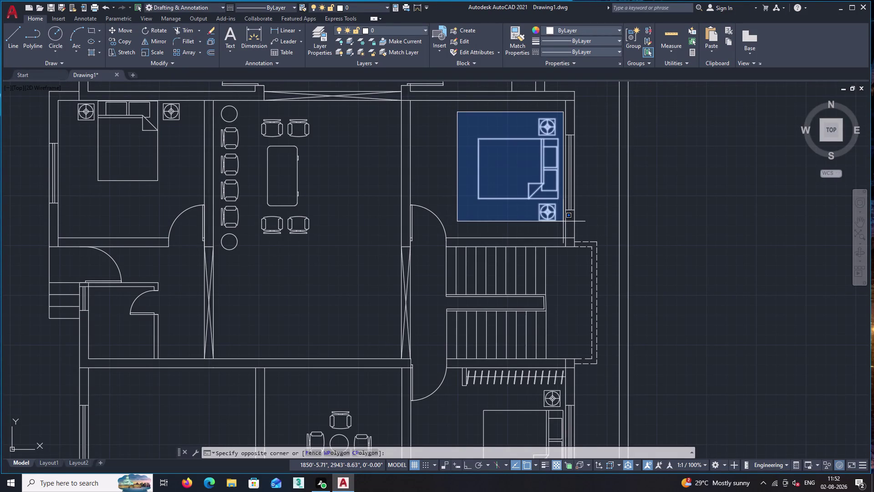
click(562, 224)
text(m)
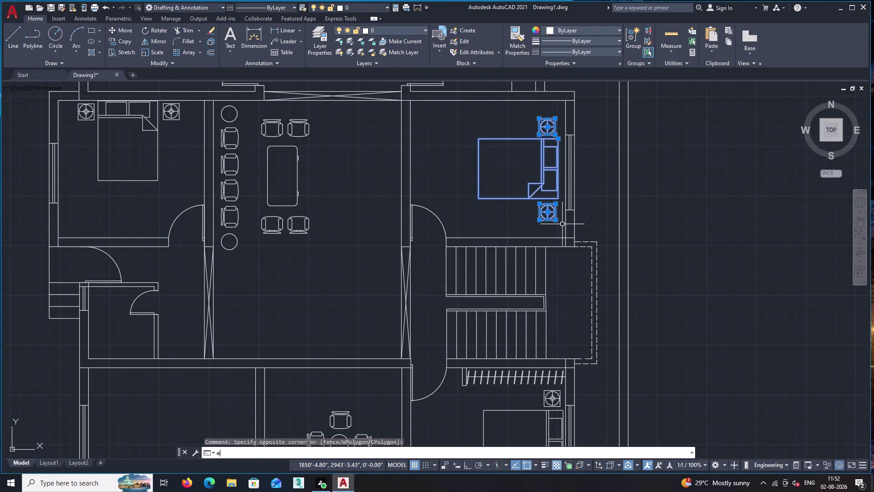
key(space)
click(556, 167)
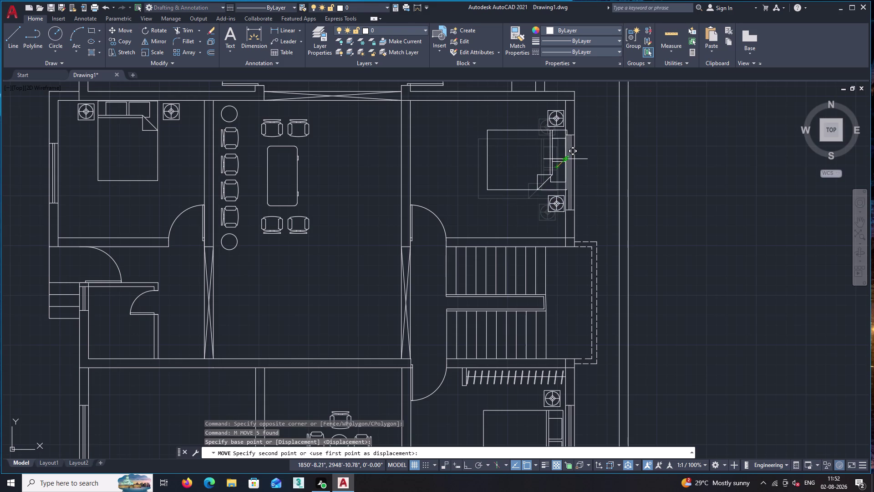
scroll(up, 3)
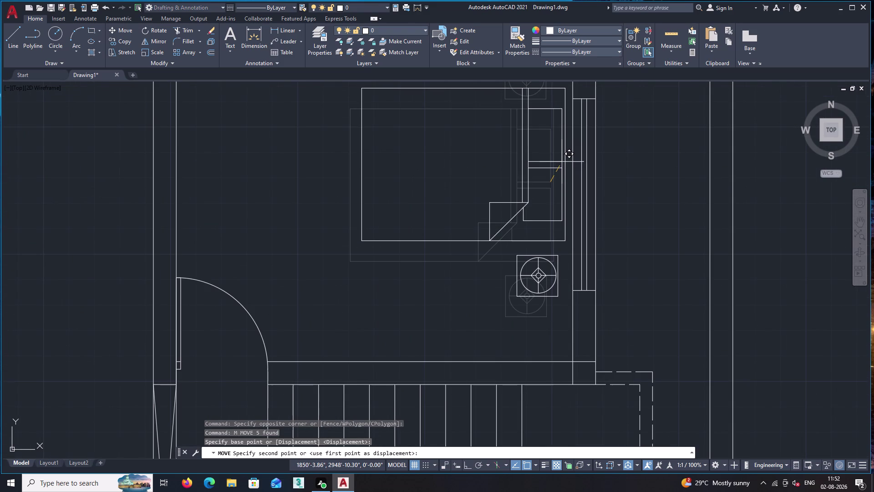
click(564, 162)
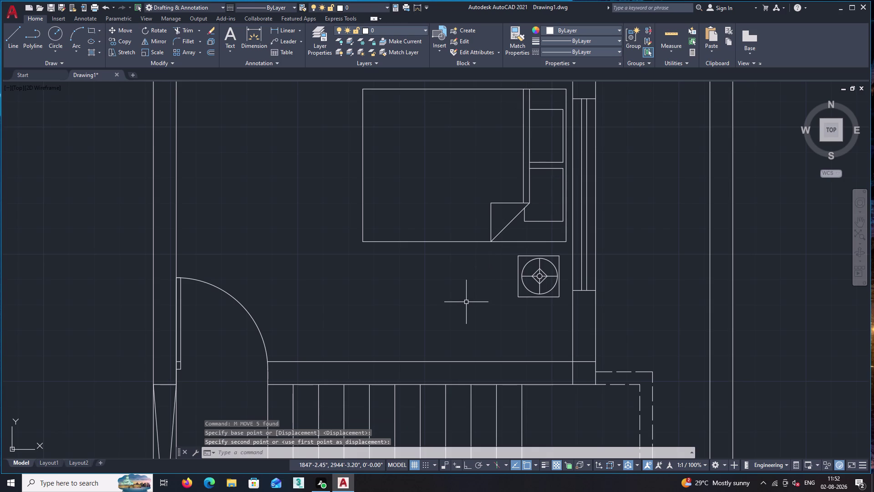
key(l)
key(Return)
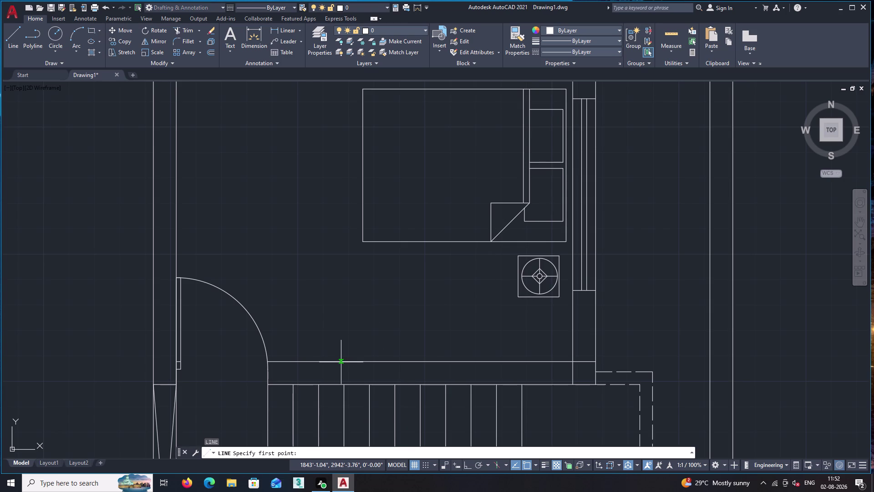
Draw a 1-foot tall, 2-inch wide post outline up from the wall line with Ortho on.
click(341, 362)
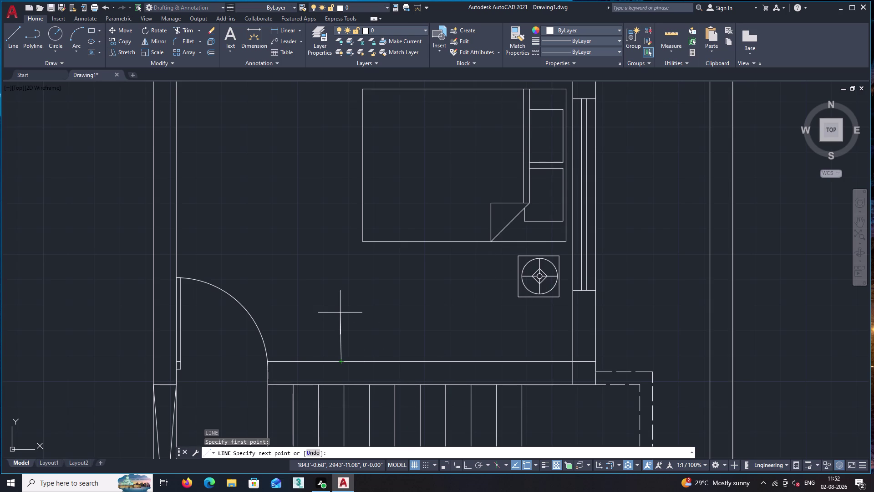
key(F8)
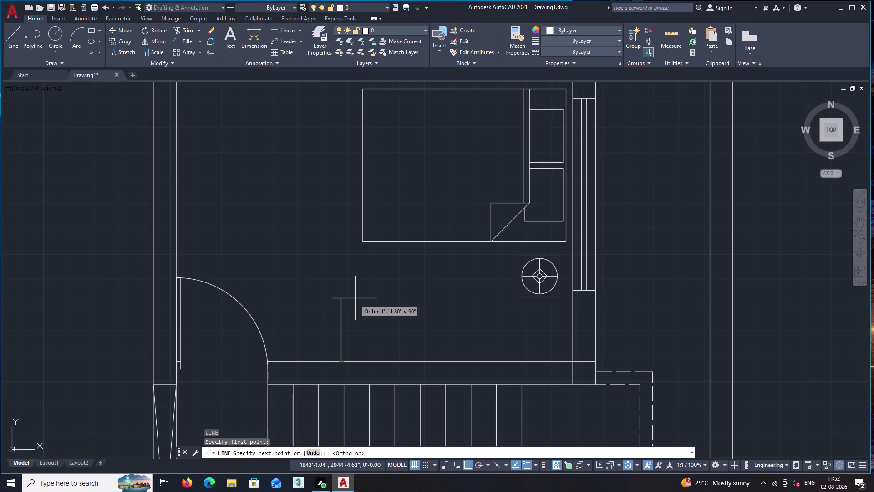
key(1)
key(apostrophe)
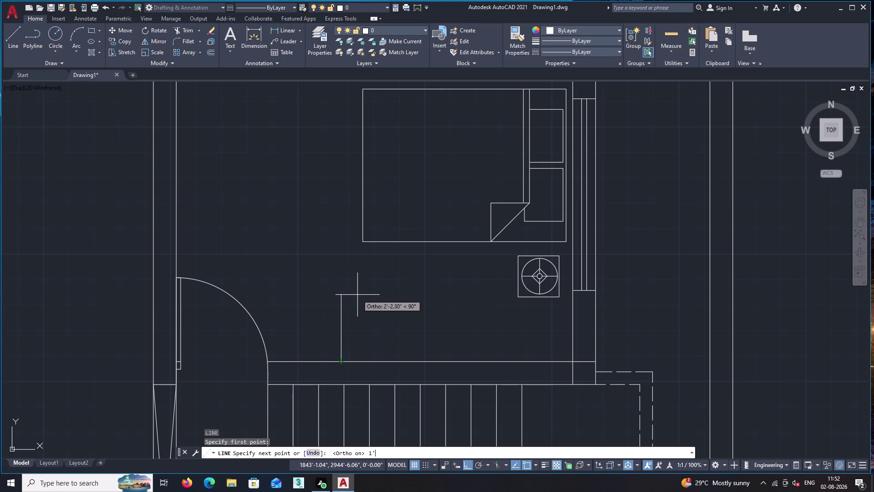
key(Return)
scroll(up, 3)
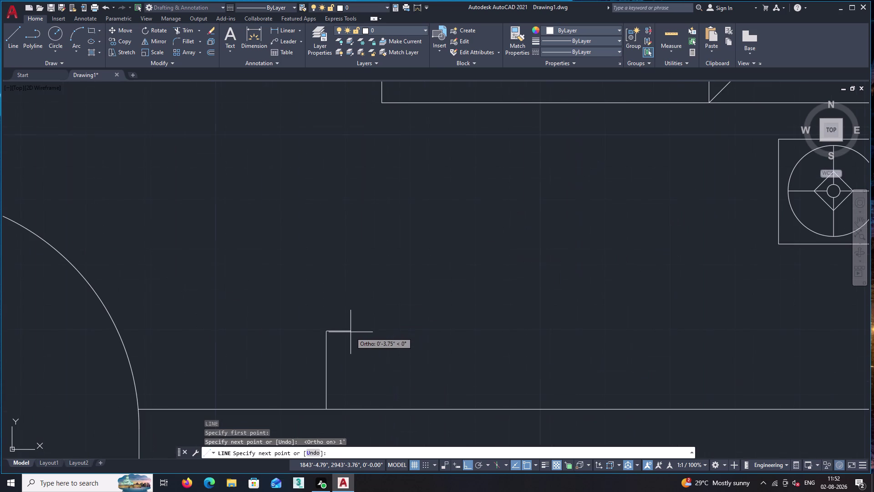
scroll(up, 3)
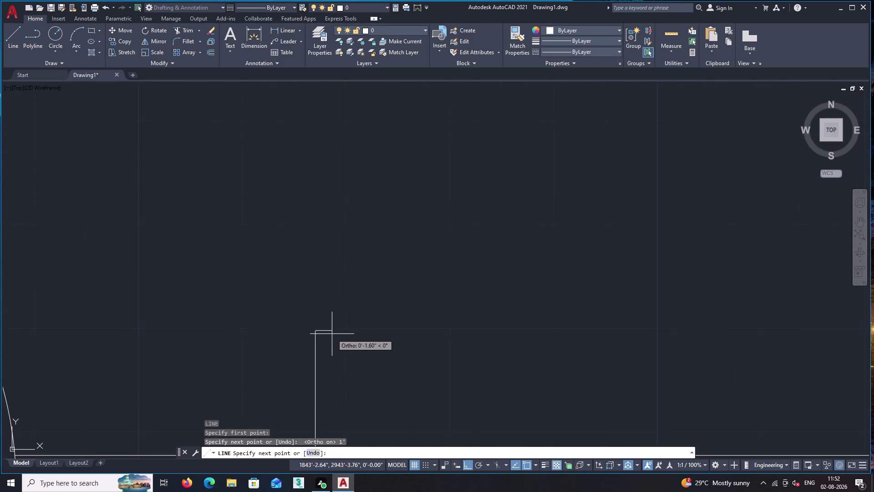
key(2)
key(shift+quotedbl)
key(Return)
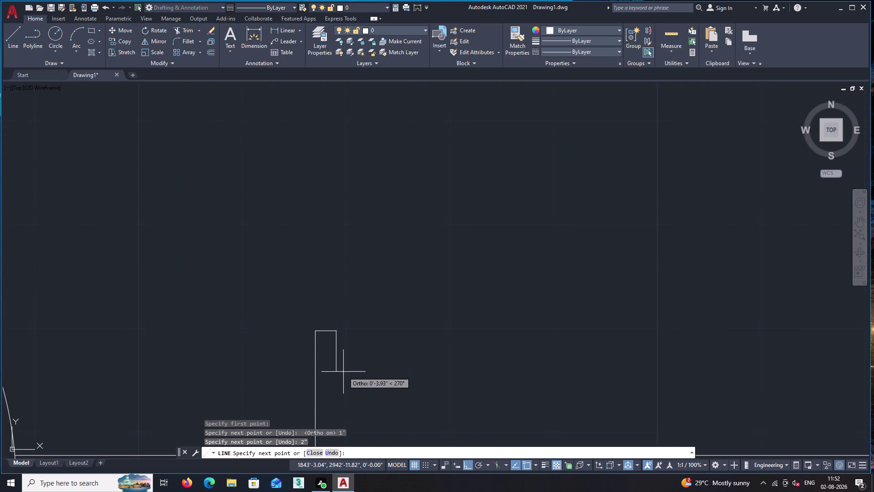
scroll(down, 3)
middle_drag(338, 378, 351, 216)
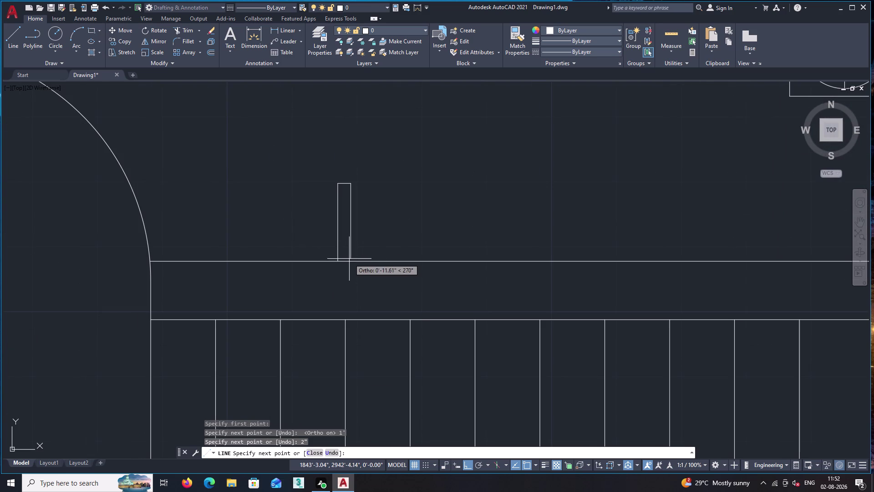
click(351, 260)
key(space)
scroll(down, 3)
middle_drag(420, 223, 349, 229)
Draw a horizontal line from the post's side across to the right wall.
key(l)
key(Return)
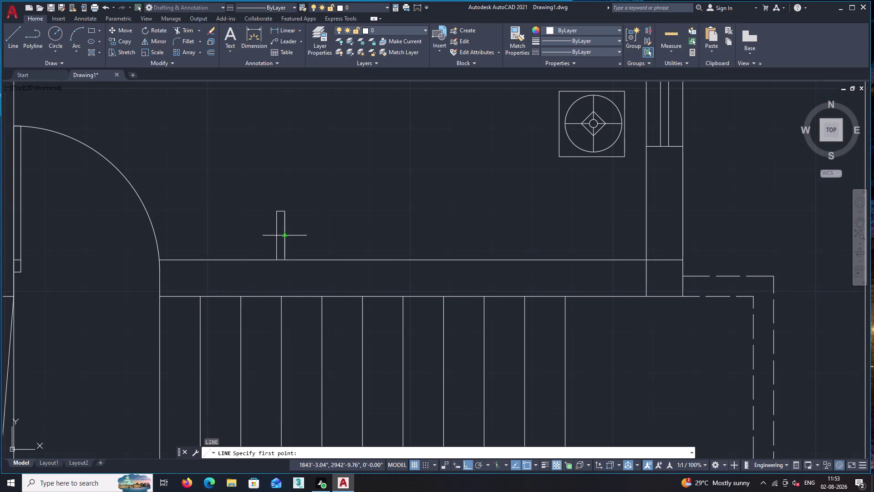
click(284, 237)
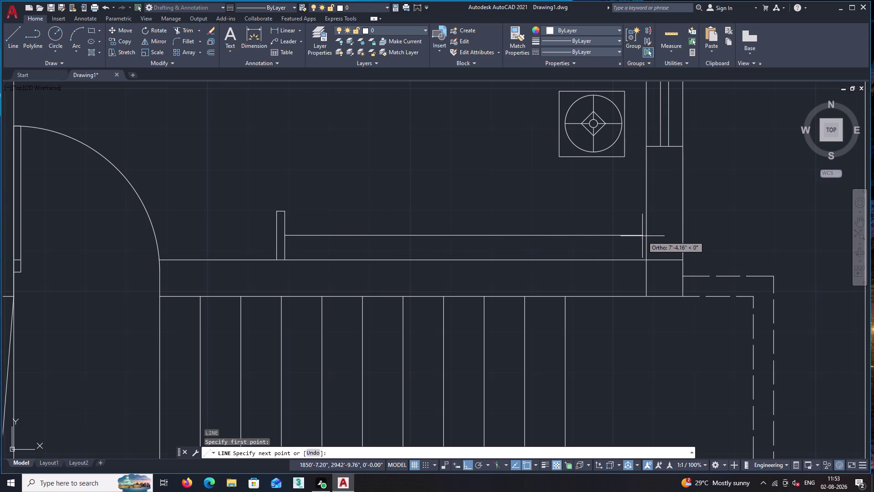
click(647, 235)
key(space)
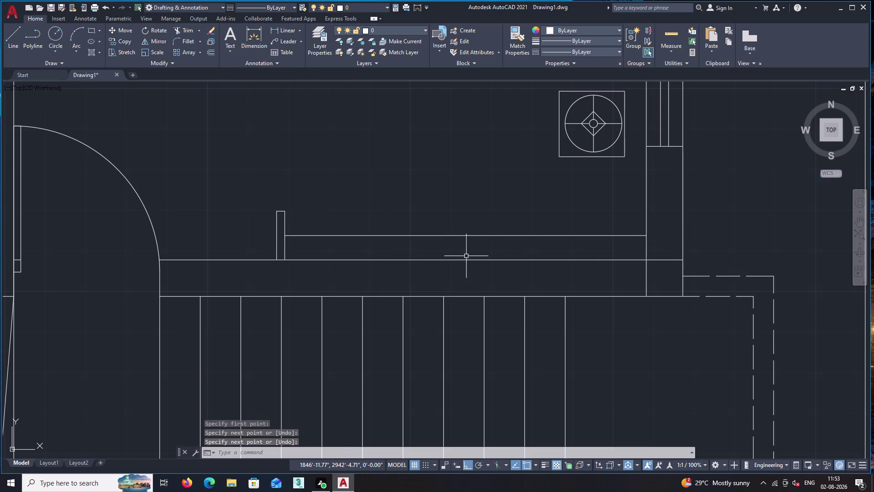
Draw a thin upright rectangle beside the post with REC.
text(rec)
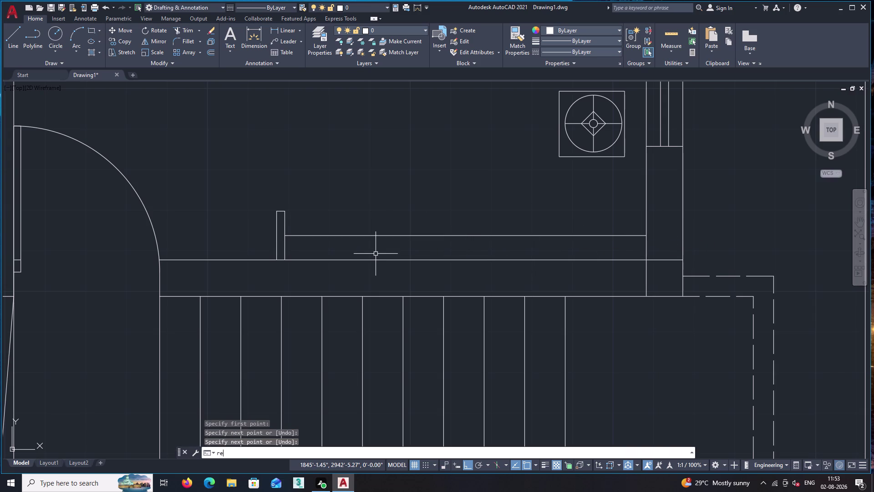
key(space)
scroll(up, 3)
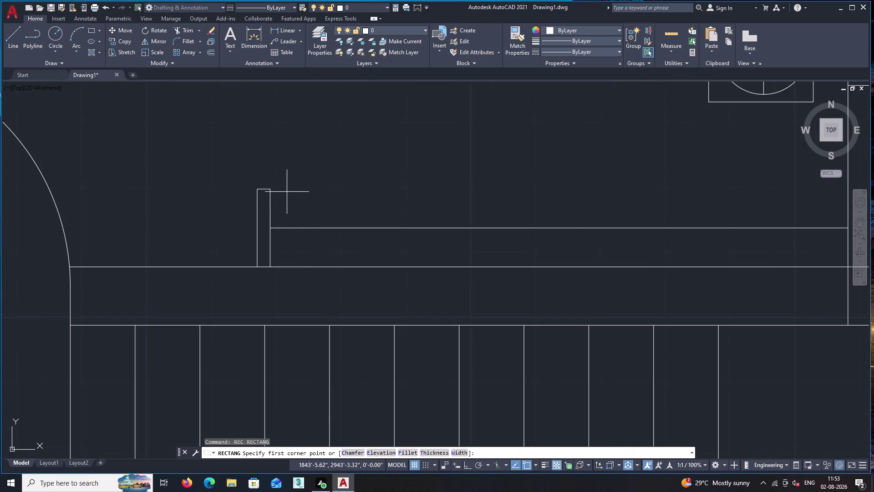
click(287, 192)
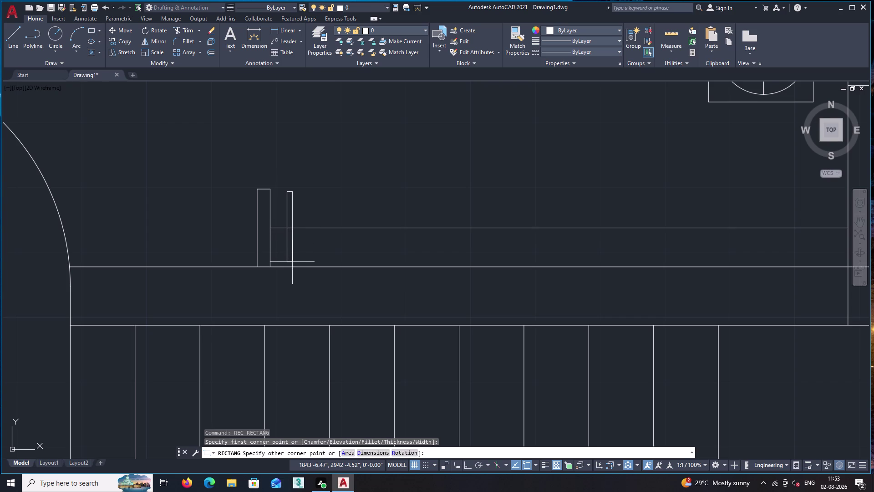
click(290, 260)
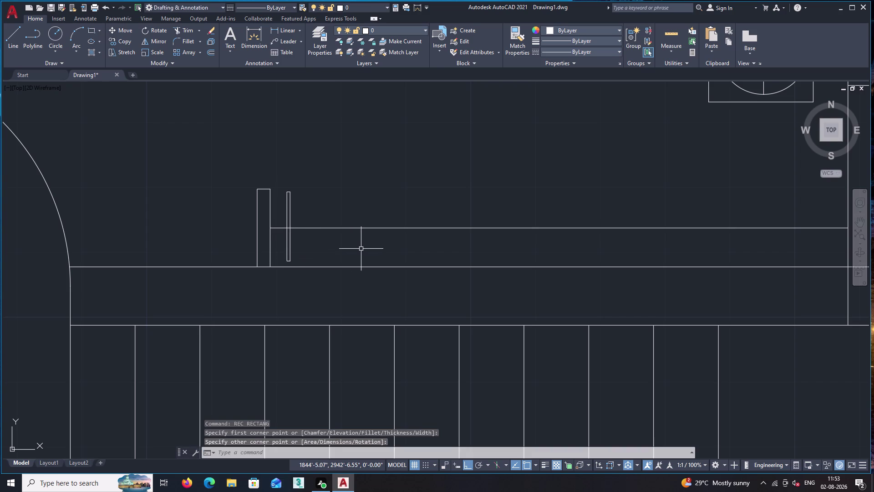
Rotate the thin rectangle about its bottom corner so it tilts up to the right.
text(ro)
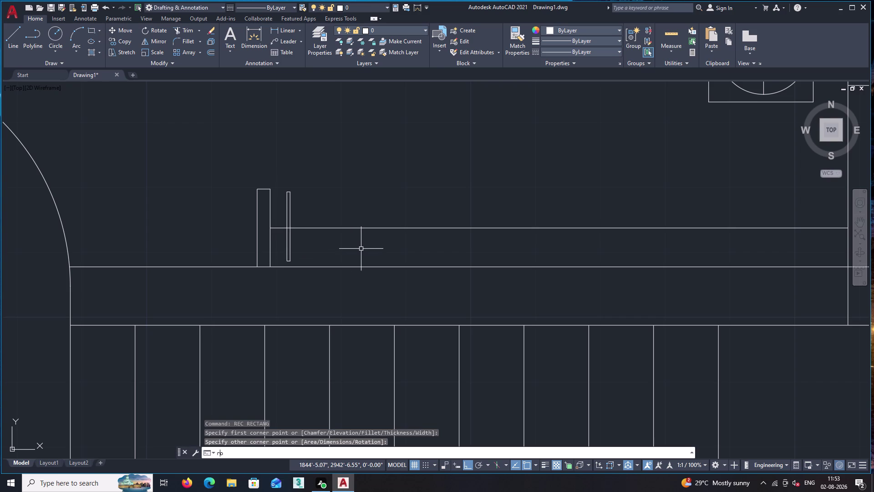
key(Return)
click(286, 239)
key(space)
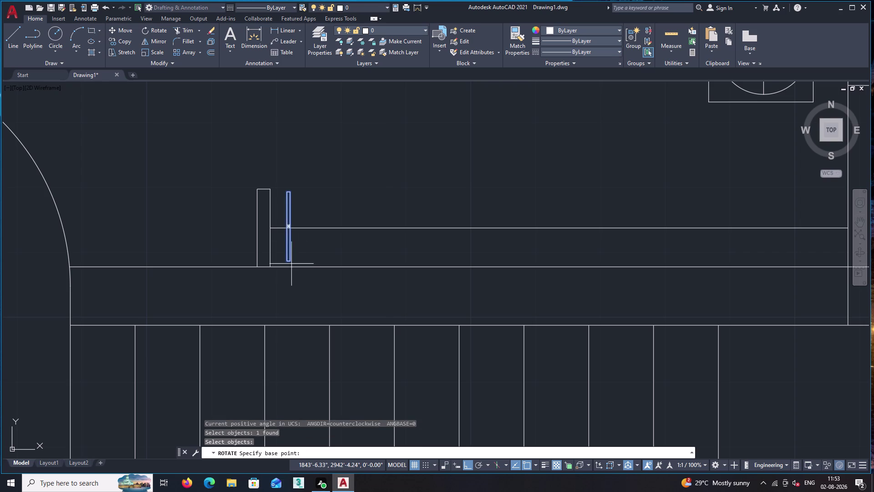
scroll(up, 3)
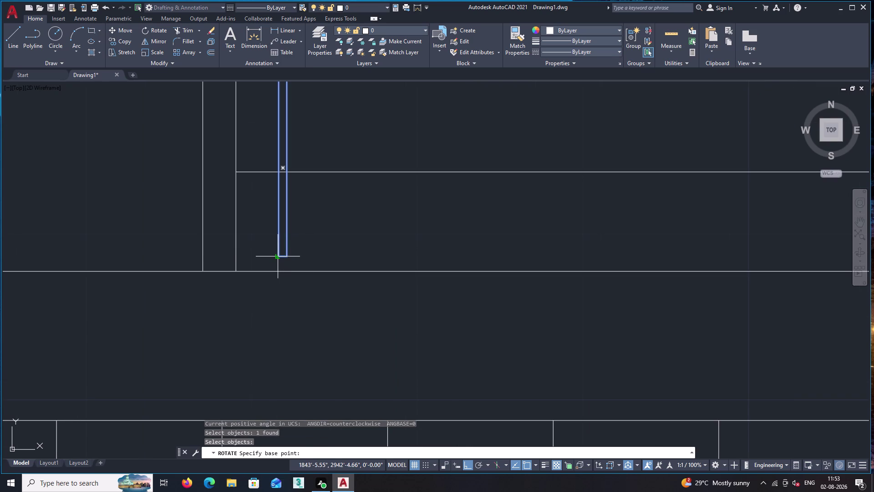
click(279, 256)
key(F8)
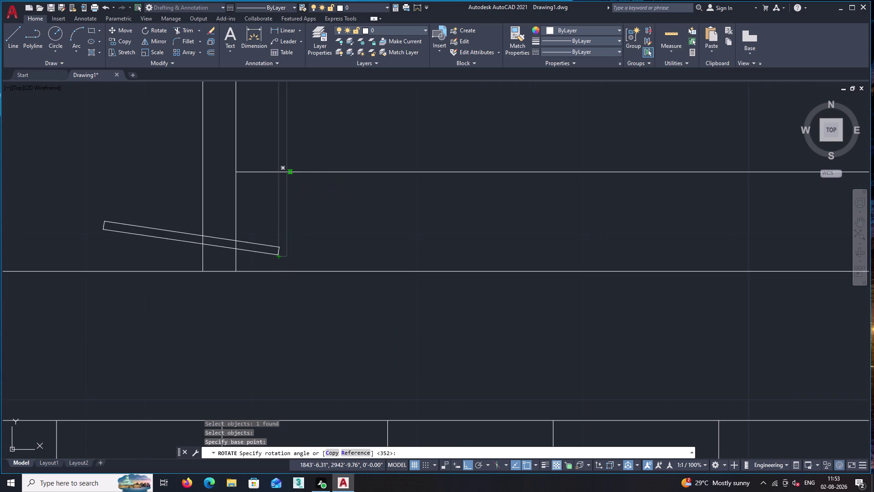
click(294, 262)
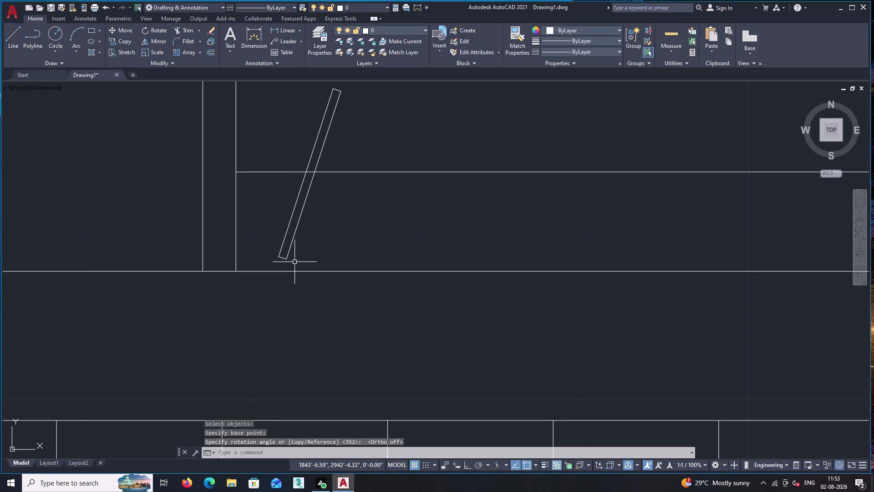
Move the tilted panel to the left across the horizontal rail.
click(288, 225)
text(m)
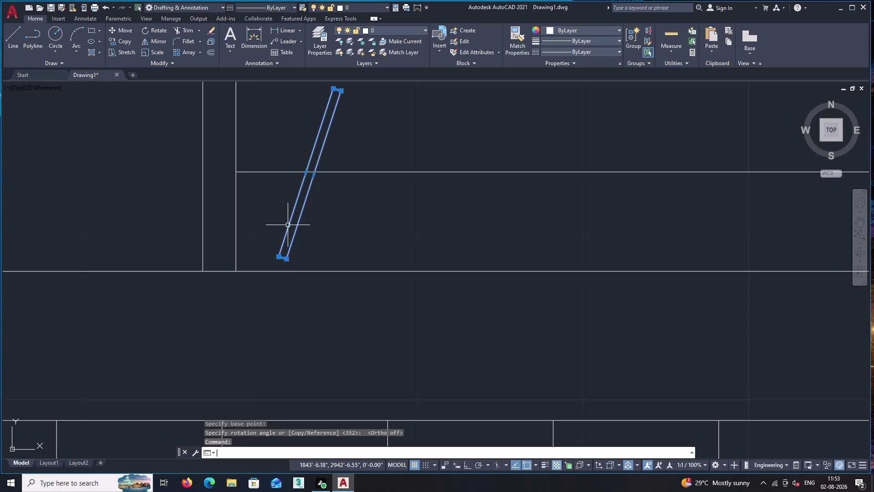
key(space)
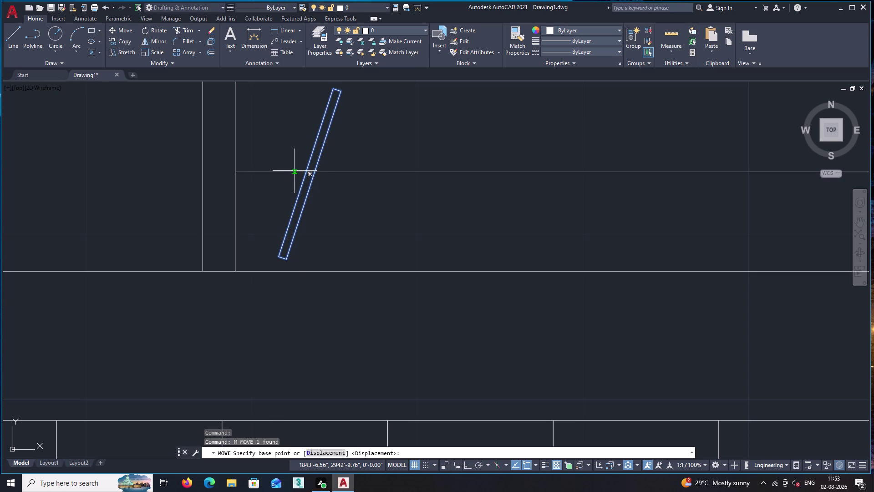
click(310, 173)
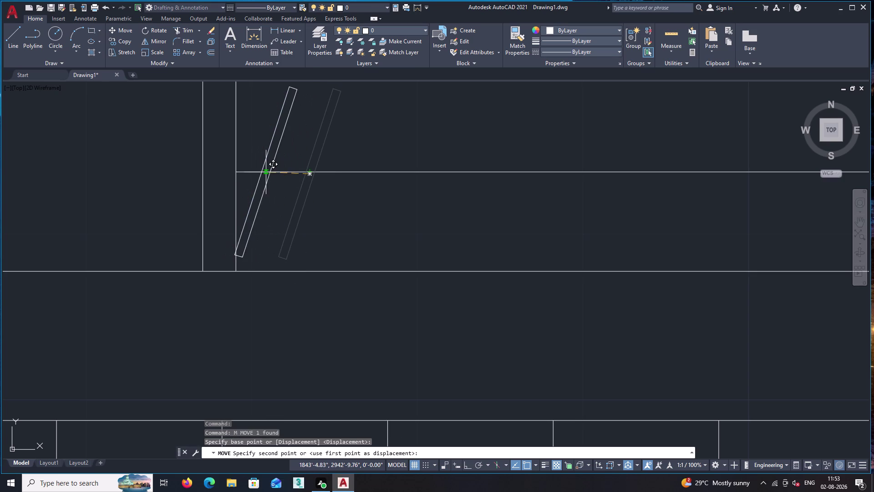
click(274, 172)
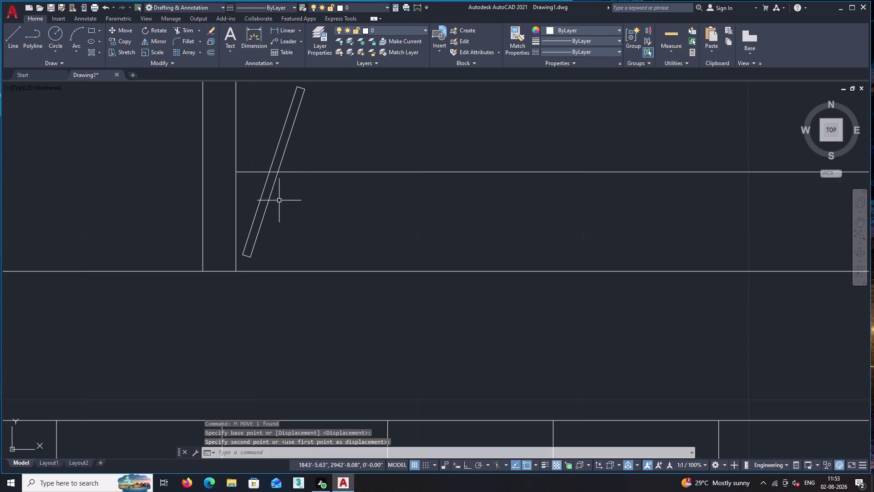
click(270, 201)
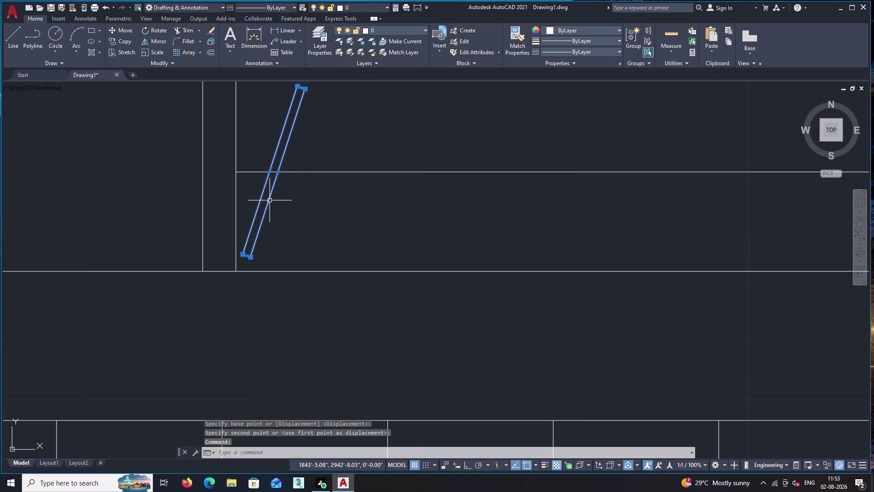
text(co)
key(Return)
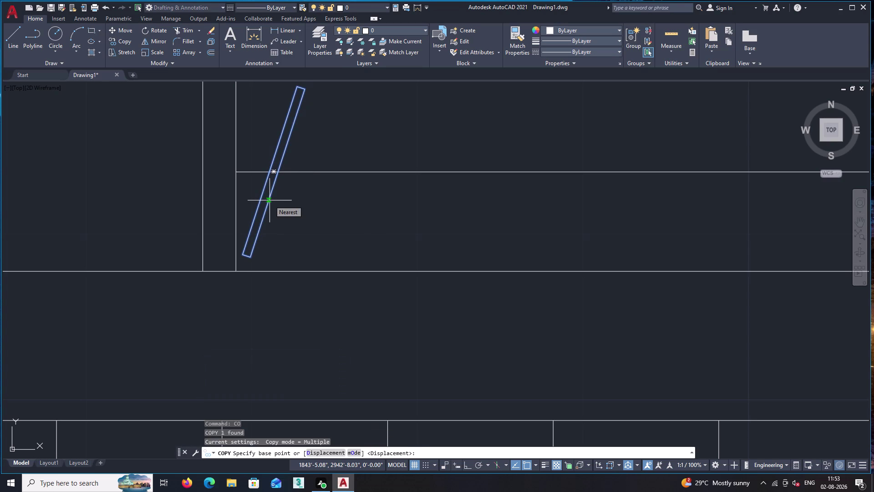
Copy the slanted bar as a 20-item array fitted from its base point to the right wall.
key(a)
key(Return)
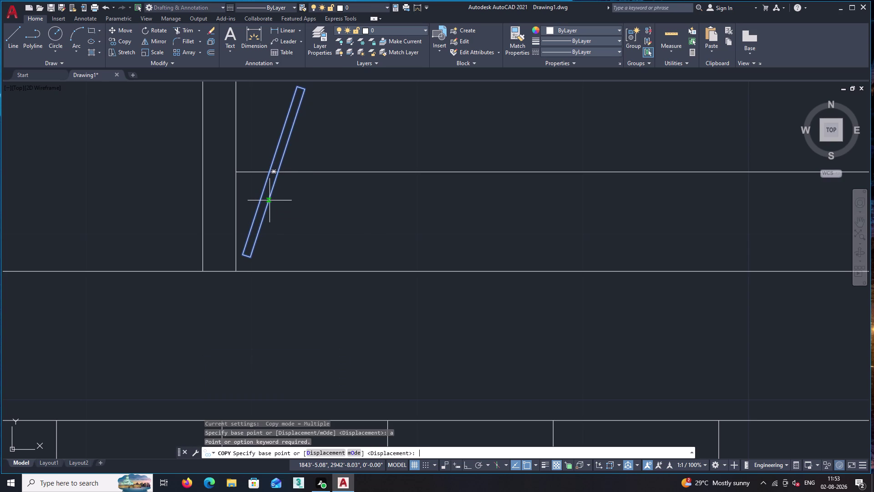
click(274, 171)
key(a)
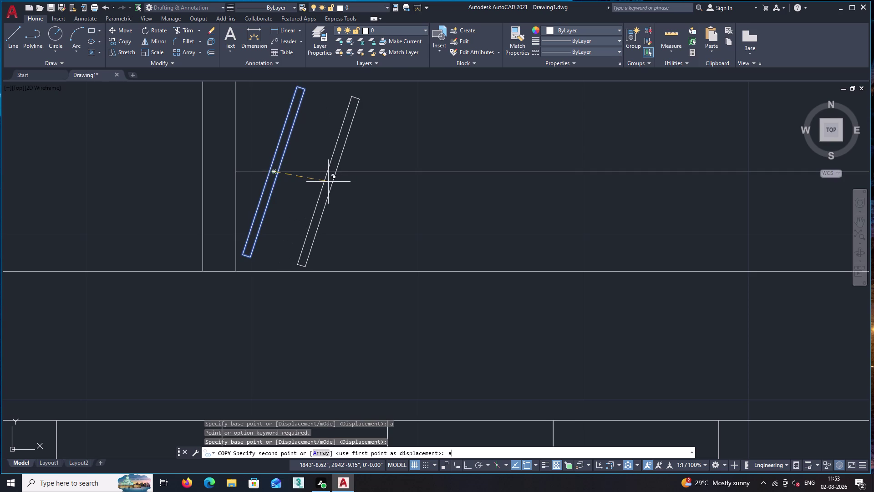
key(Return)
text(20)
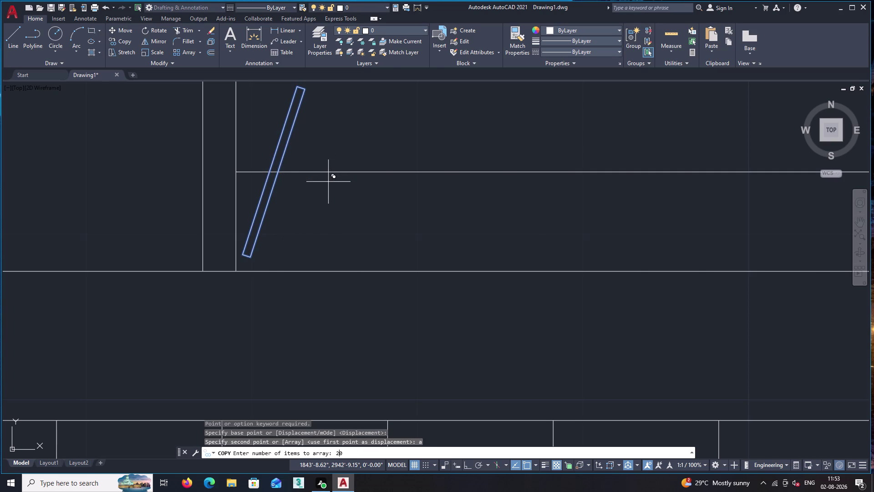
key(Return)
key(f)
key(Return)
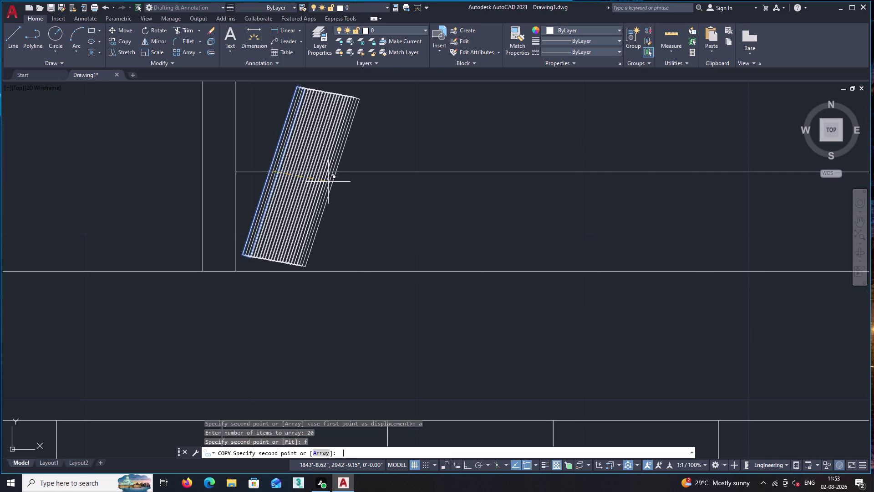
scroll(down, 3)
middle_drag(424, 167, 213, 204)
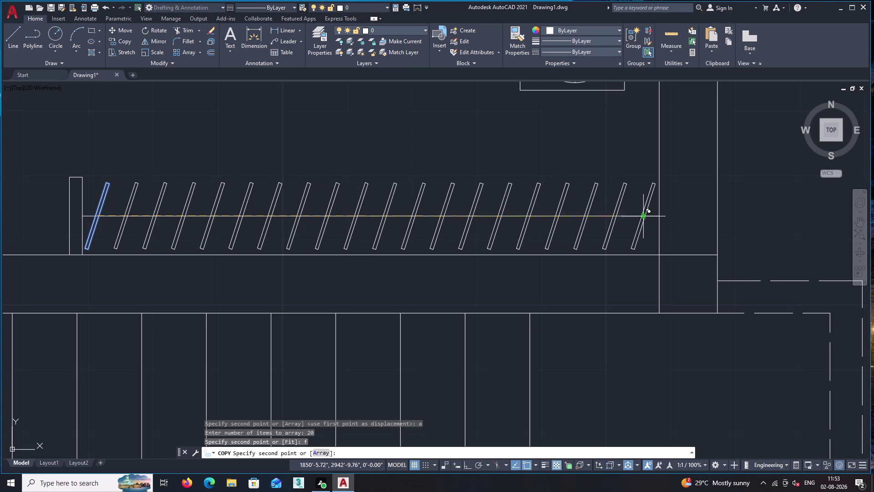
key(F8)
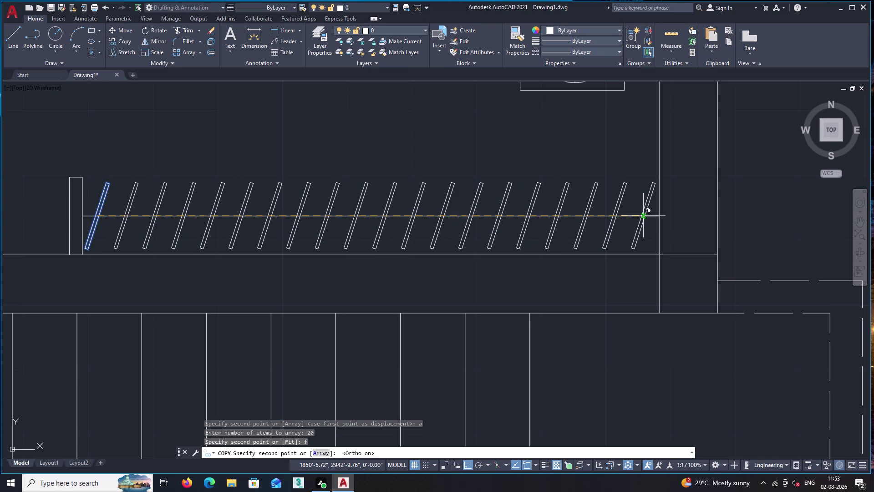
click(643, 216)
key(space)
scroll(down, 3)
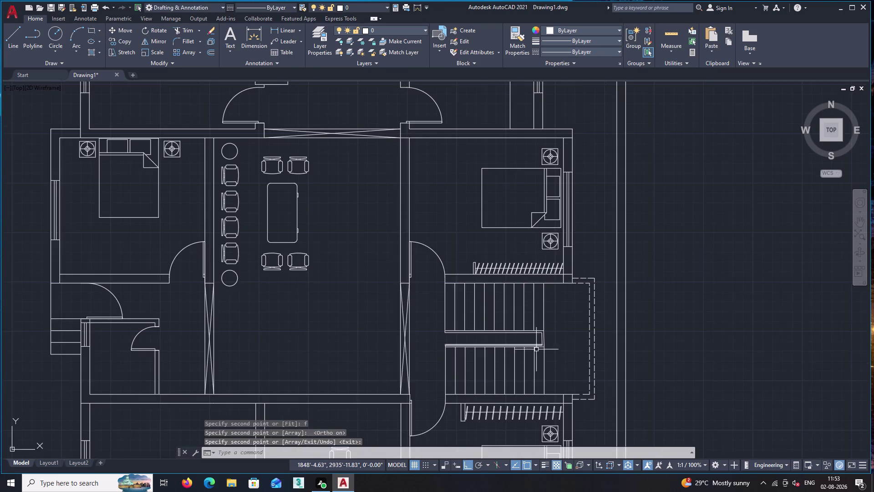
Pan down to the lower rooms and start a new line.
middle_drag(537, 349, 605, 274)
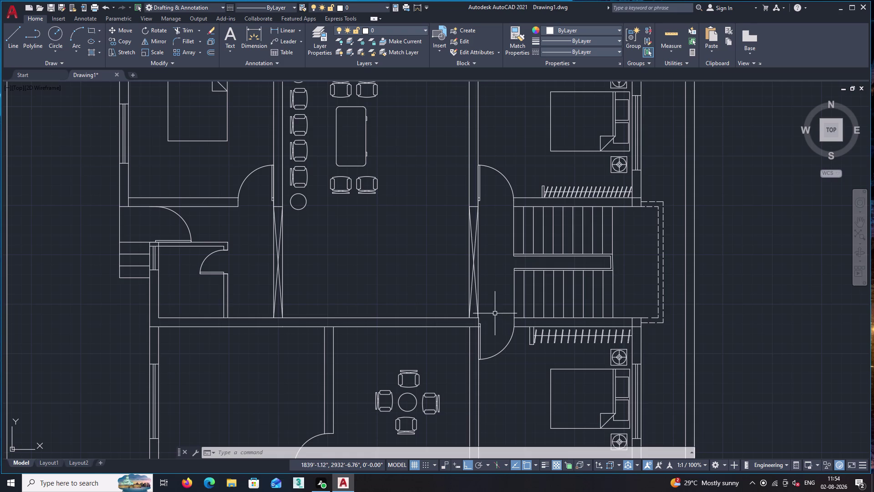
scroll(down, 3)
middle_drag(492, 354, 599, 253)
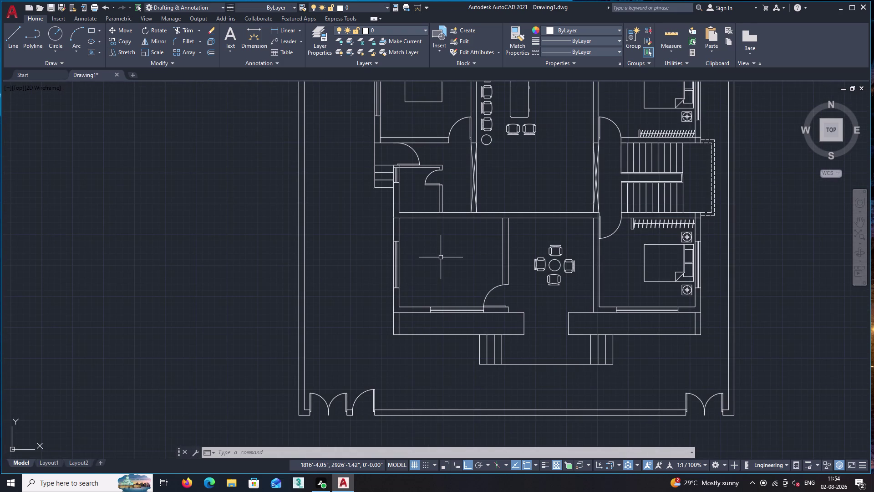
key(l)
key(Return)
Start the line two feet from the room's wall corner by tracking, running it to the left wall.
text(tk)
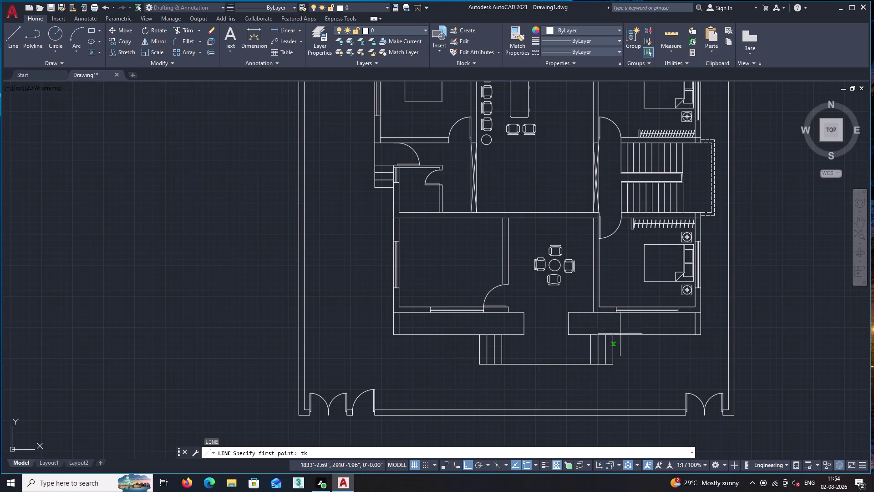
key(Return)
scroll(up, 3)
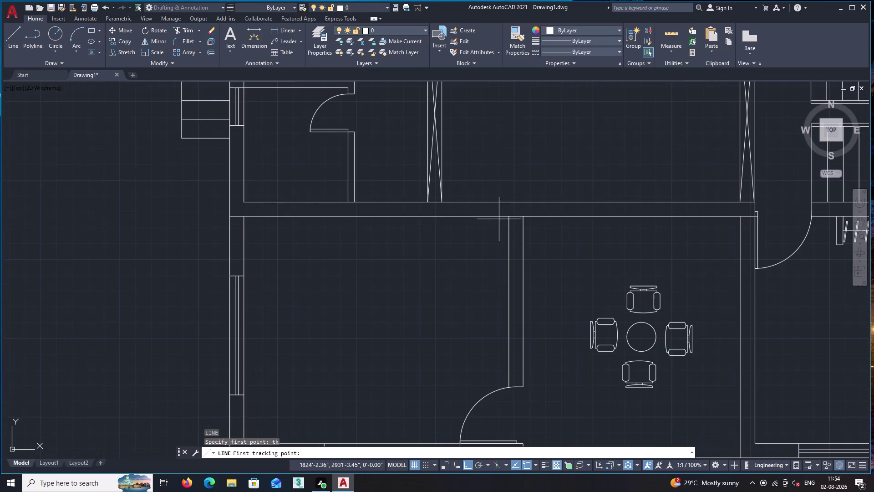
click(510, 216)
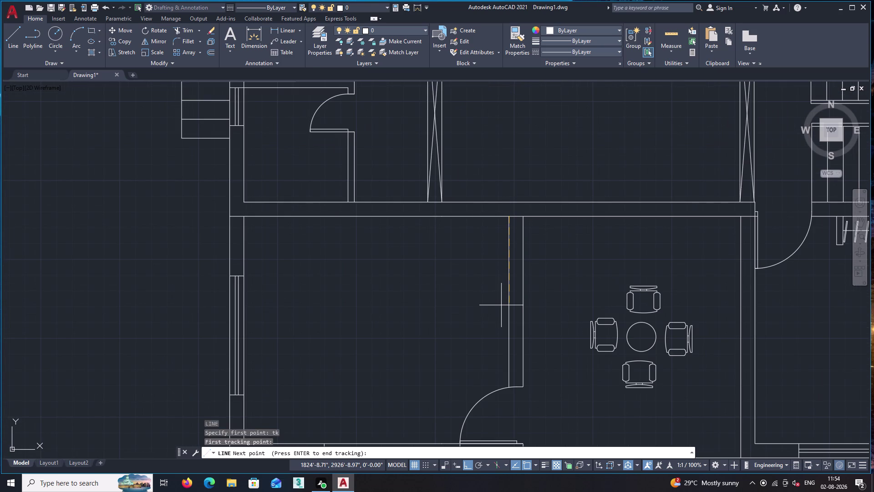
text(2')
key(Return)
key(Return)
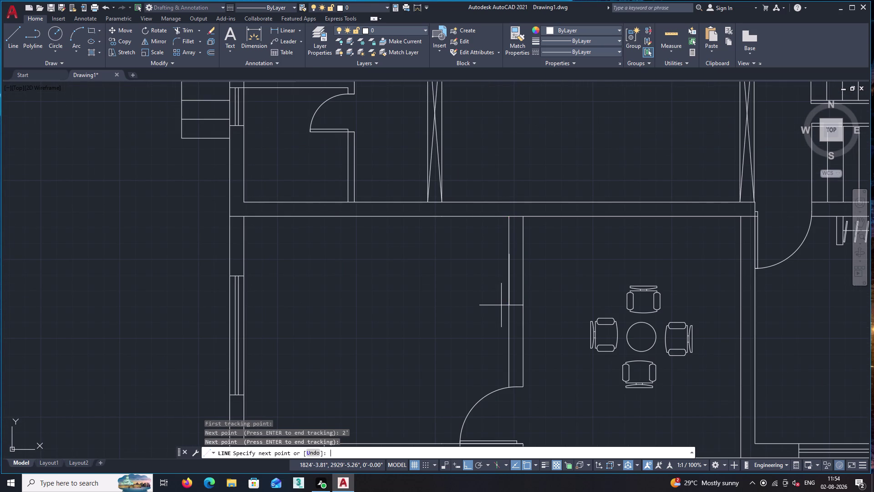
middle_drag(317, 254, 454, 257)
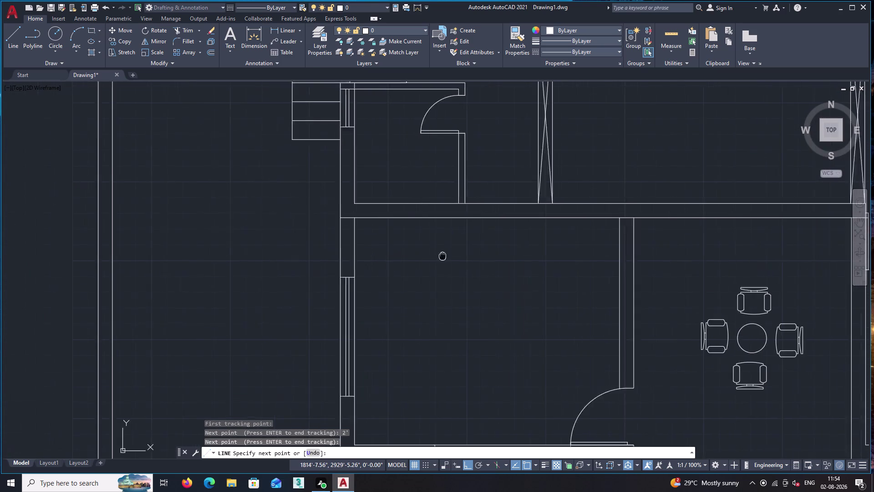
middle_drag(454, 256, 456, 257)
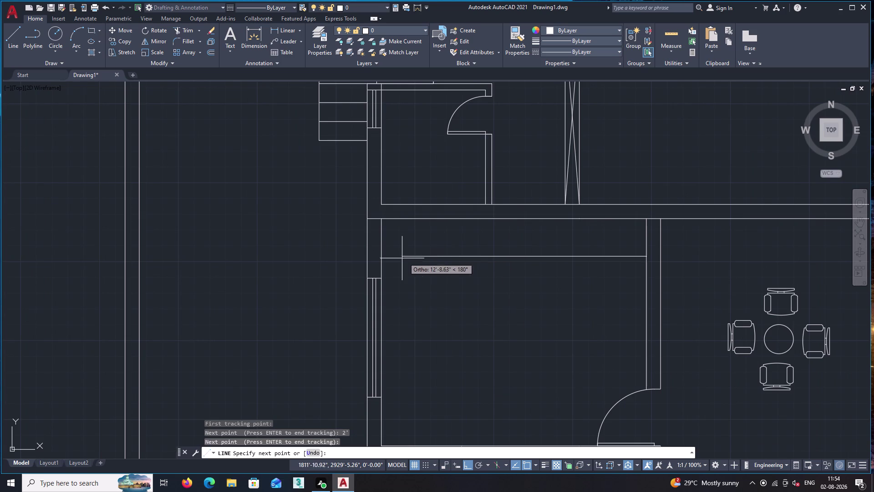
click(382, 256)
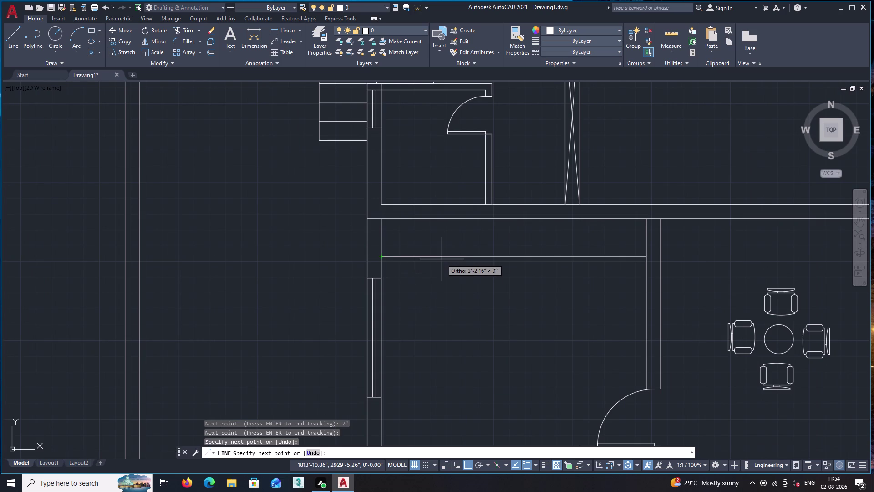
Continue the outline with 2' segments down and across to the bottom wall.
text(2')
key(Return)
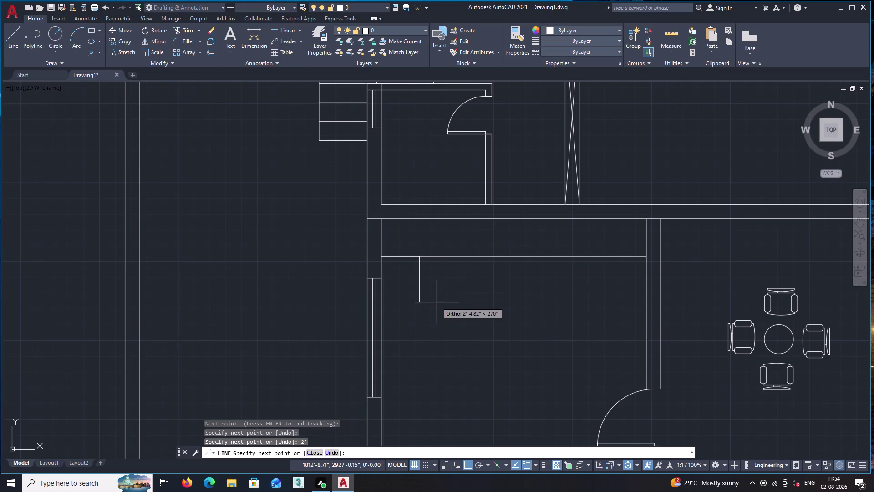
scroll(down, 3)
middle_drag(424, 351, 455, 291)
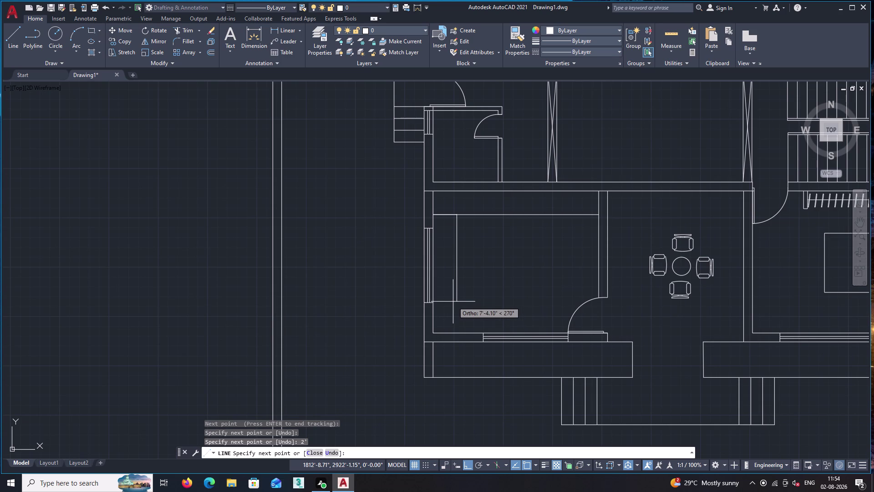
click(458, 334)
text(2)
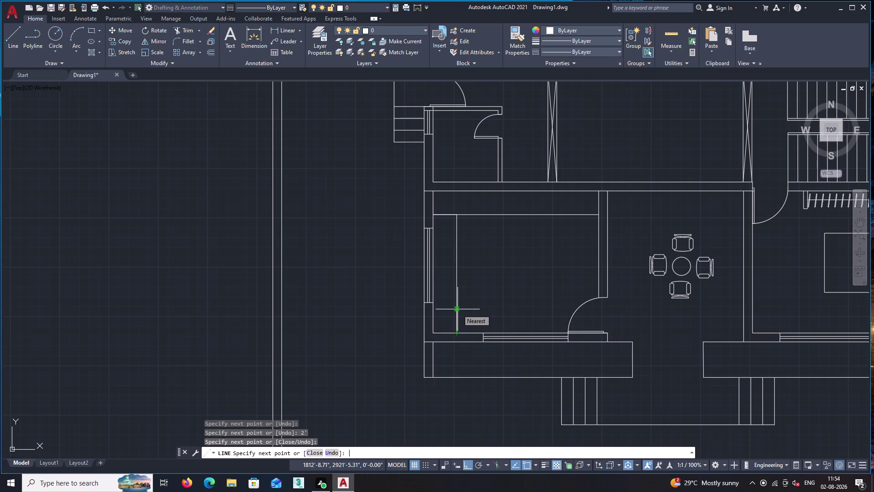
text(')
key(Return)
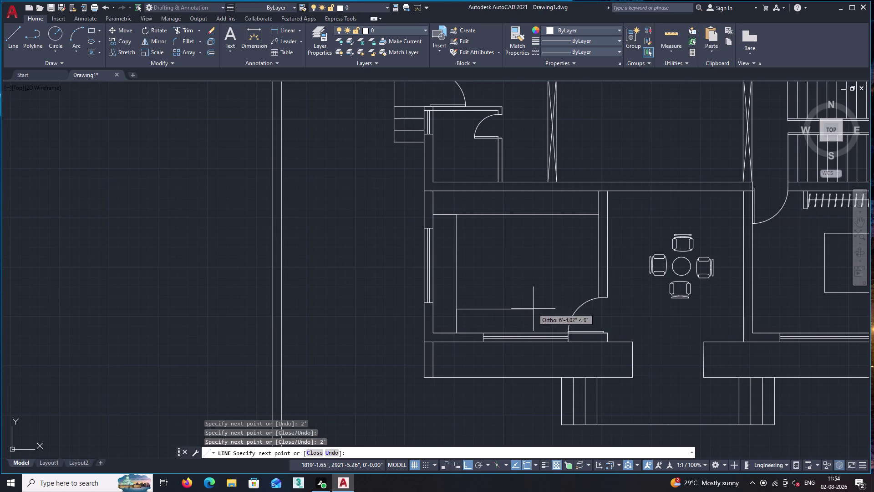
click(551, 310)
click(552, 335)
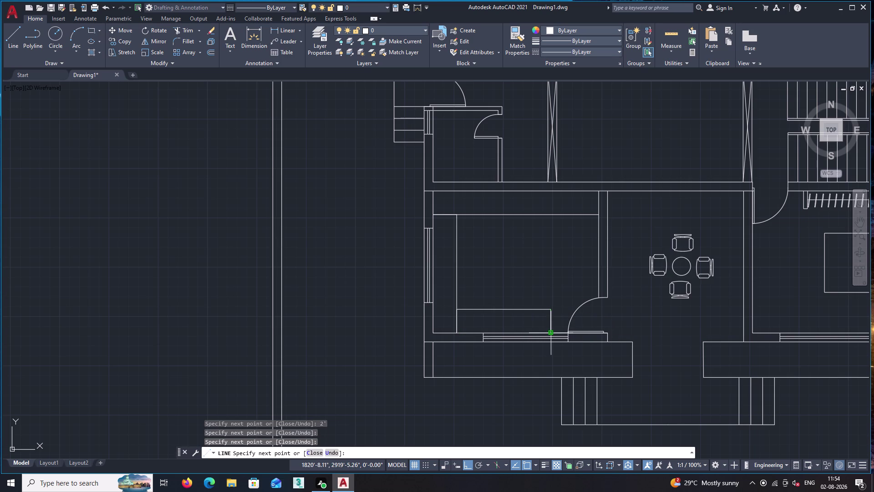
key(space)
Trim the stray and overhanging line ends of the new outline.
text(tr)
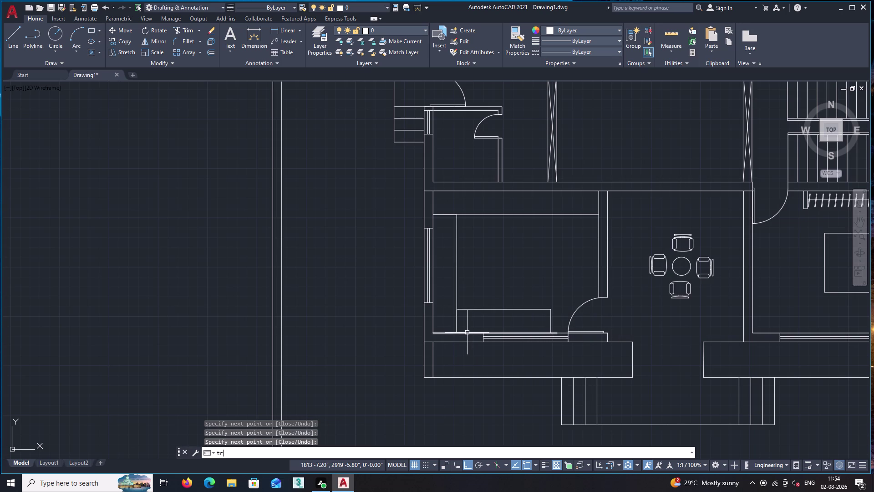
key(space)
click(467, 318)
click(449, 318)
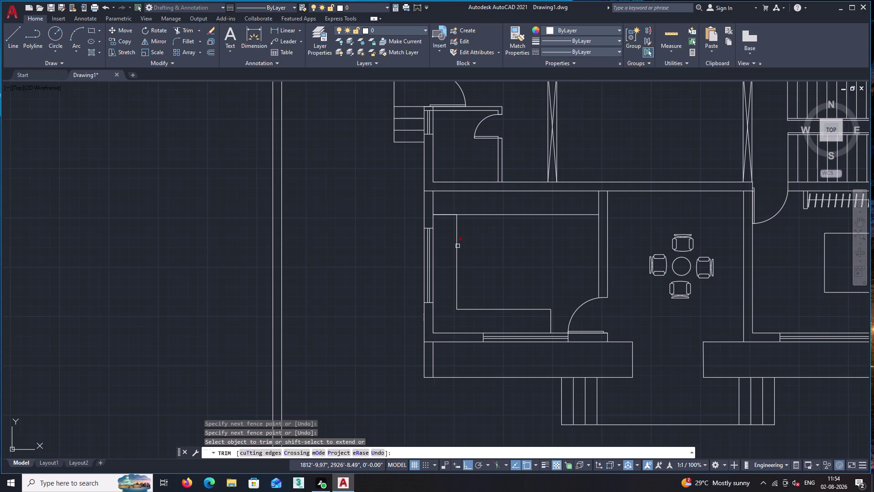
click(443, 225)
click(446, 205)
key(l)
key(Return)
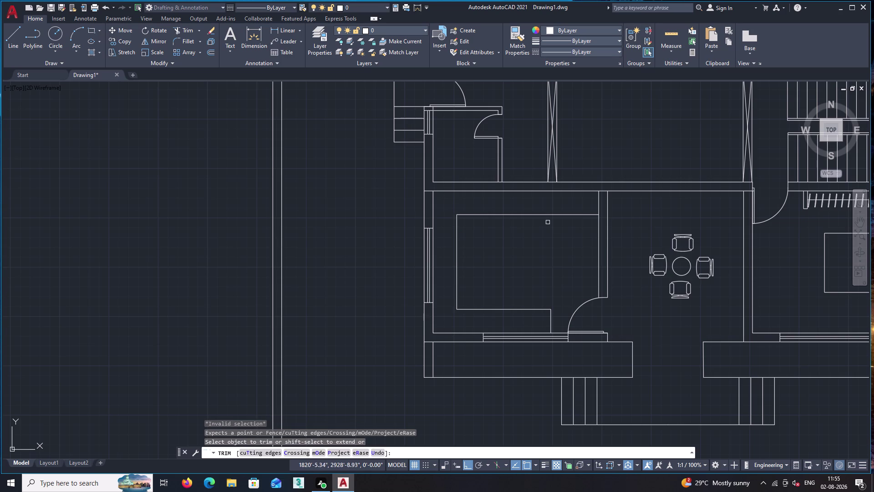
key(space)
Draw a vertical line from the outline's bottom right up to the top wall.
text(l)
key(Return)
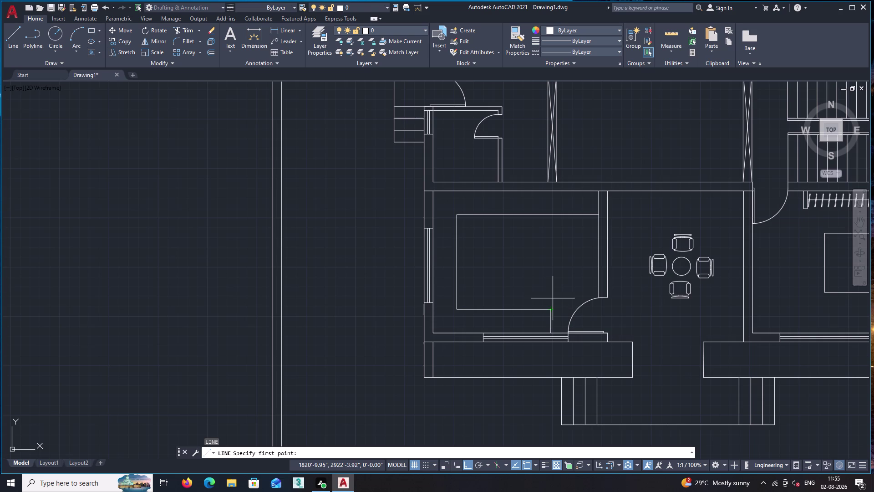
click(551, 215)
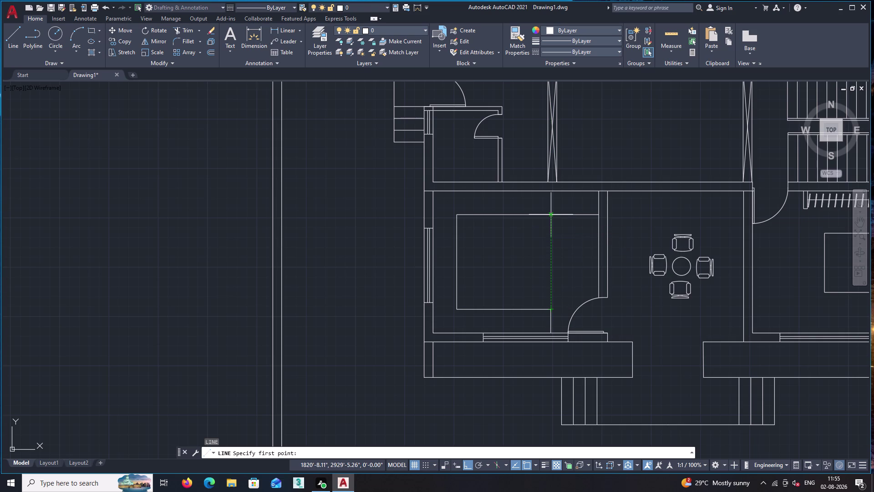
click(551, 191)
key(space)
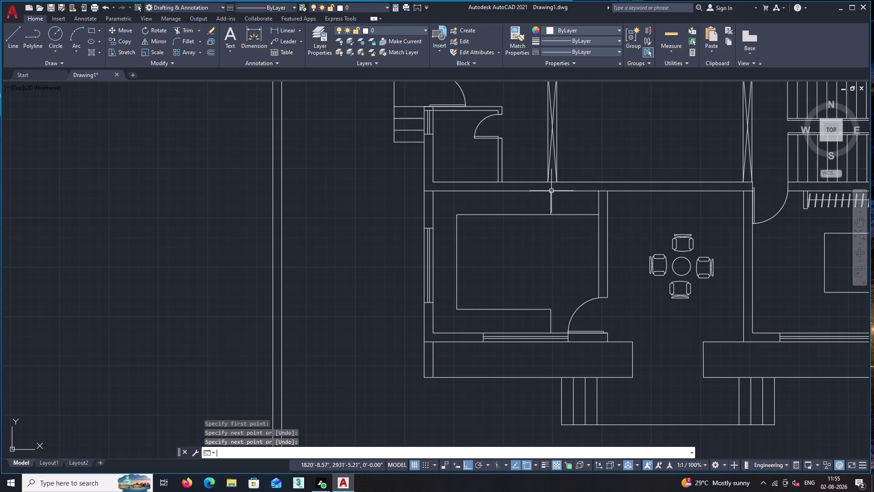
Trim the leftover line pieces beyond the new vertical edge.
text(tr)
key(space)
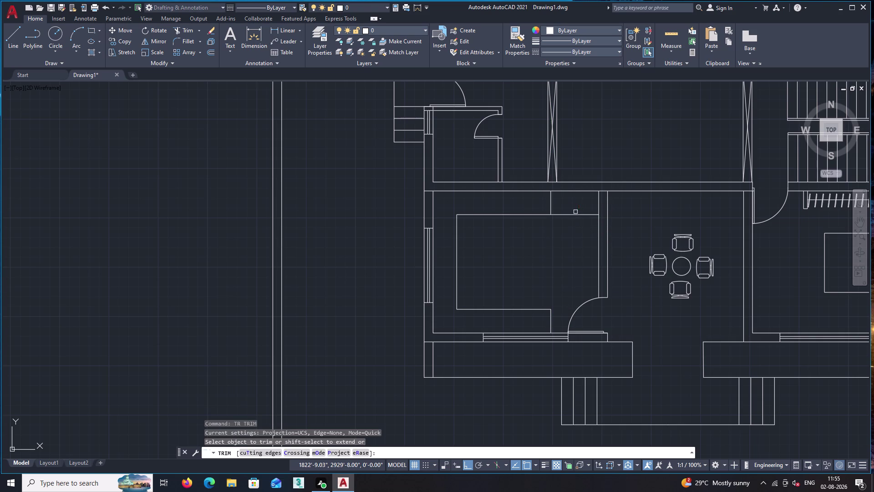
click(576, 212)
click(571, 234)
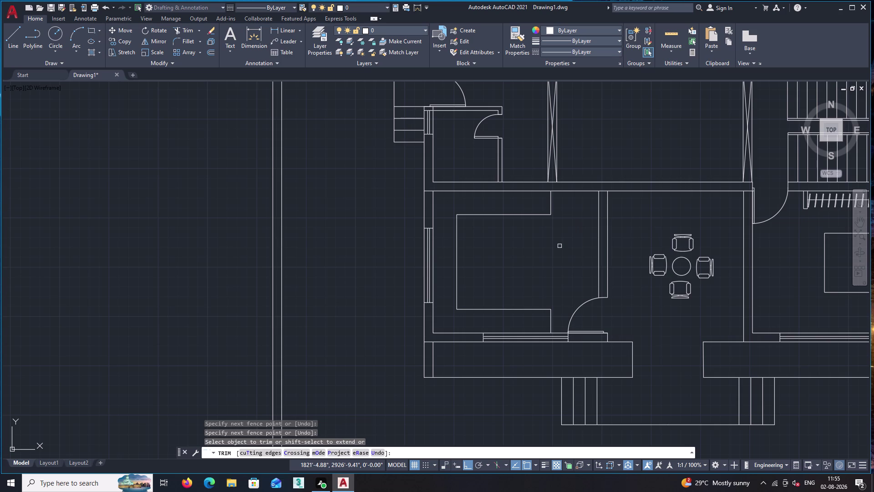
key(space)
scroll(down, 3)
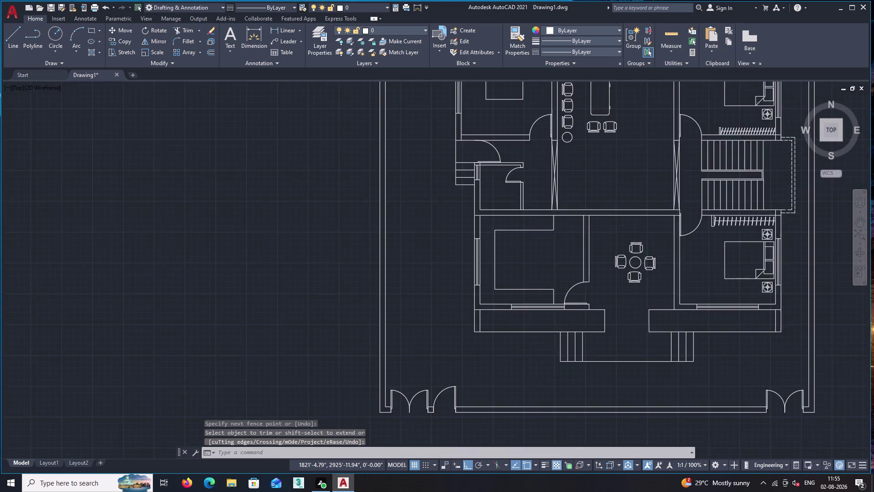
middle_drag(572, 245, 413, 256)
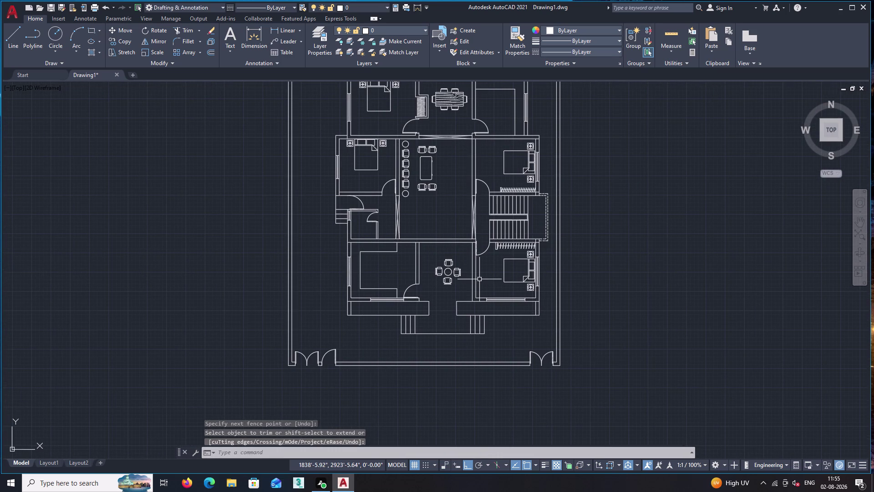
text(re)
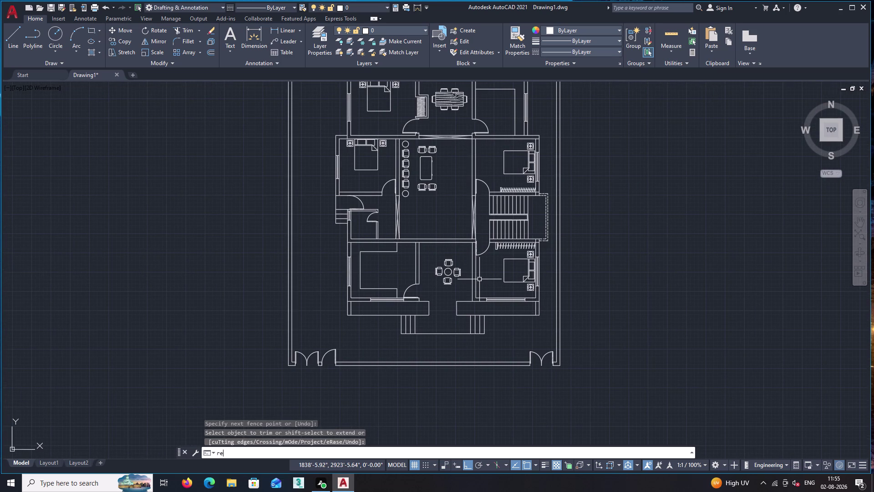
text(c)
key(space)
Draw a tall narrow rectangle against the wall beside the dining set.
scroll(up, 3)
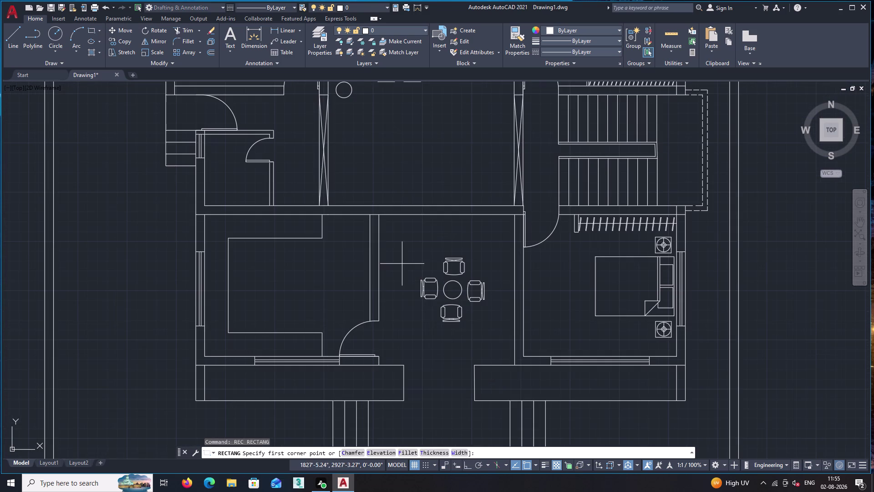
middle_drag(465, 296, 599, 305)
scroll(up, 3)
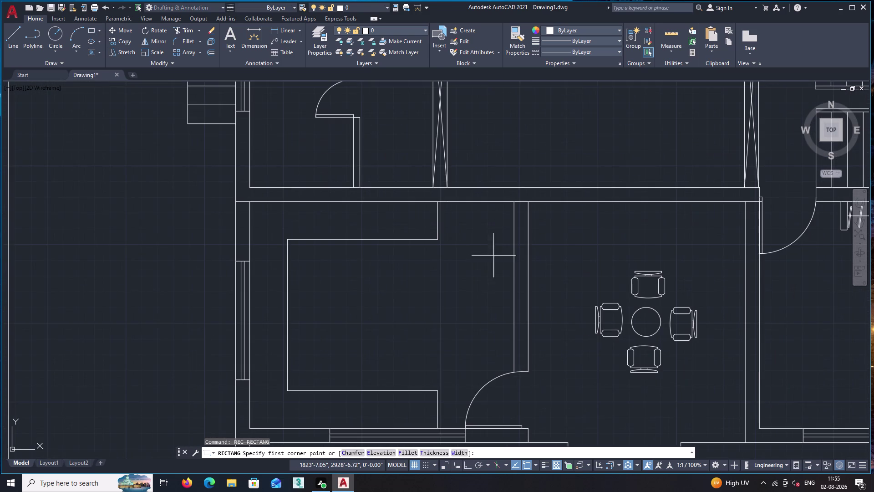
click(514, 228)
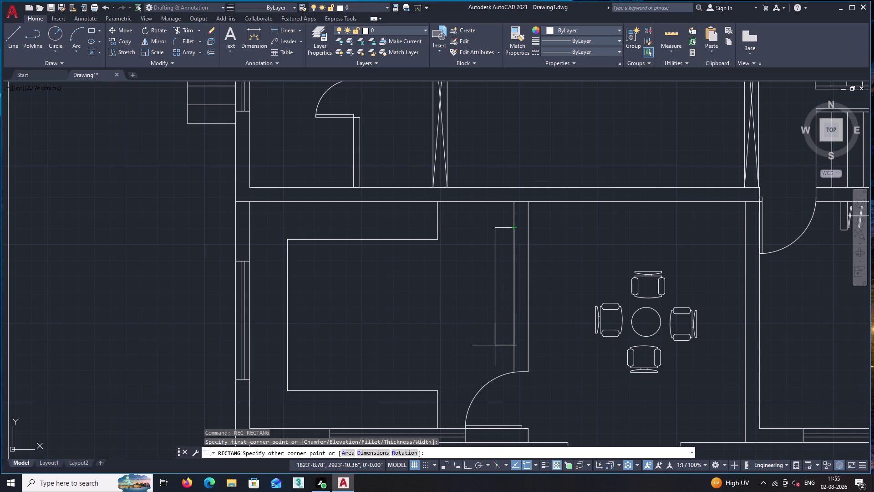
click(490, 345)
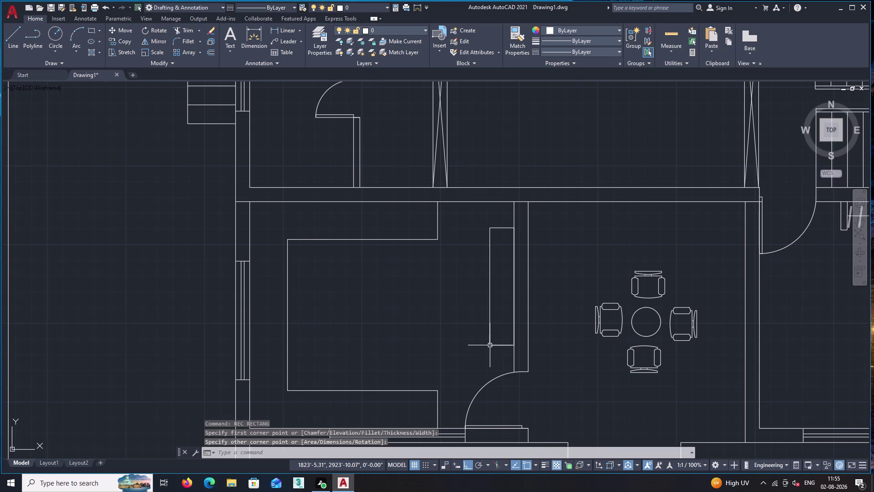
Draw a smaller rectangle inside the narrow one.
text(rec)
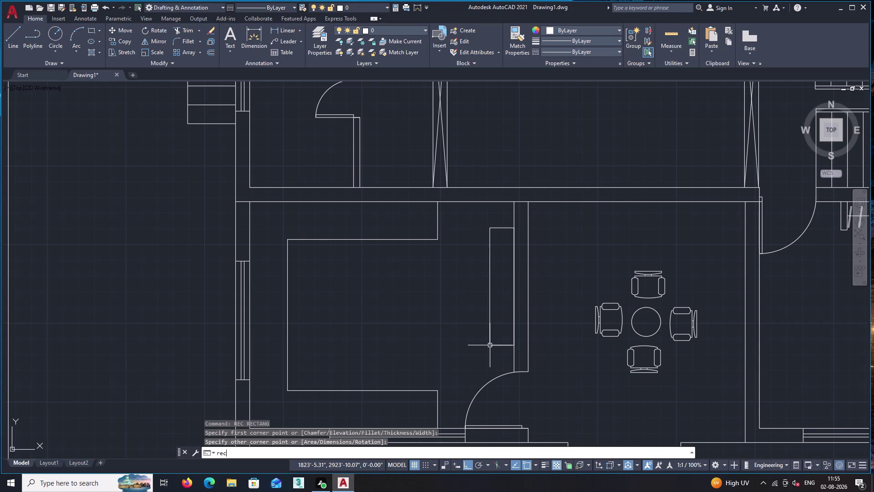
key(space)
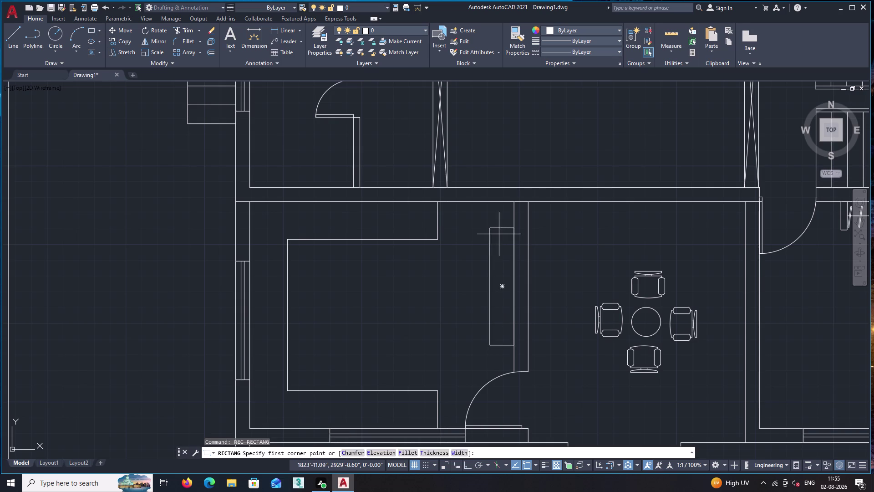
scroll(up, 3)
middle_drag(498, 278, 438, 168)
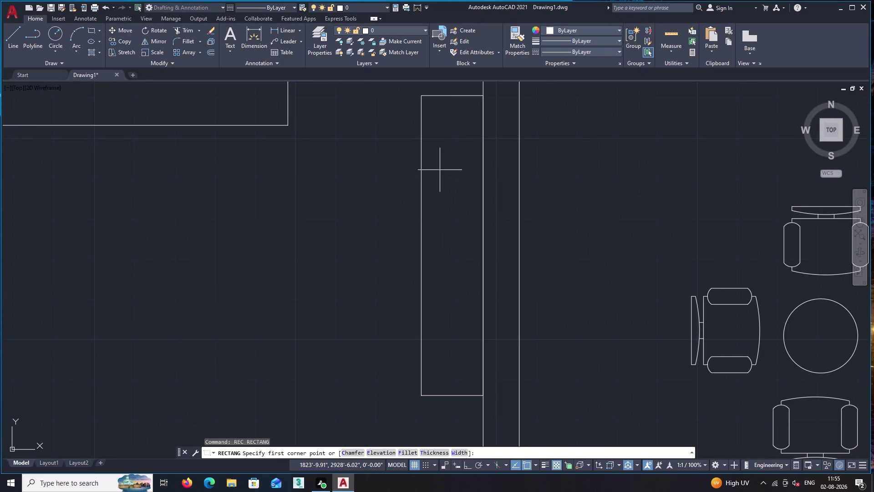
click(446, 166)
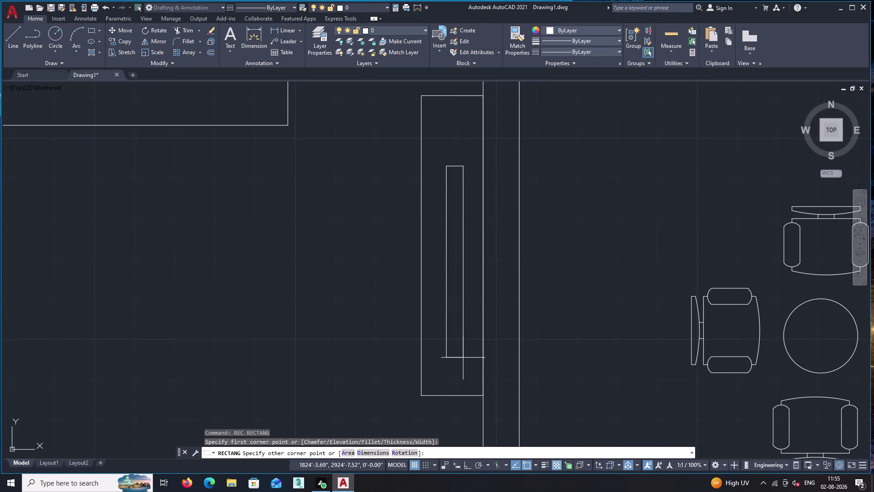
click(461, 365)
Move the inner rectangle upward within the outer outline.
text(m)
key(space)
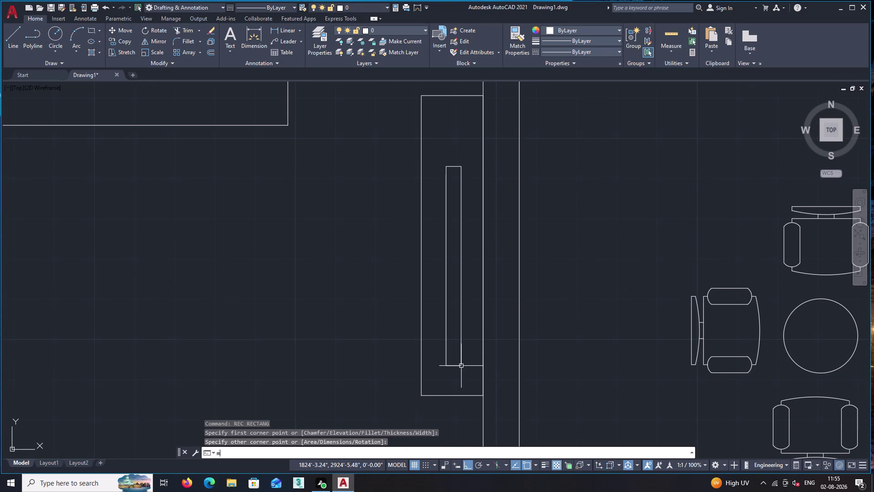
click(455, 364)
key(space)
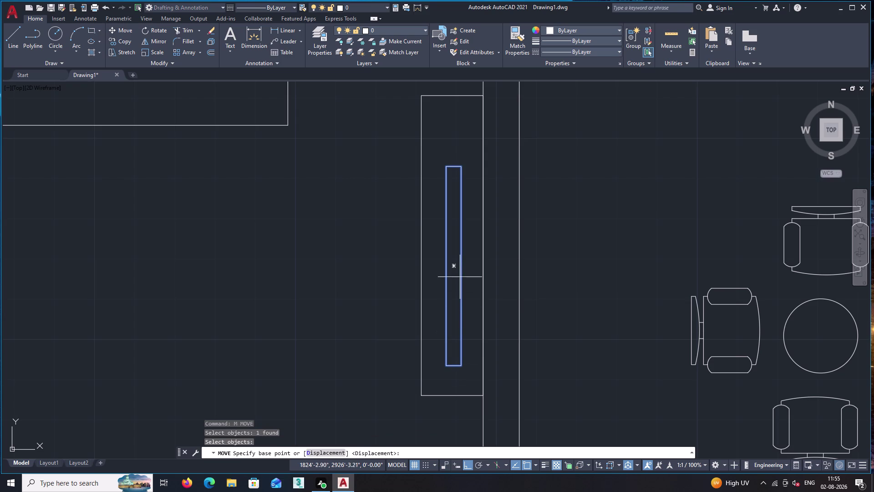
click(454, 266)
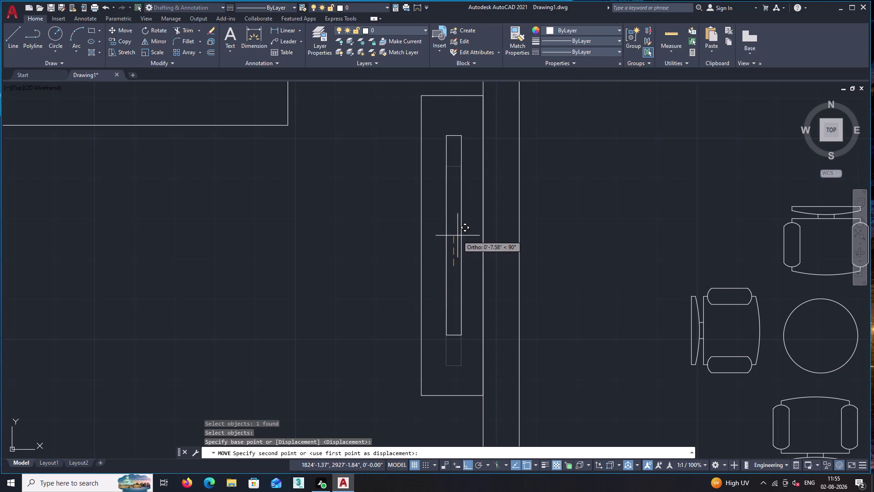
click(458, 232)
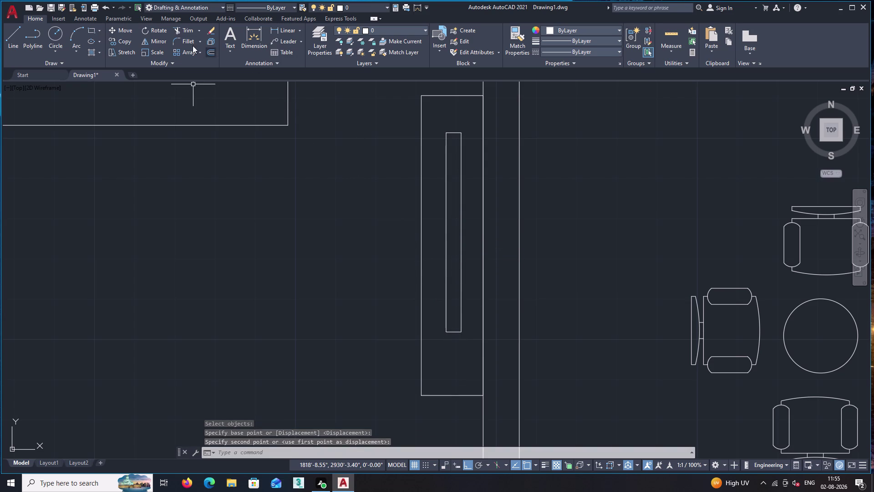
click(75, 48)
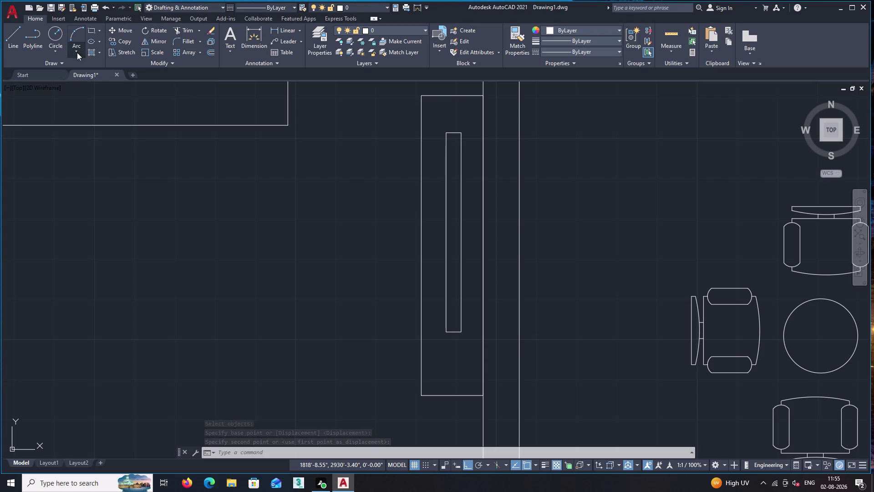
Draw a Start-End-Direction arc along the inner rectangle's right edge, from top to bottom corner.
click(123, 166)
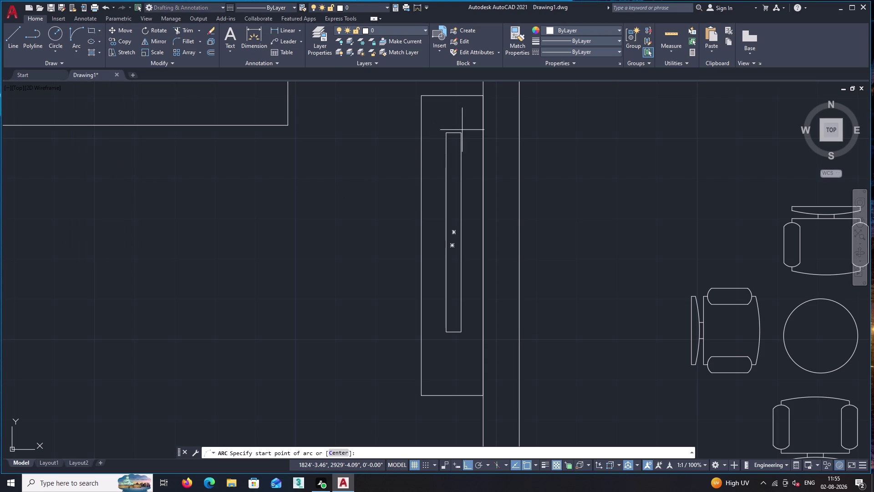
click(460, 133)
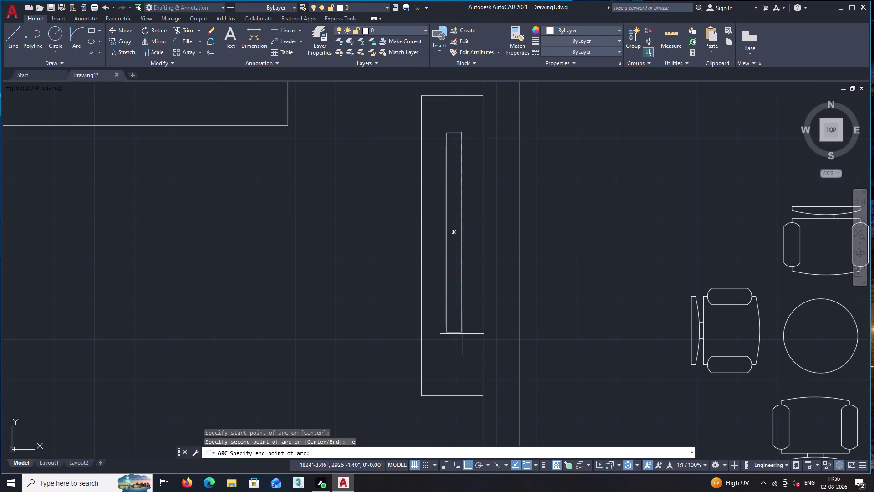
click(462, 332)
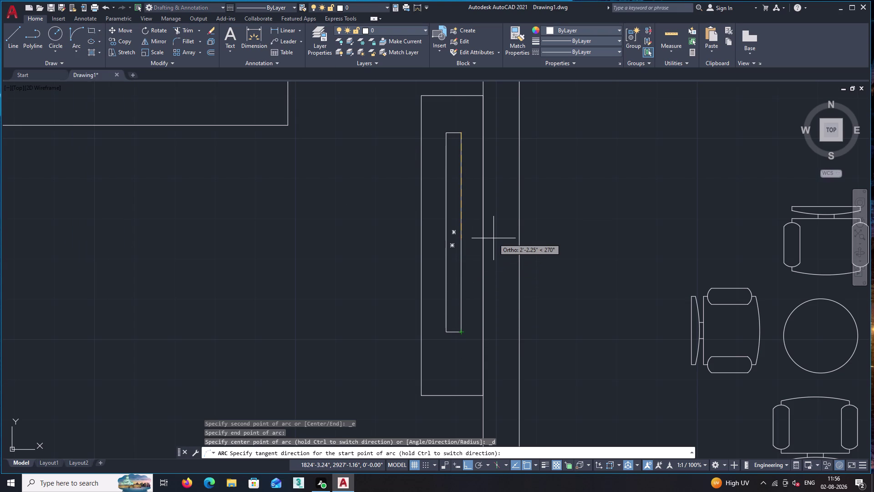
key(F8)
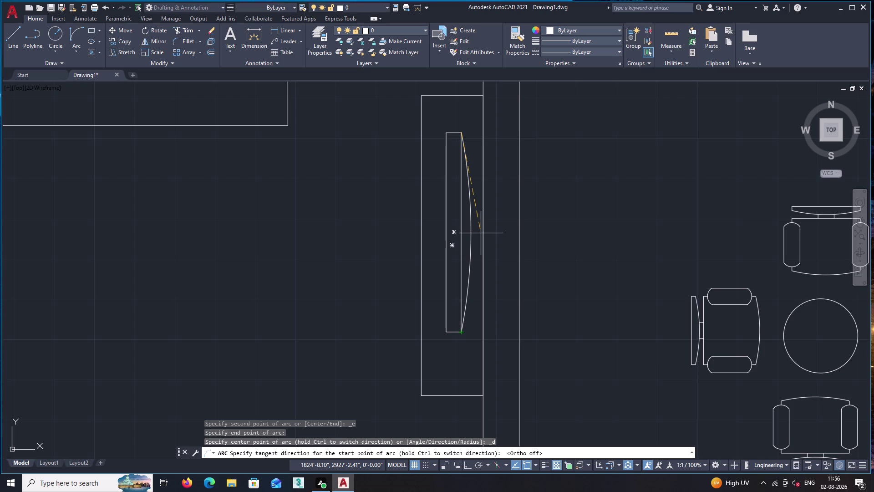
click(478, 235)
Draw a second, shorter Start-End-Direction arc inside the first one.
key(space)
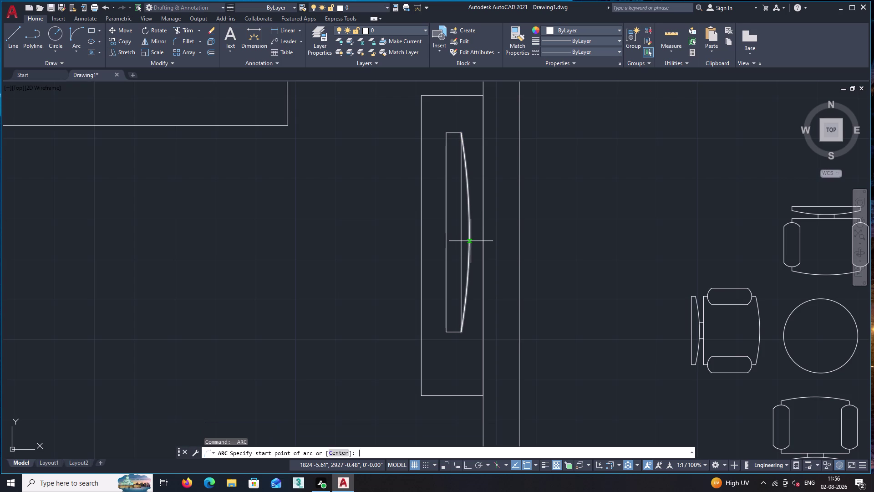
scroll(up, 3)
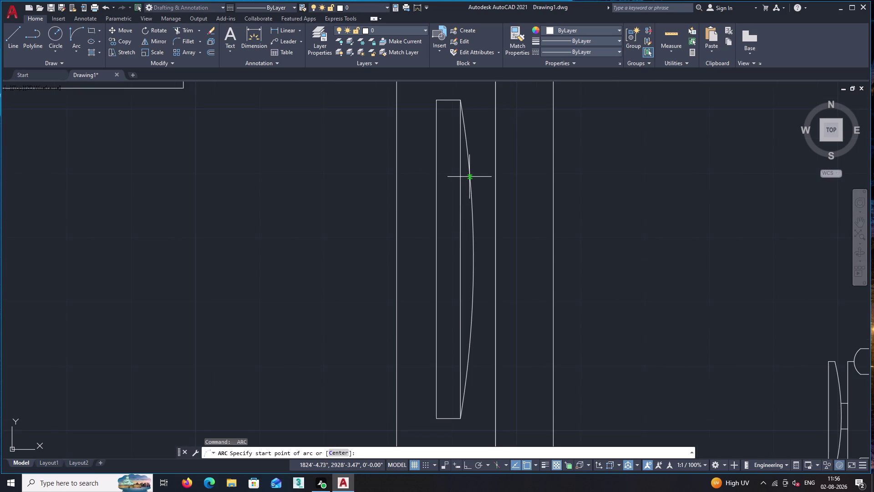
click(469, 177)
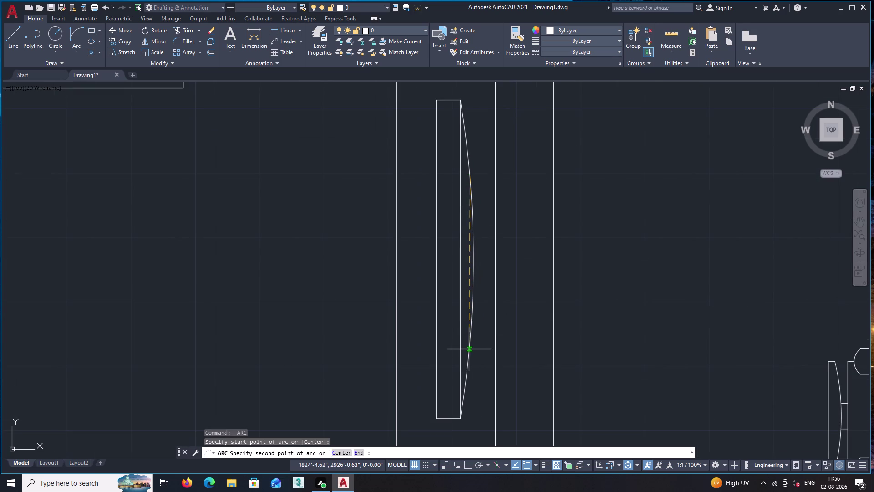
click(469, 349)
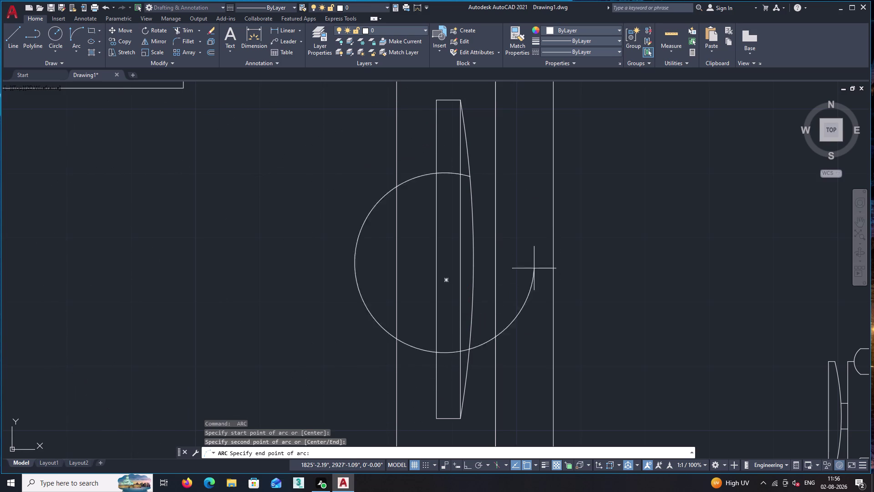
key(Escape)
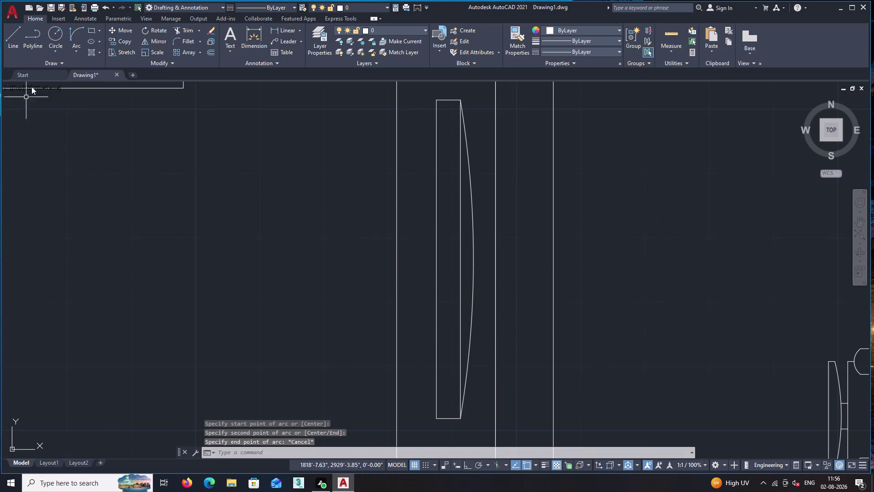
click(78, 50)
click(113, 165)
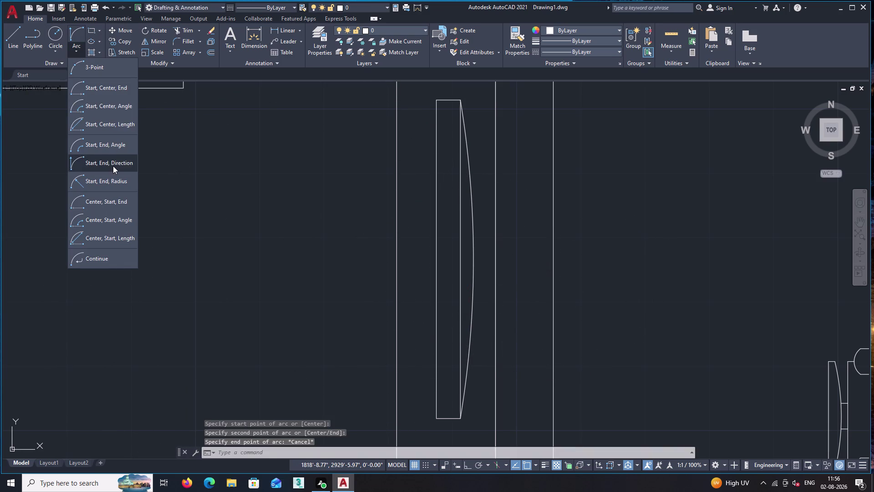
click(469, 155)
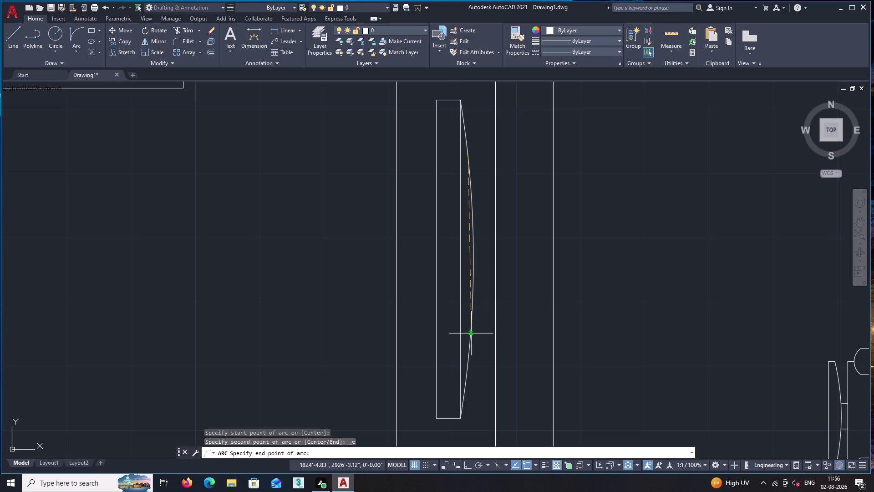
click(471, 333)
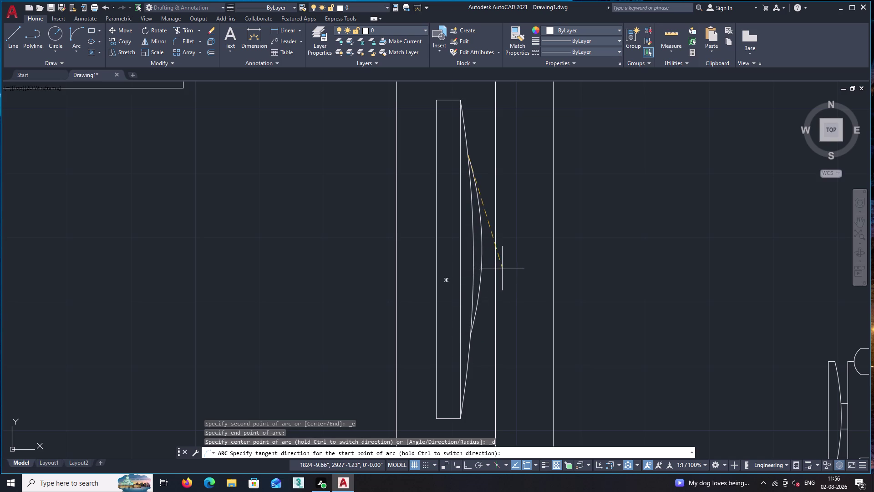
click(505, 270)
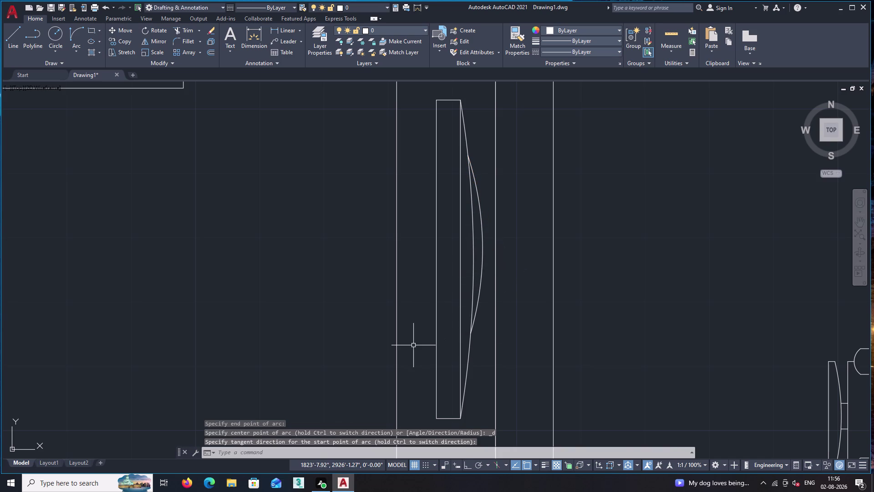
scroll(down, 3)
middle_drag(410, 370, 401, 304)
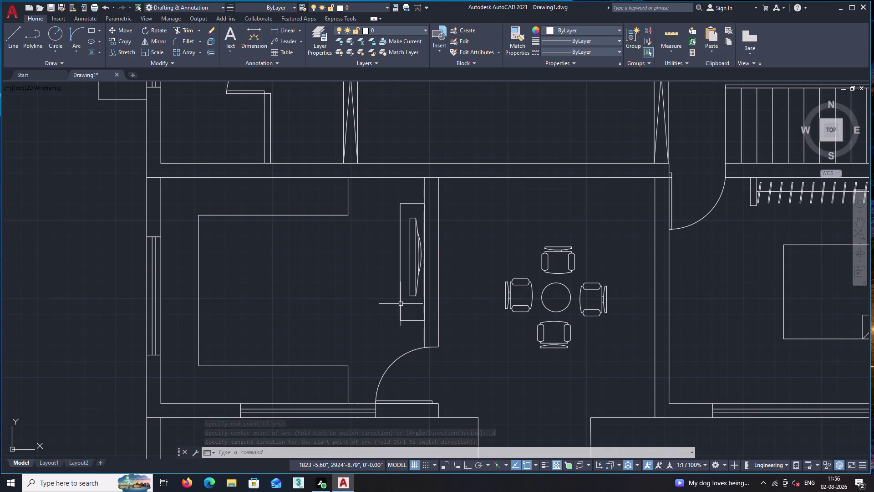
Select all pieces of the bedroom window panel.
key(Escape)
scroll(up, 3)
click(398, 192)
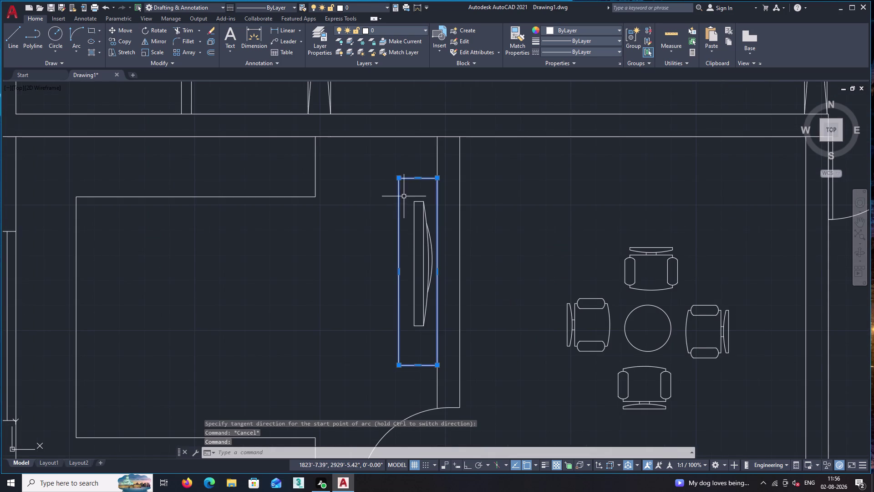
scroll(up, 3)
click(408, 193)
scroll(down, 3)
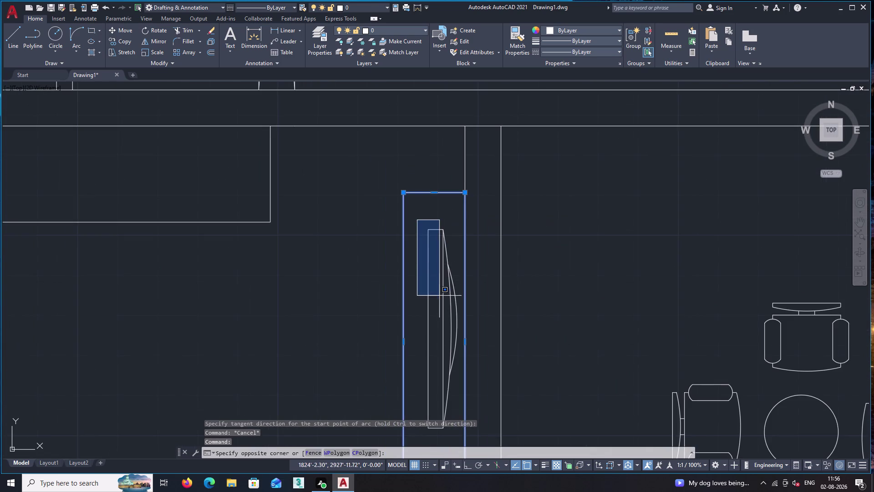
middle_drag(440, 296, 417, 202)
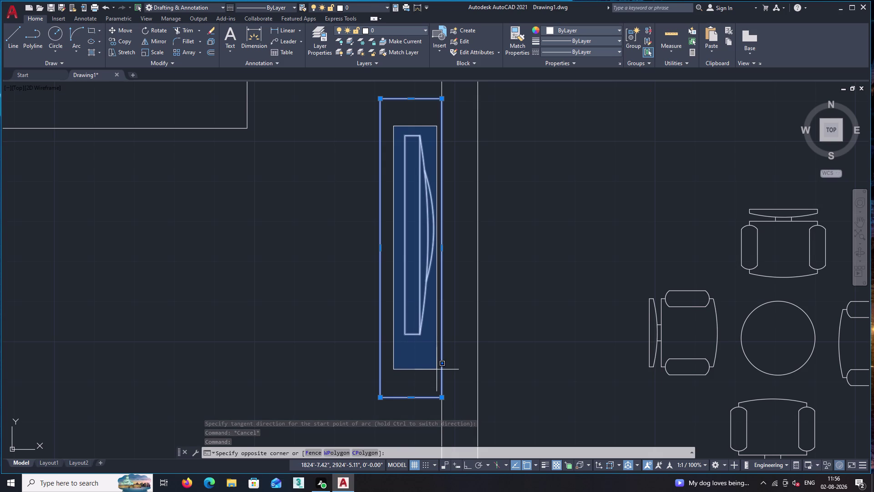
click(437, 369)
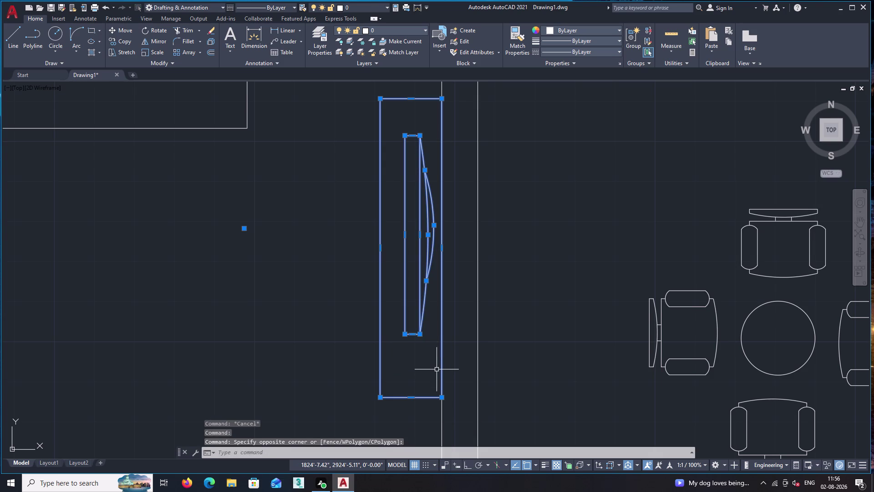
Copy the window from its bottom-right corner to a spot beside the plan's left side.
text(co)
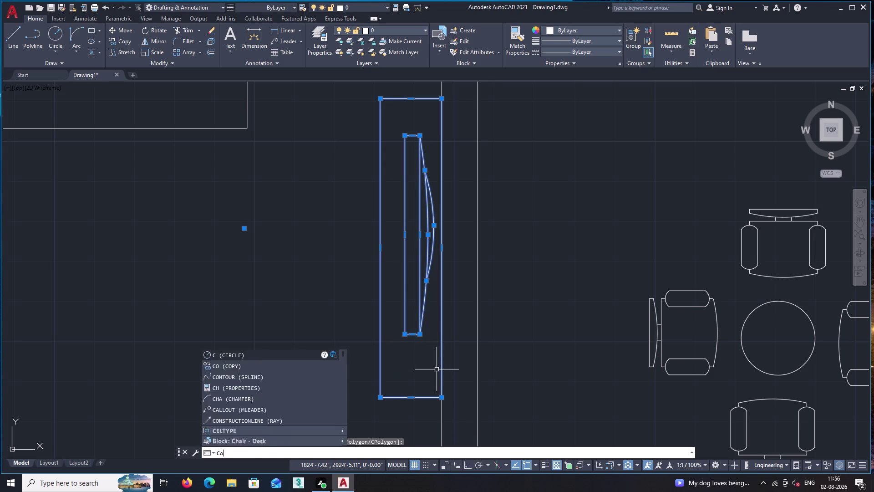
key(Return)
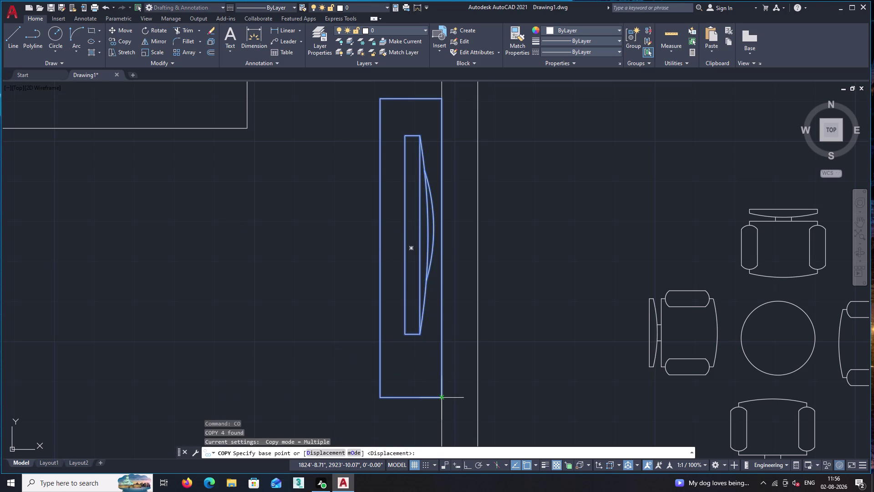
click(441, 397)
scroll(down, 3)
scroll(down, 3)
middle_drag(247, 286, 329, 332)
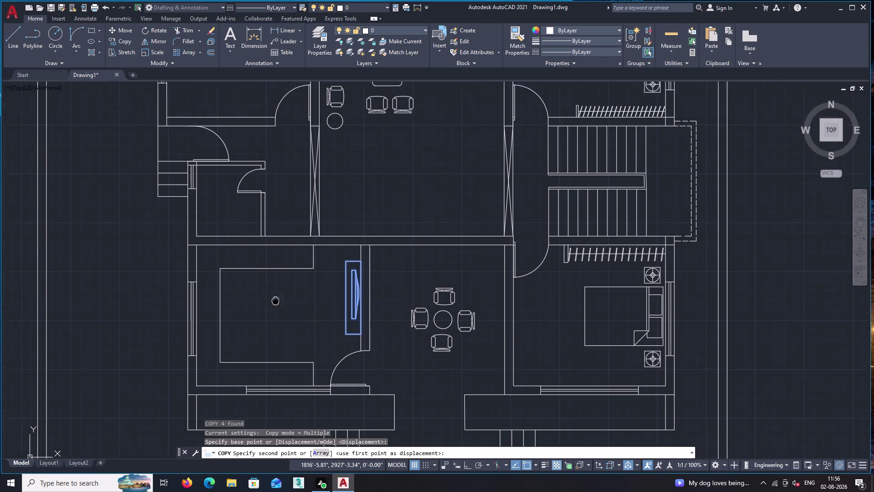
middle_drag(330, 332, 400, 344)
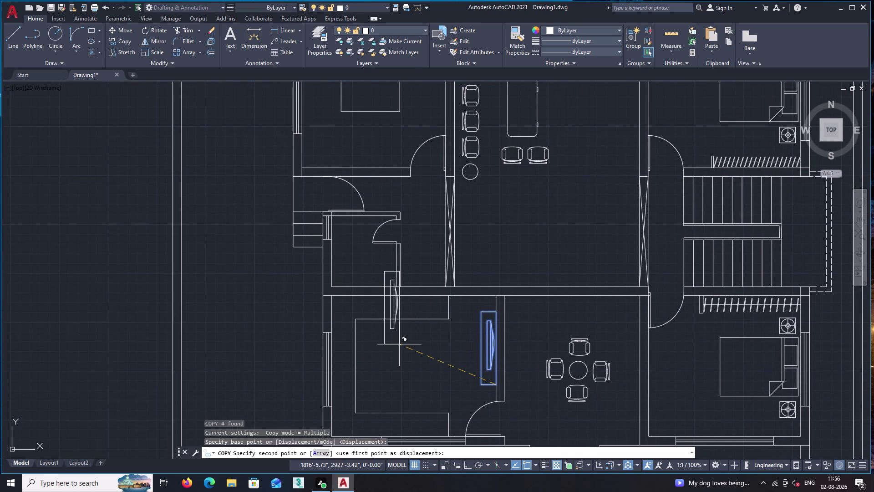
scroll(down, 3)
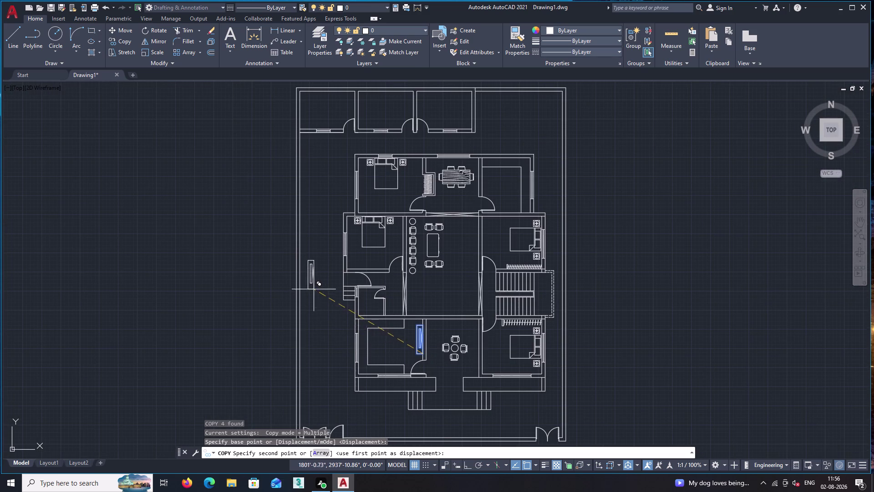
click(321, 282)
key(Escape)
Select the copied window and begin rotating it about its bottom end with Ortho on.
scroll(up, 3)
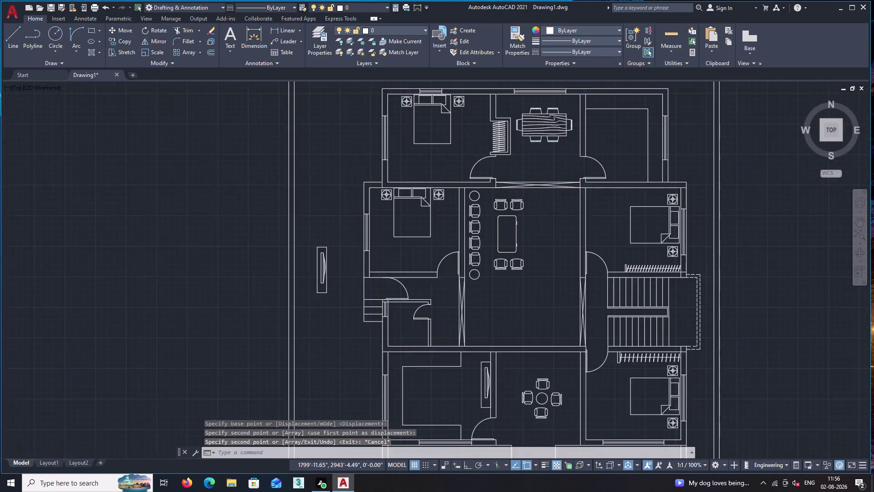
click(305, 211)
click(367, 370)
text(r)
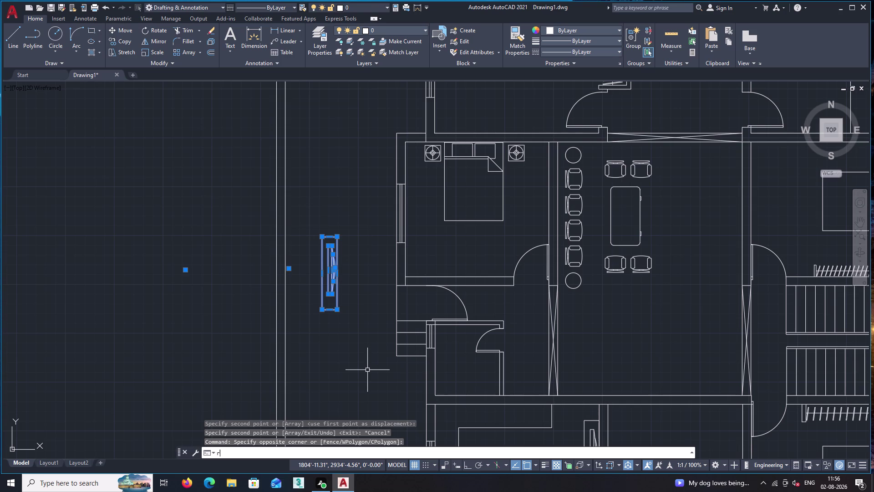
text(o)
key(Return)
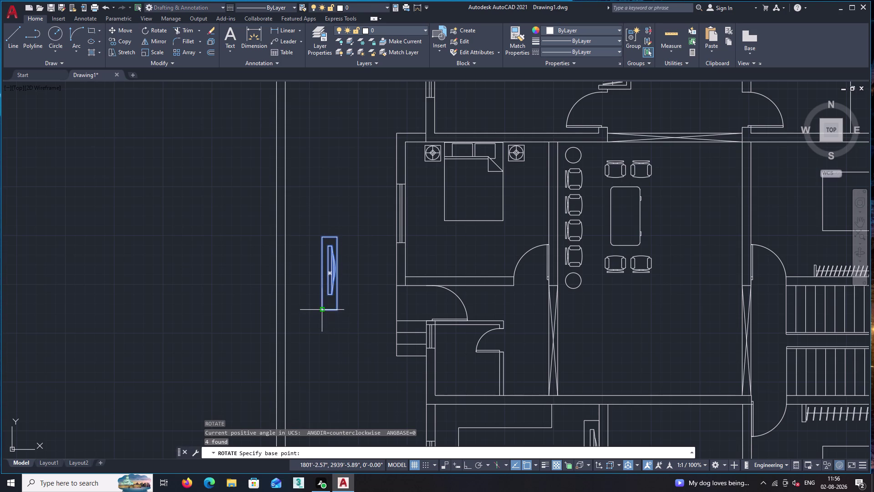
click(323, 310)
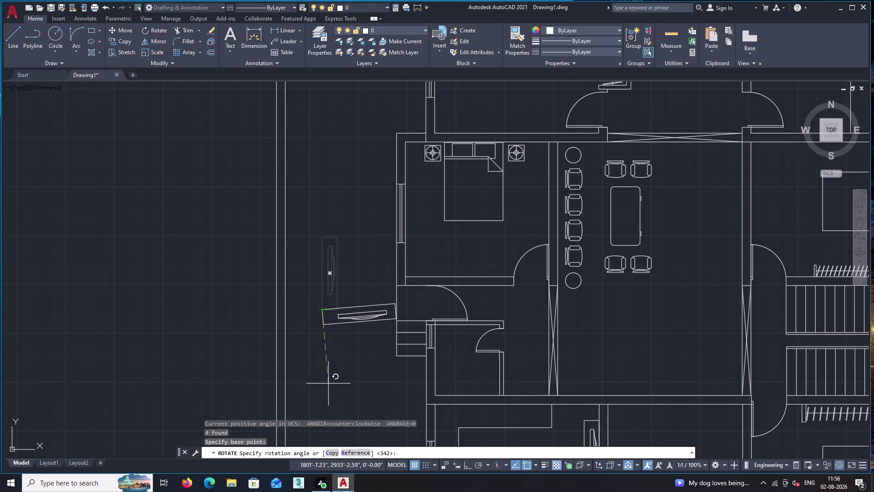
key(F8)
Finish turning the window horizontal and move it by its corner onto the bedroom's lower wall.
click(328, 383)
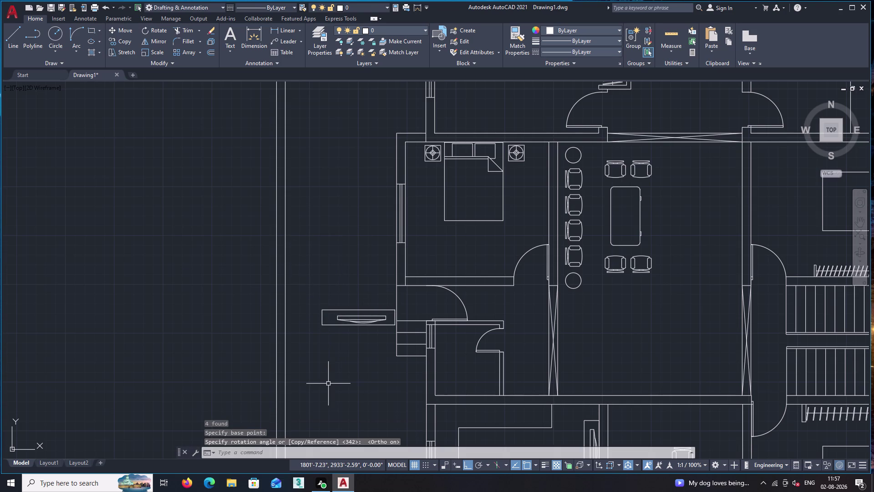
scroll(up, 3)
click(309, 291)
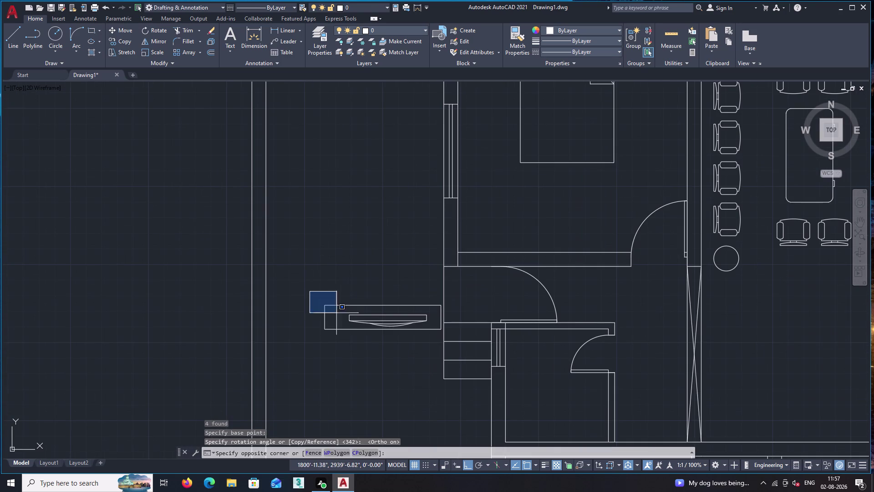
click(442, 353)
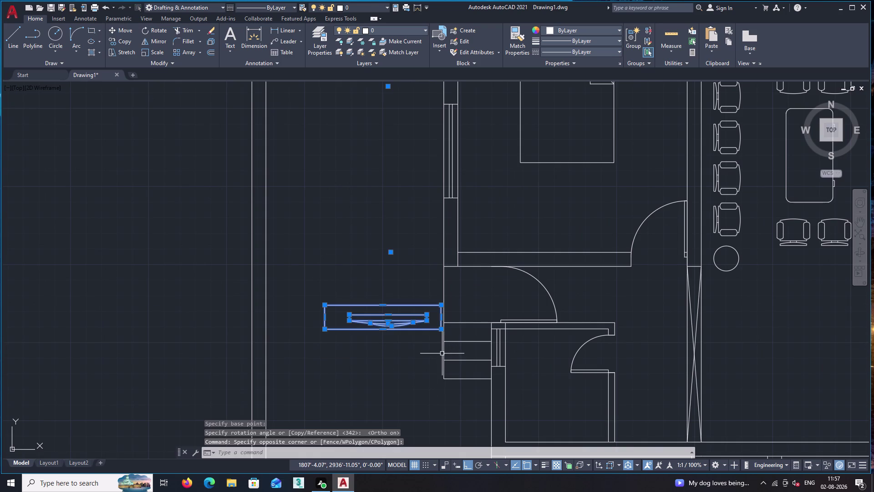
key(m)
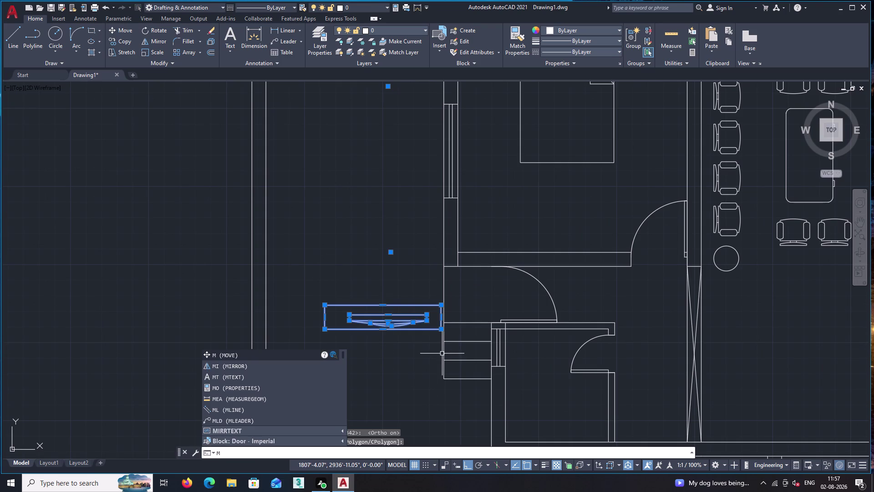
key(space)
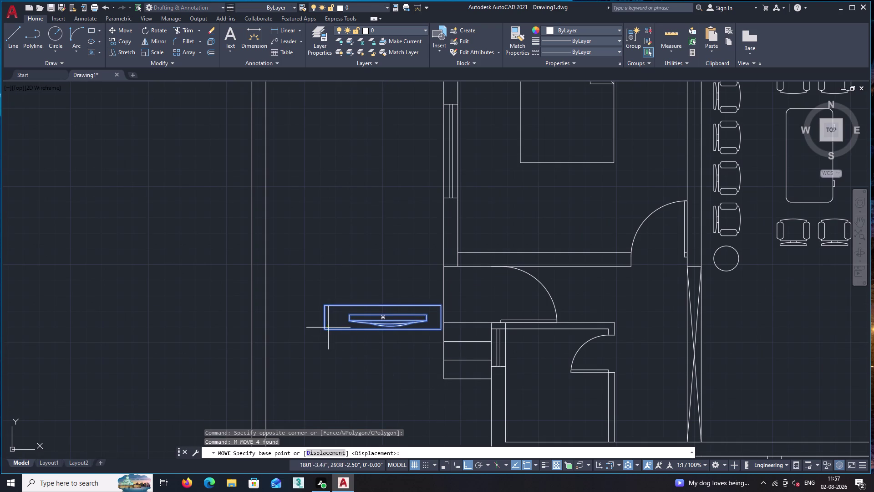
click(325, 330)
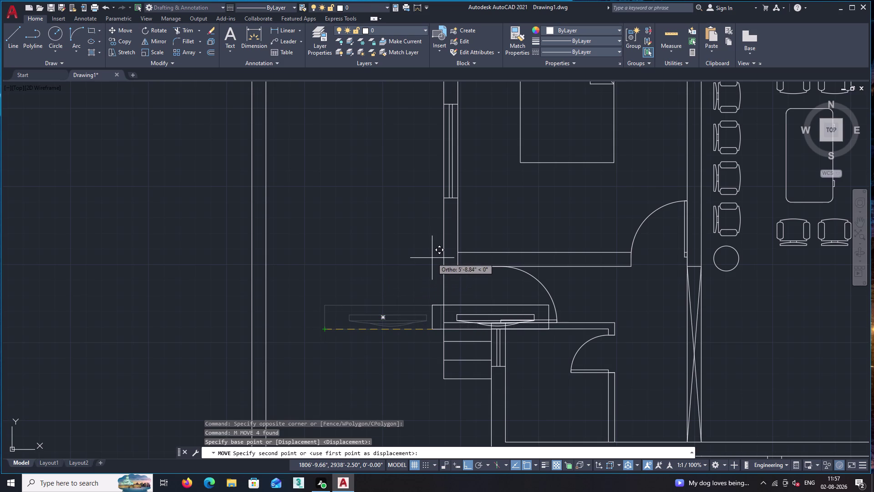
key(F8)
scroll(up, 3)
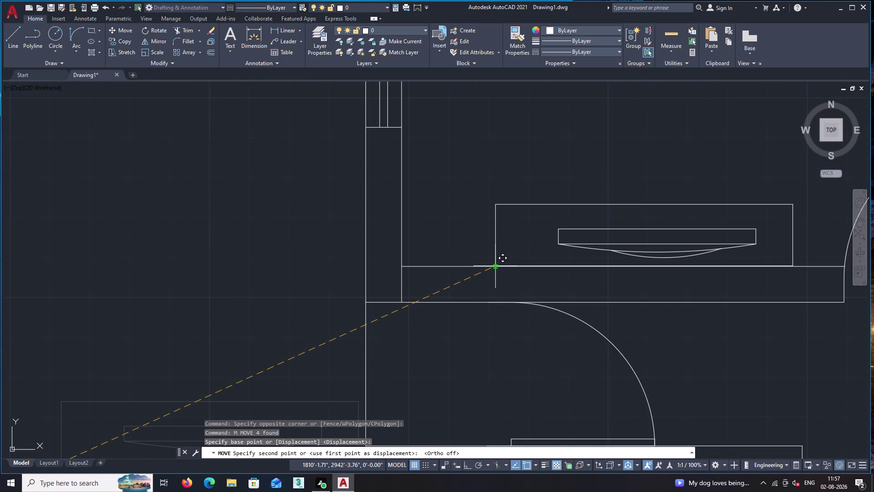
click(495, 266)
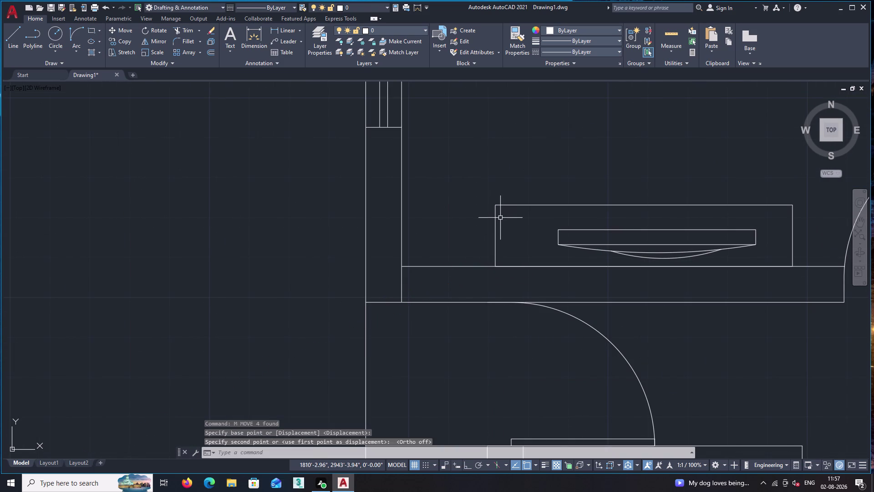
Select all parts of the moved window.
click(496, 220)
click(570, 230)
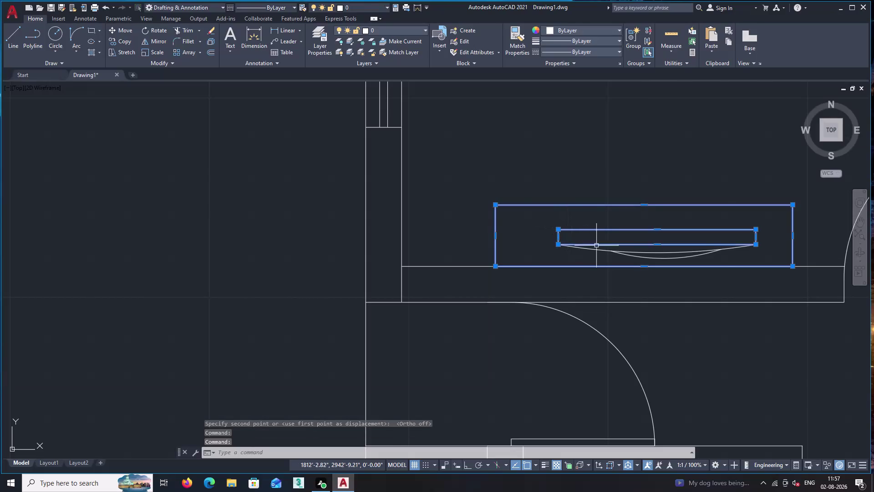
click(608, 250)
click(644, 257)
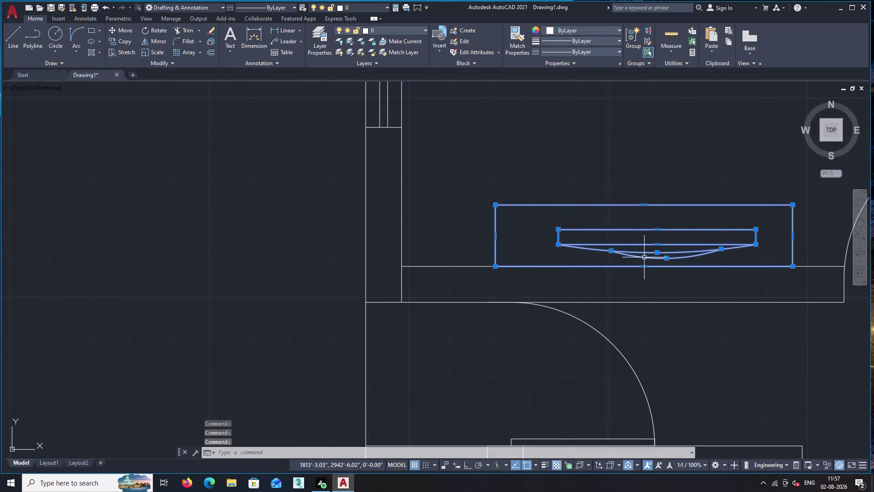
Copy the window onto the left middle bedroom's upper wall.
key(c)
key(o)
key(Return)
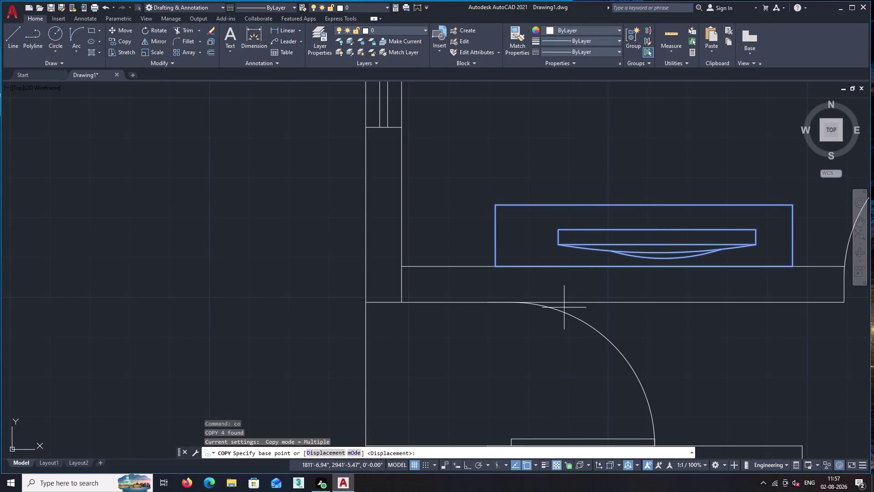
click(495, 267)
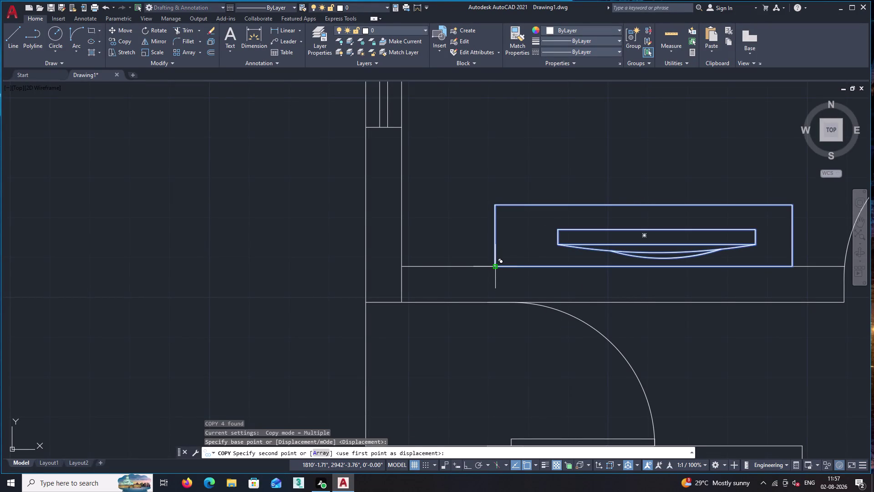
scroll(down, 3)
scroll(down, 3)
middle_drag(519, 201, 501, 269)
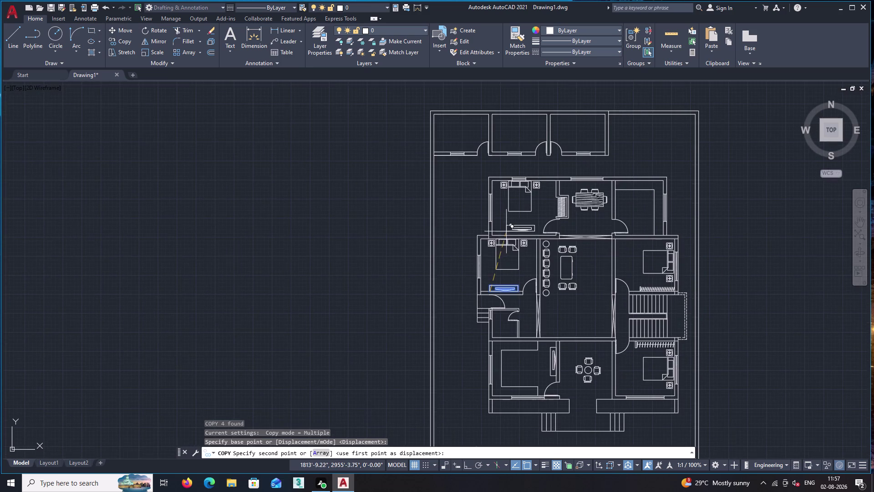
scroll(up, 3)
scroll(up, 3)
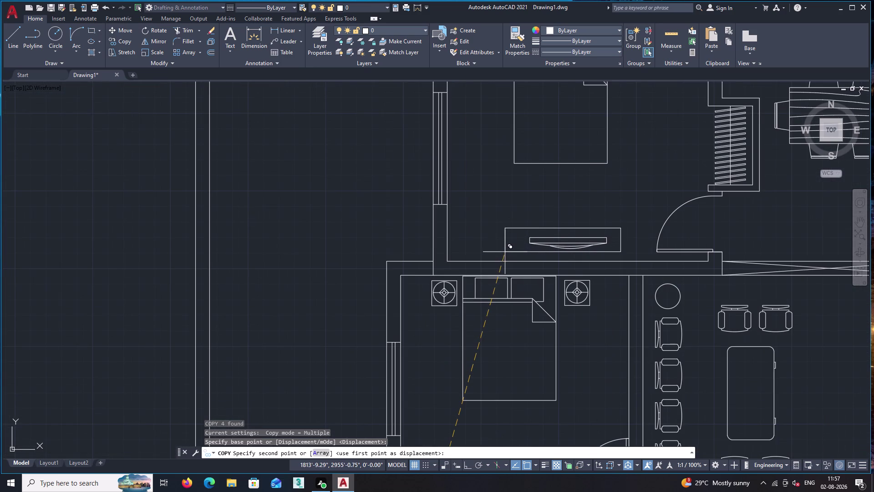
click(506, 261)
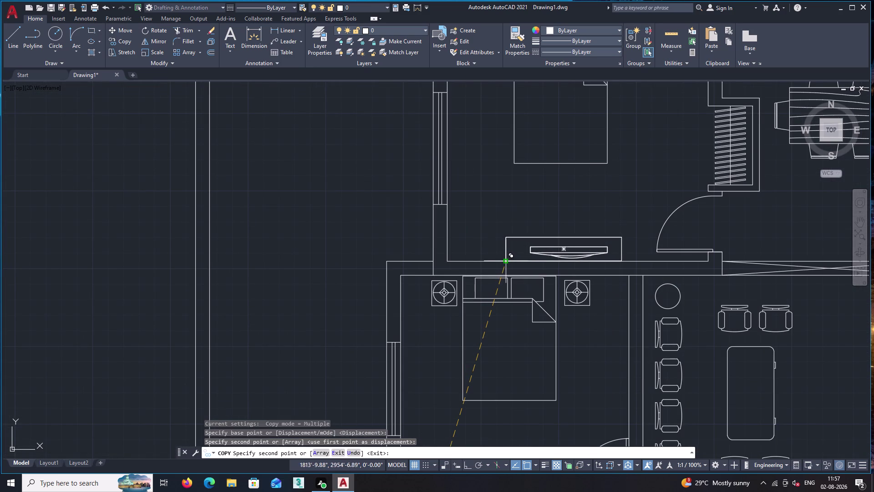
scroll(down, 3)
middle_drag(607, 315, 377, 207)
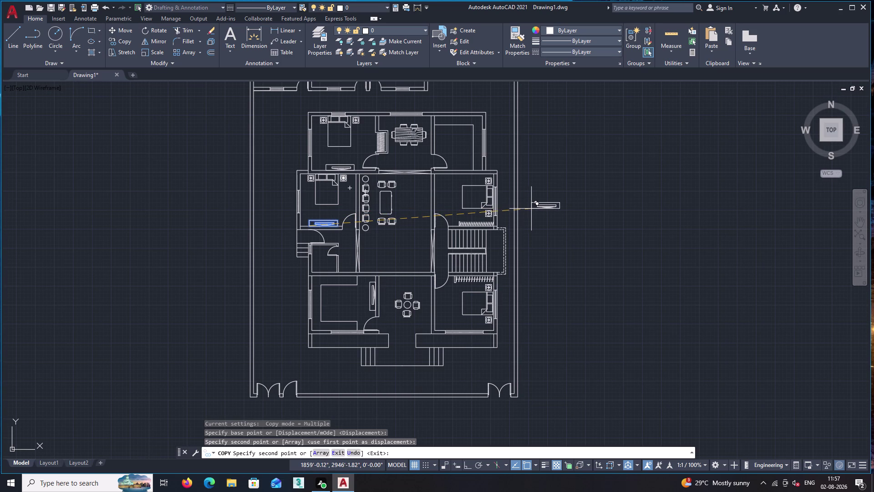
key(Escape)
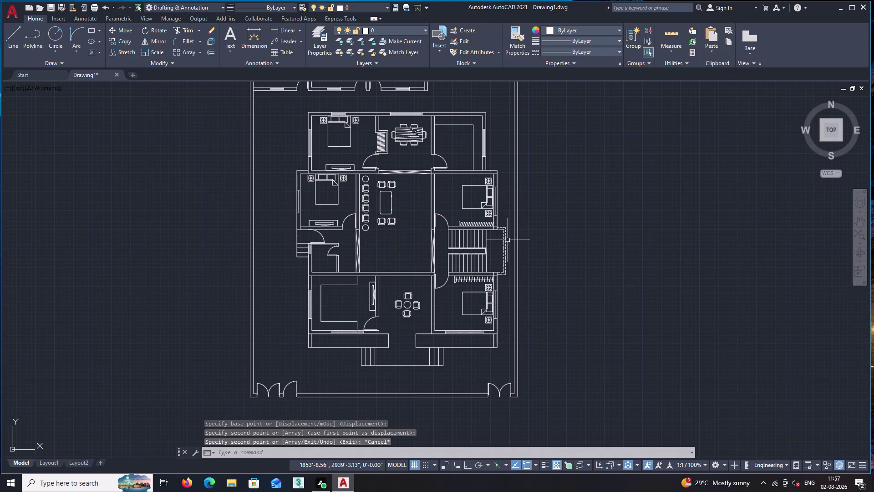
Select all parts of the new window copy.
scroll(up, 3)
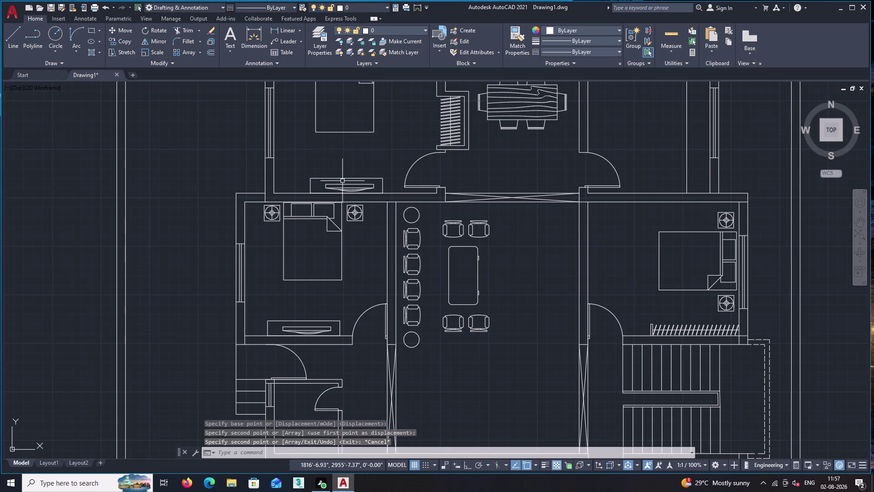
click(345, 178)
scroll(up, 3)
scroll(up, 3)
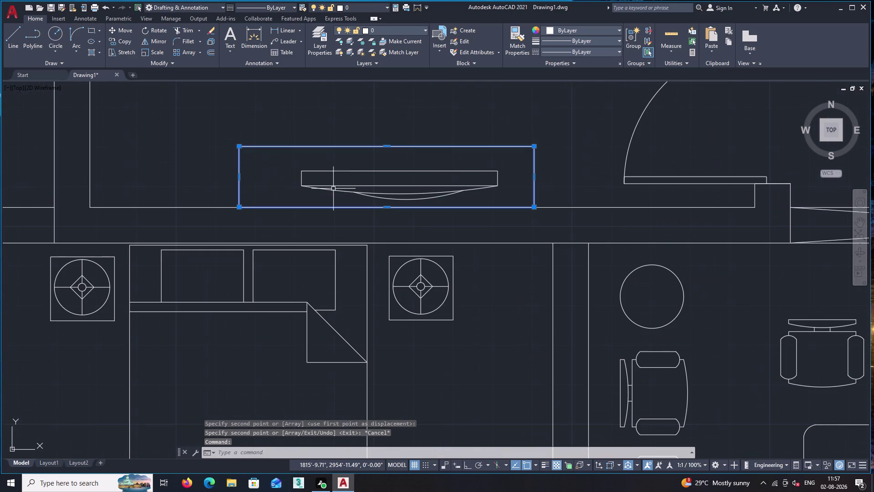
click(329, 170)
scroll(up, 3)
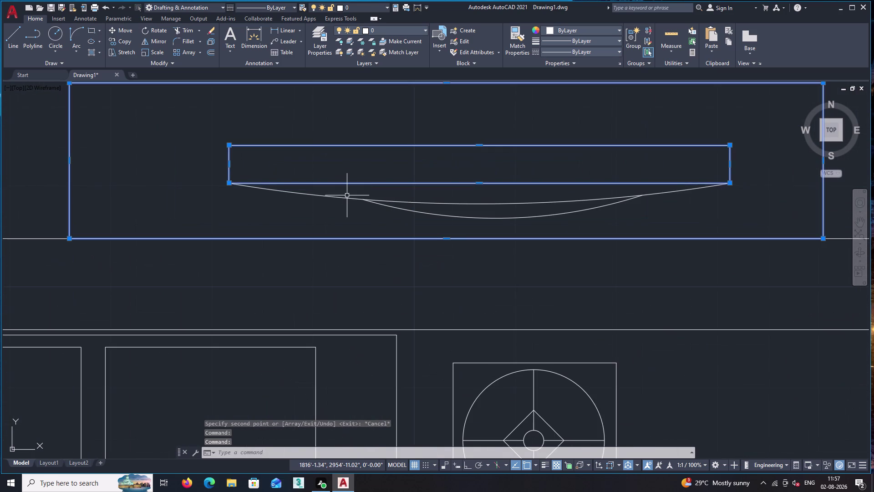
click(347, 198)
click(399, 208)
scroll(down, 3)
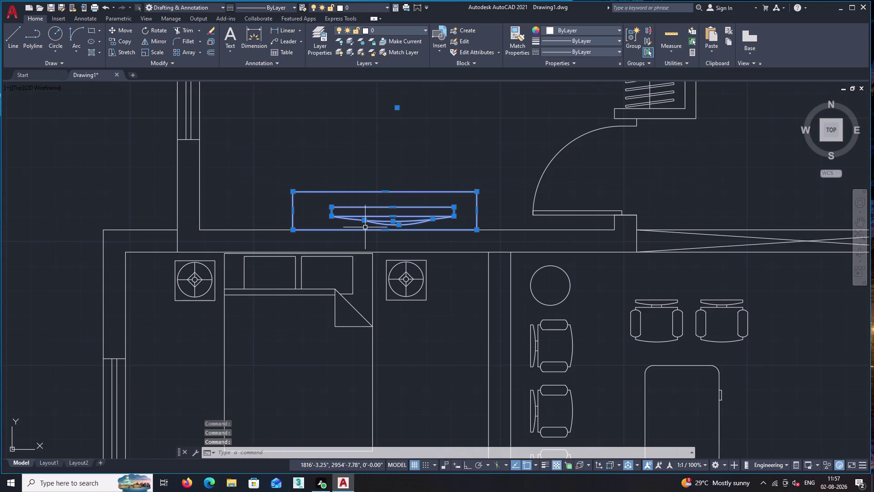
Copy the window into open space beside the plan's right side.
text(co)
key(Return)
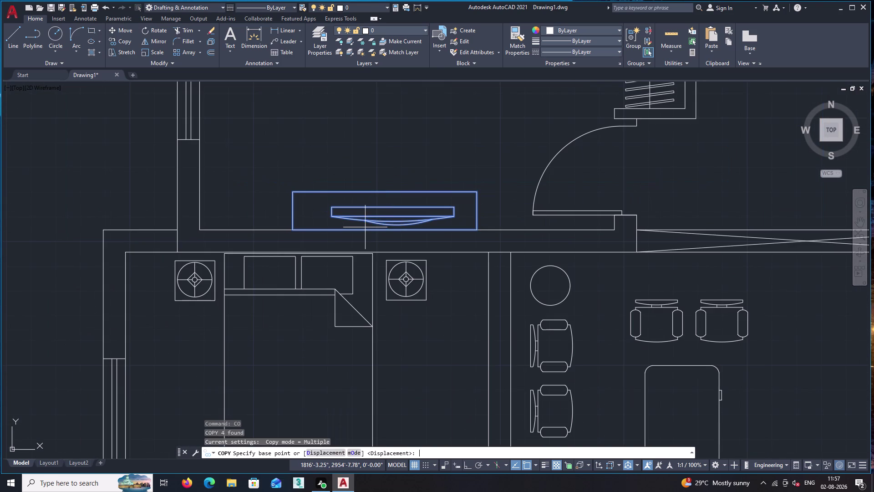
click(292, 230)
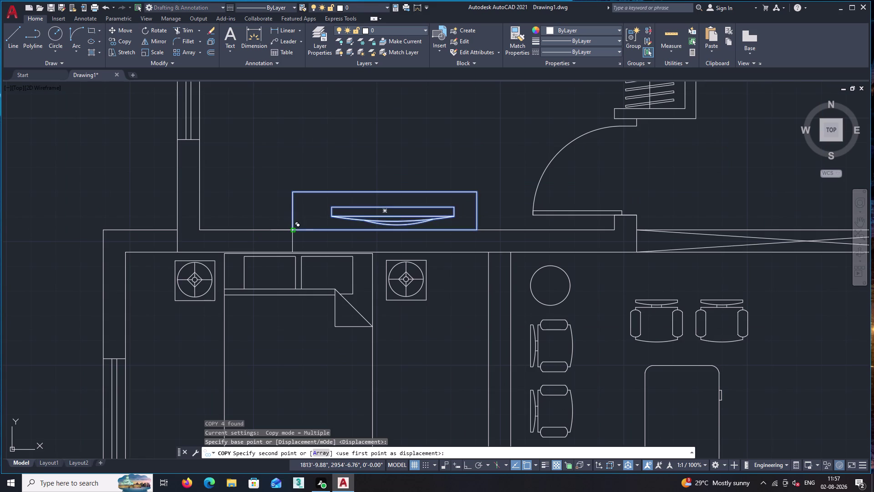
scroll(down, 3)
middle_drag(555, 270, 409, 245)
click(459, 238)
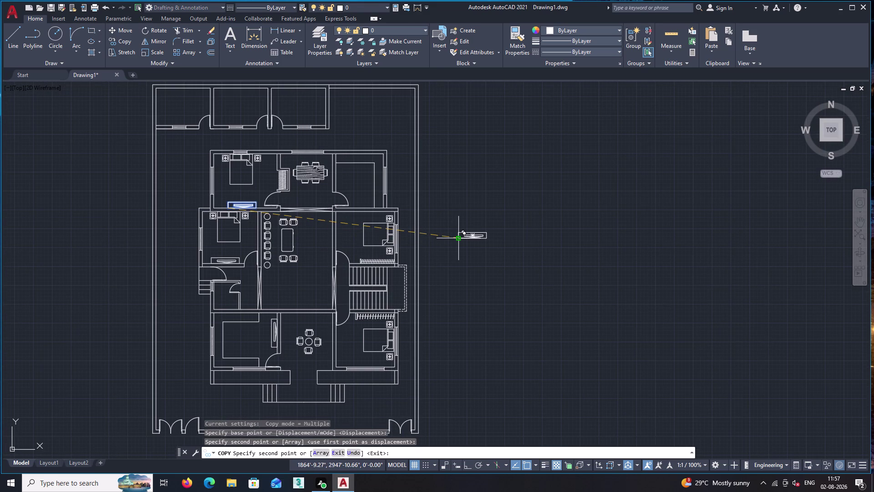
key(Escape)
scroll(up, 3)
Select the window copy beside the plan, then cancel an accidental move.
click(440, 188)
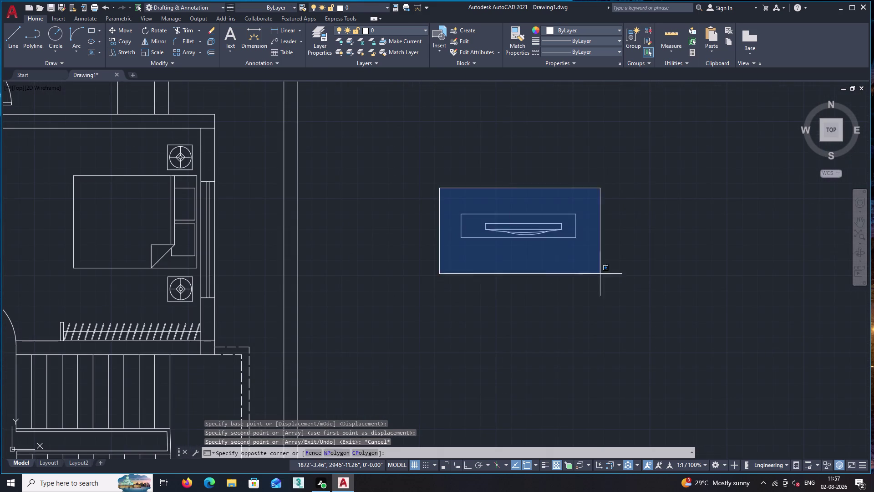
click(671, 305)
key(m)
key(space)
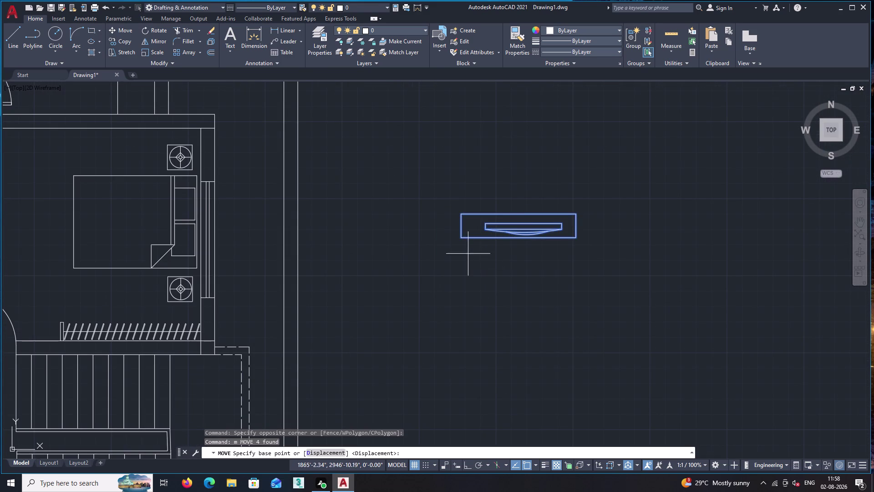
click(460, 213)
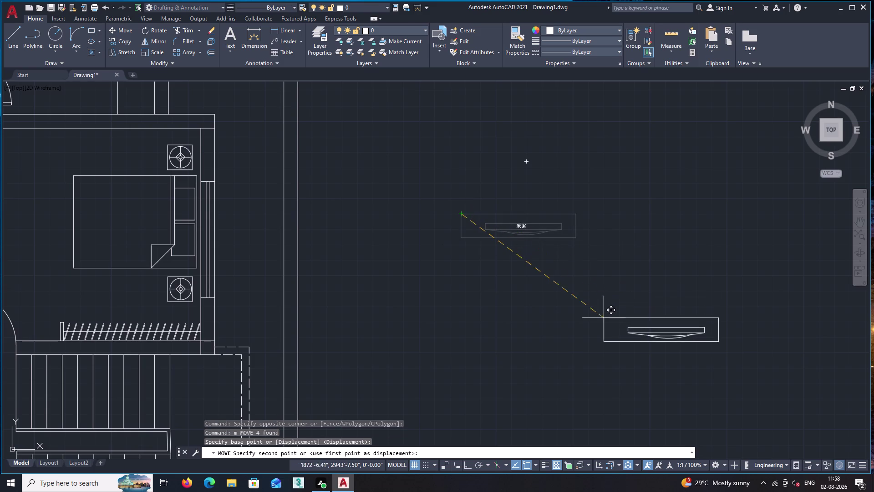
key(Escape)
Rotate the window block a quarter turn with Ortho so it stands vertically.
drag(445, 186, 457, 193)
click(643, 298)
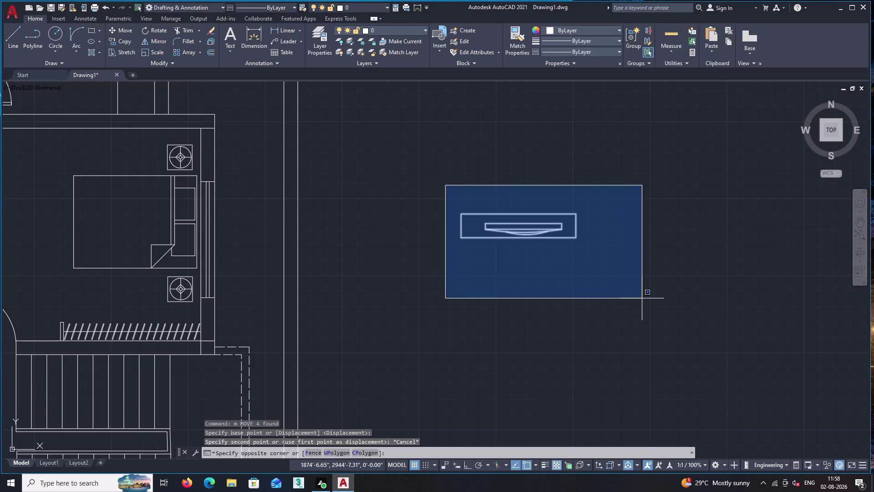
text(ro)
key(Return)
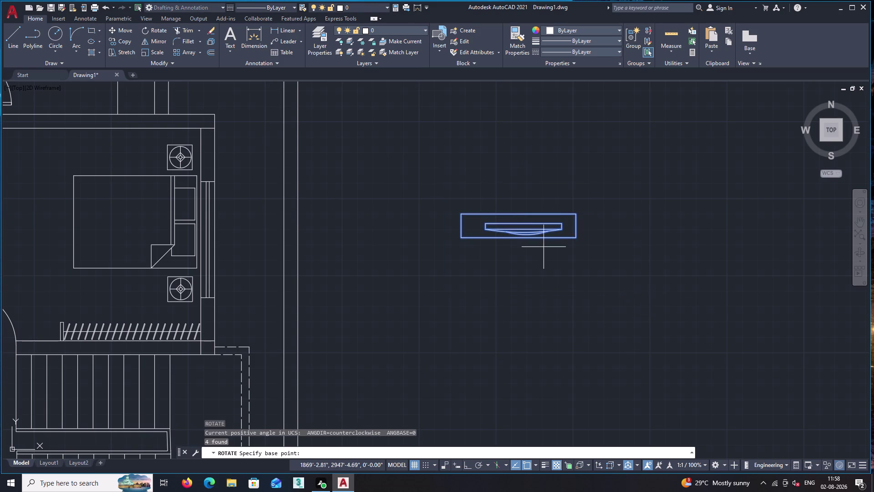
click(461, 213)
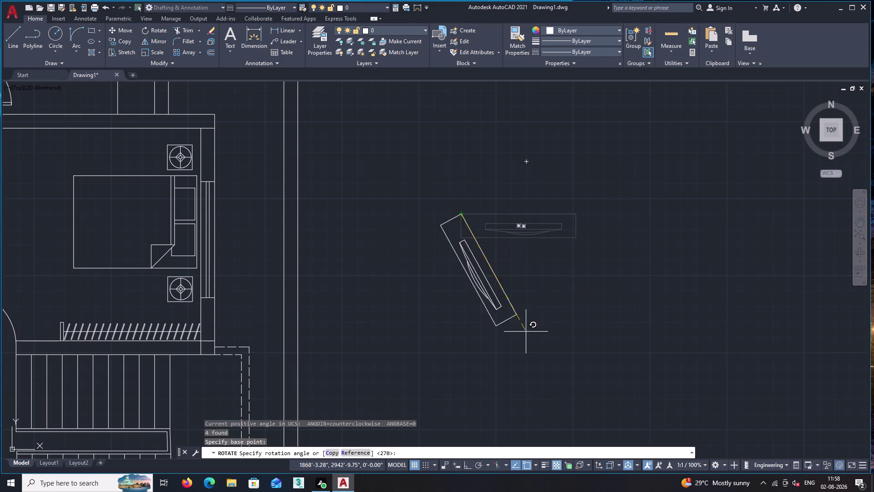
key(F8)
click(479, 375)
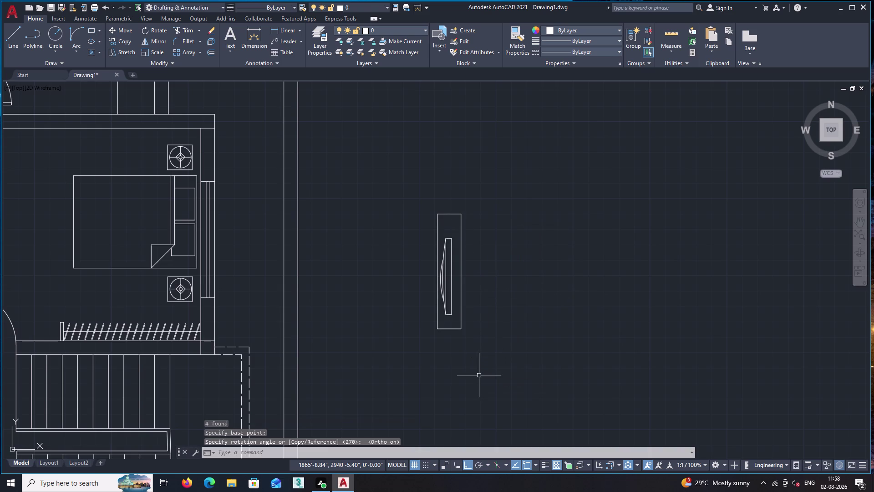
key(space)
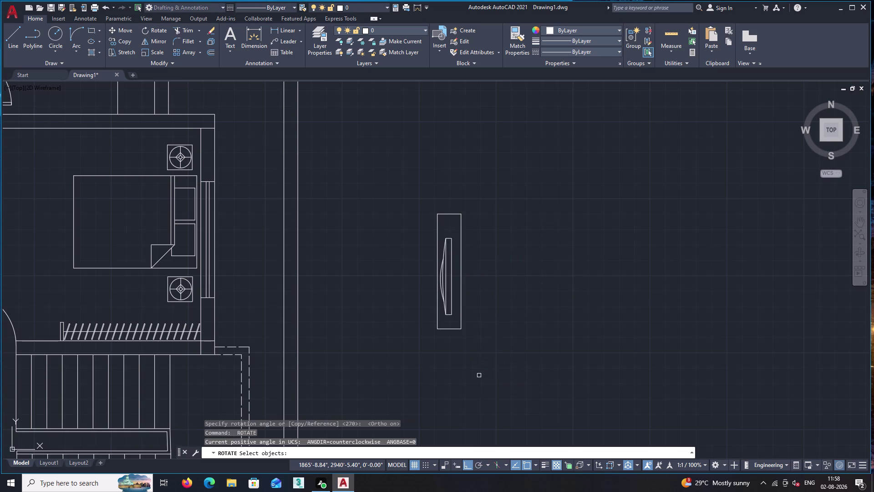
Copy the upright window block from its top corner onto the first room's inner wall.
key(Escape)
click(415, 182)
click(514, 380)
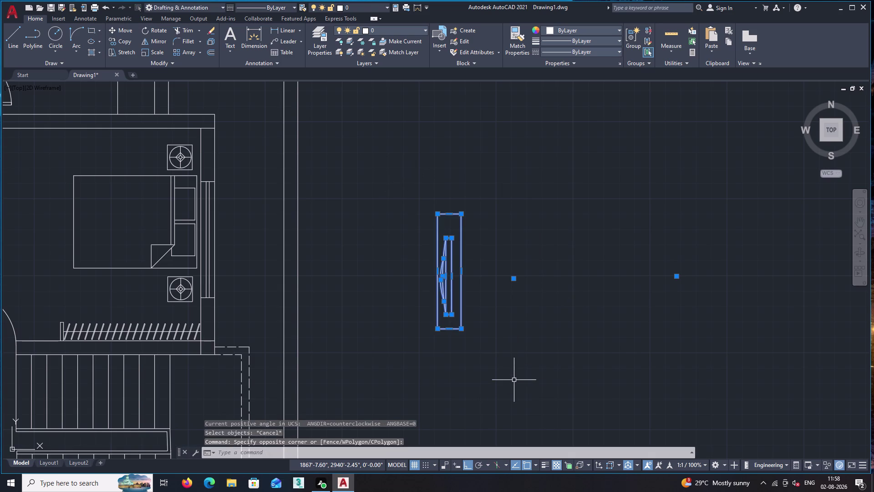
text(co)
key(Return)
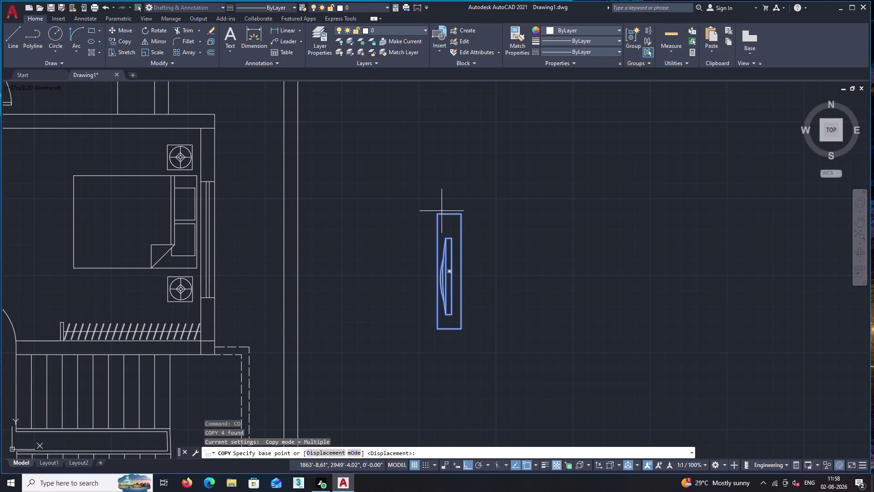
click(438, 215)
scroll(down, 3)
middle_drag(267, 251, 467, 263)
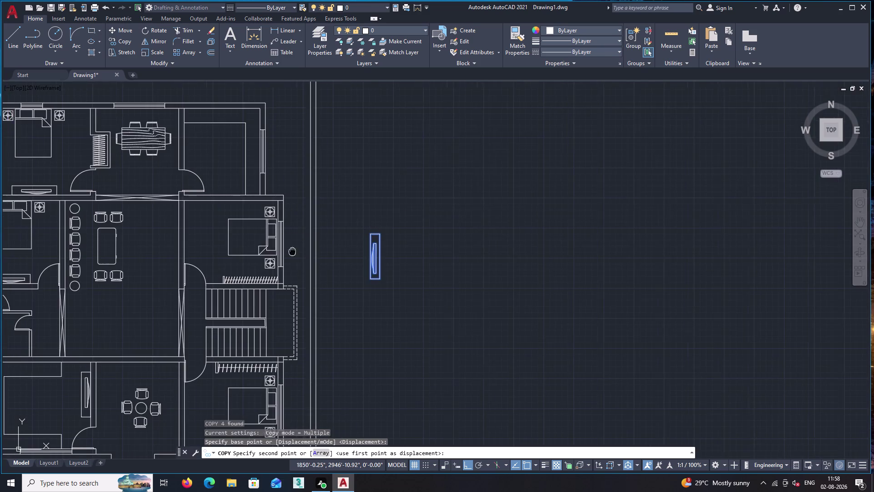
middle_drag(467, 263, 571, 273)
key(F8)
scroll(up, 3)
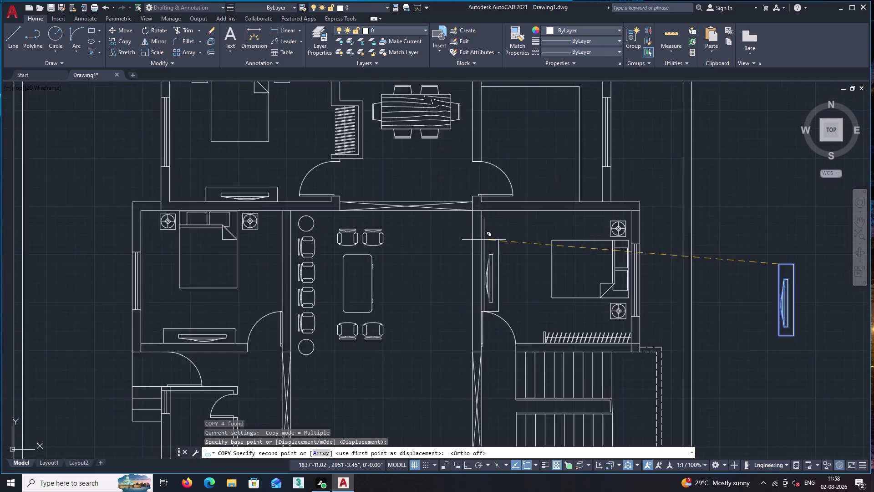
scroll(up, 3)
scroll(up, 3)
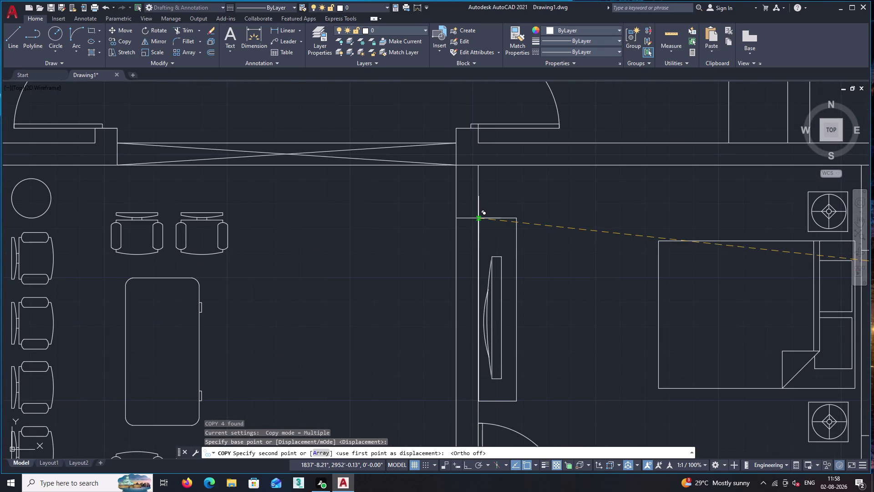
click(478, 215)
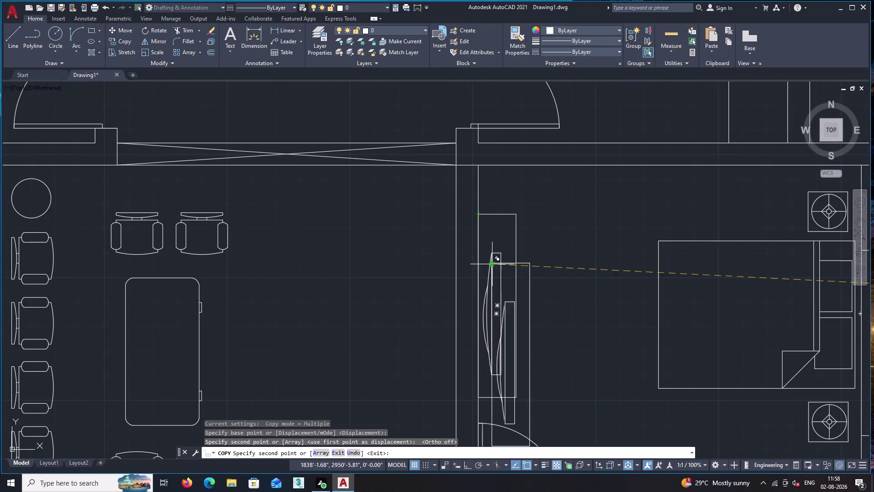
Place a second copy on the lower-right room's wall and end the copy.
scroll(down, 3)
middle_drag(504, 320, 512, 188)
middle_drag(541, 361, 538, 203)
middle_drag(517, 274, 513, 263)
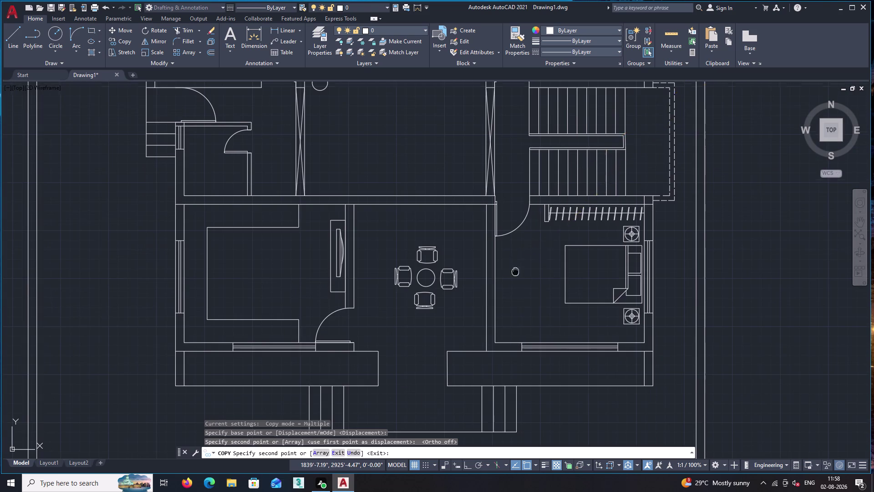
middle_drag(513, 263, 504, 239)
scroll(up, 3)
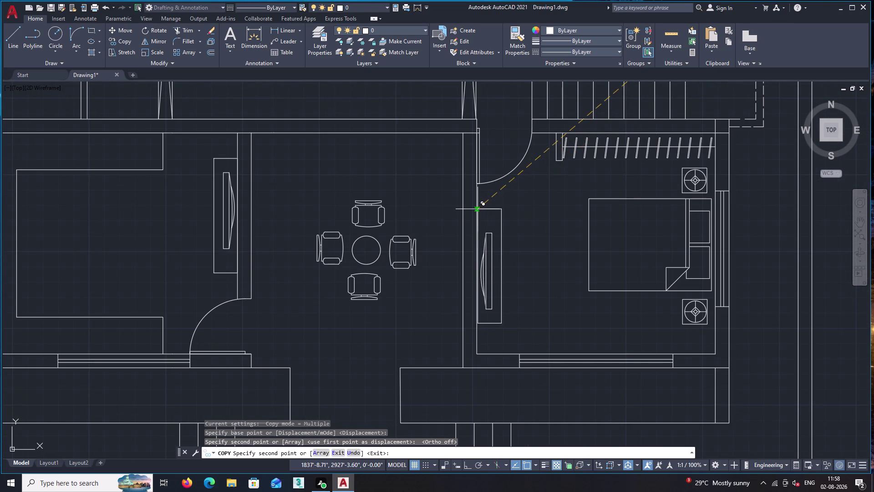
click(477, 209)
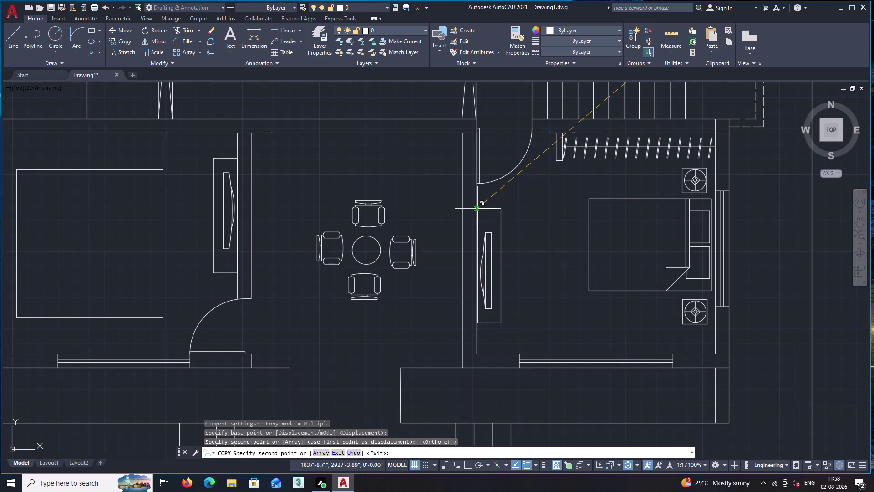
key(space)
Select the leftover window block outside the plan.
scroll(down, 3)
middle_drag(641, 278, 467, 324)
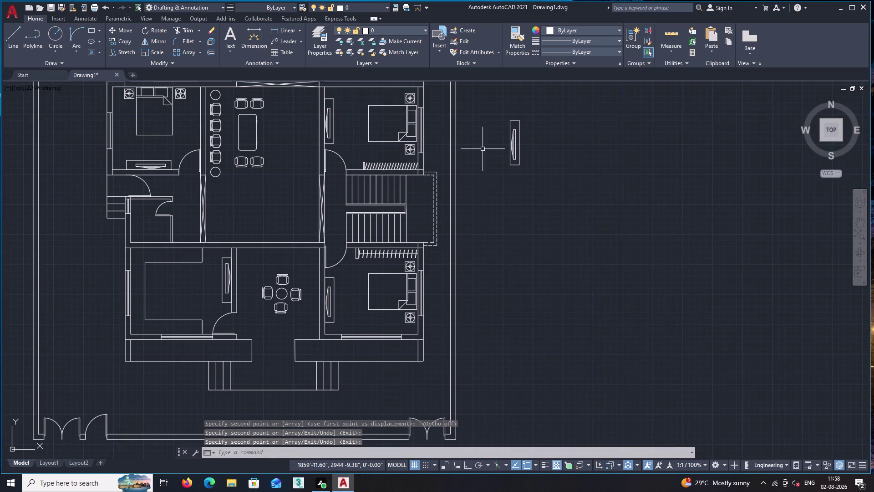
click(492, 115)
click(601, 301)
Delete the spare window block and pan around to review the whole floor plan.
key(Delete)
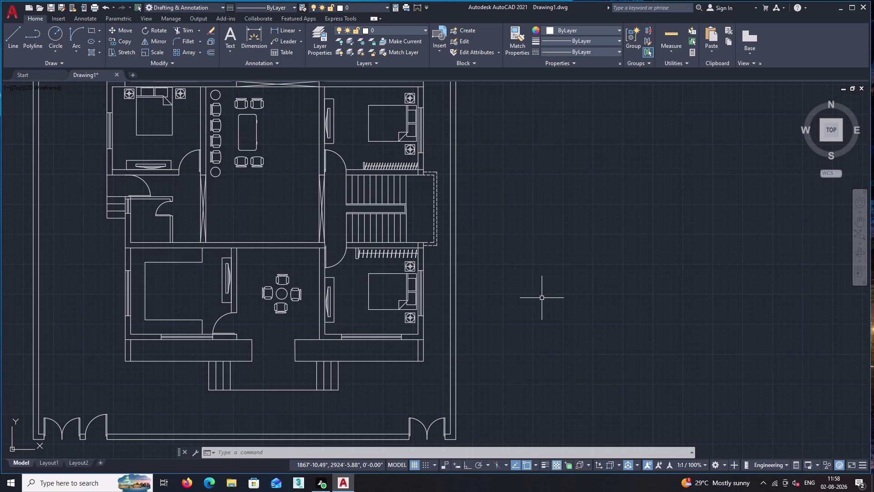
scroll(down, 3)
middle_drag(411, 326, 419, 323)
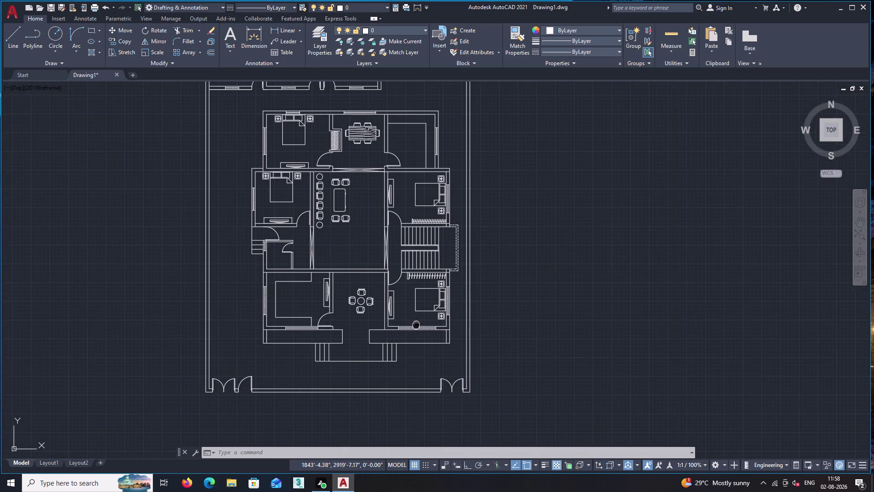
middle_drag(420, 323, 505, 385)
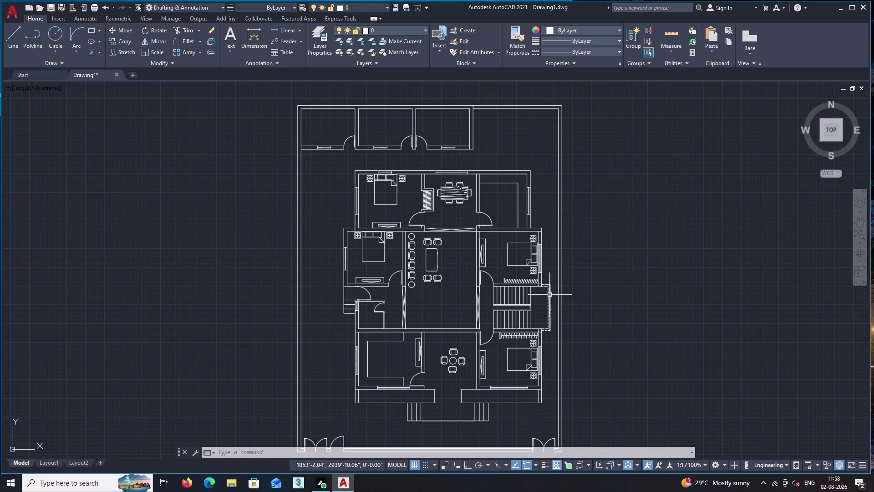
middle_drag(550, 347, 501, 250)
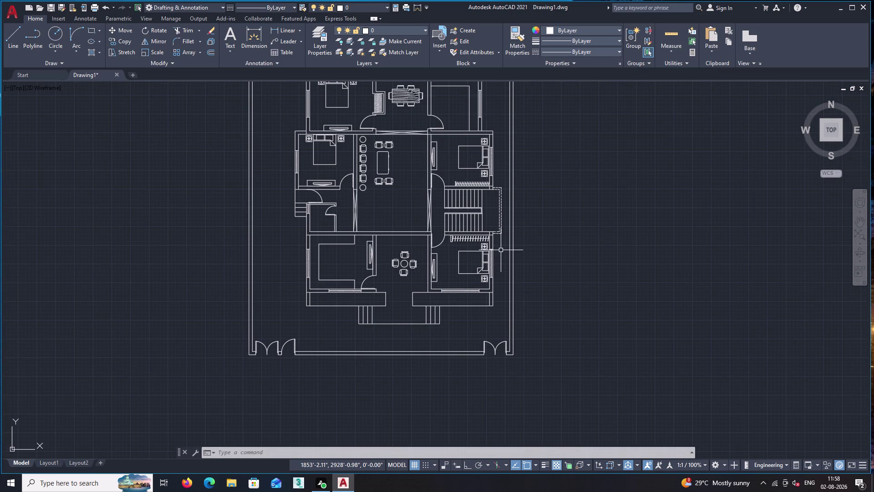
scroll(down, 3)
middle_drag(412, 197, 385, 273)
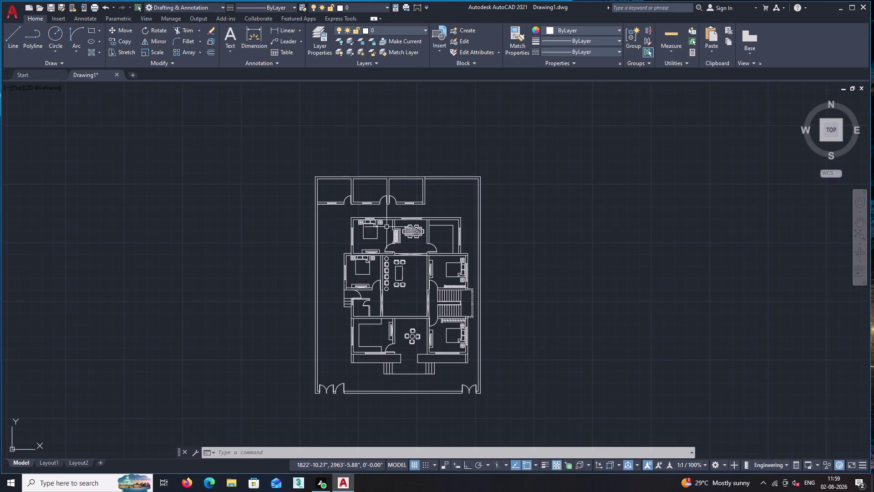
scroll(up, 3)
Start multiline text (MT) with a box in the top-left room and text height 3.
text(m)
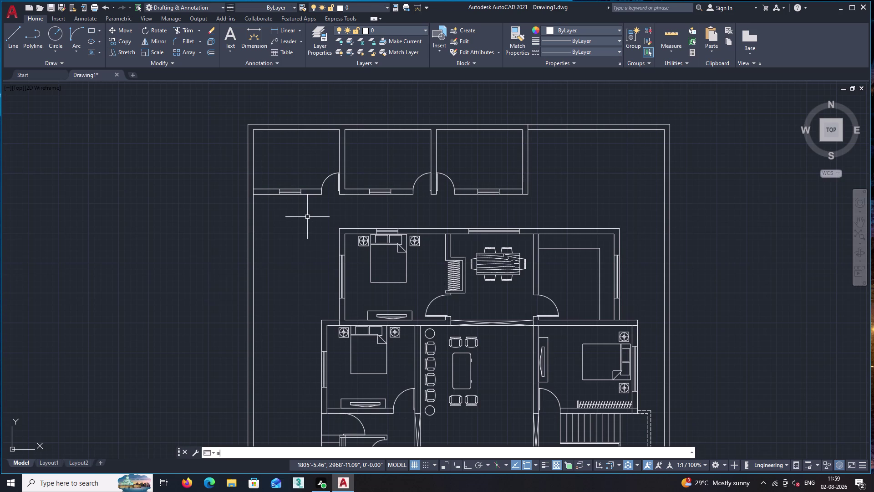
text(t)
key(Return)
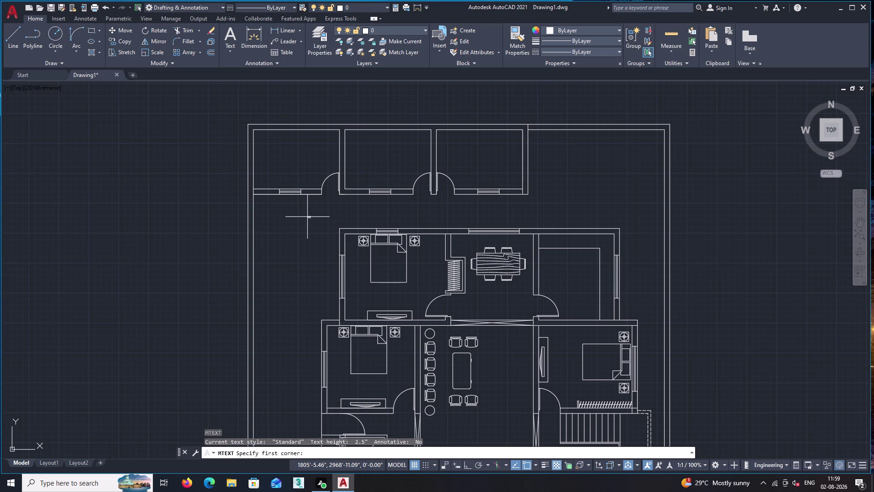
scroll(up, 3)
click(253, 129)
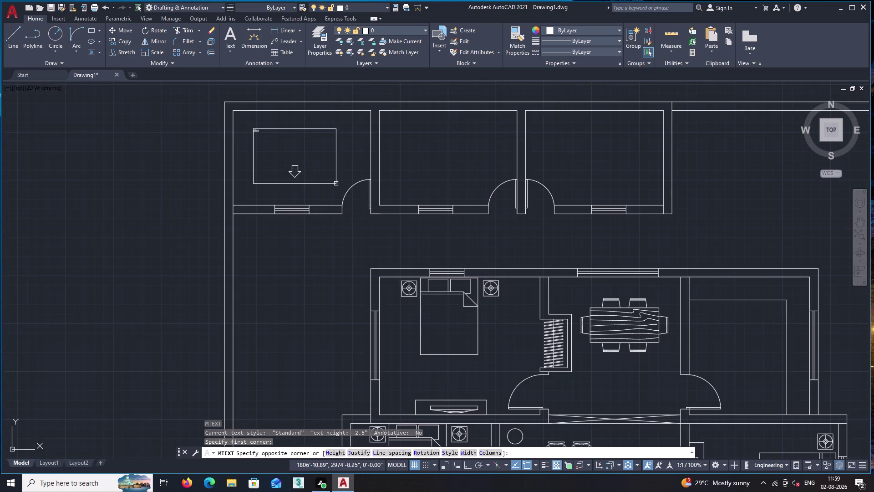
click(352, 169)
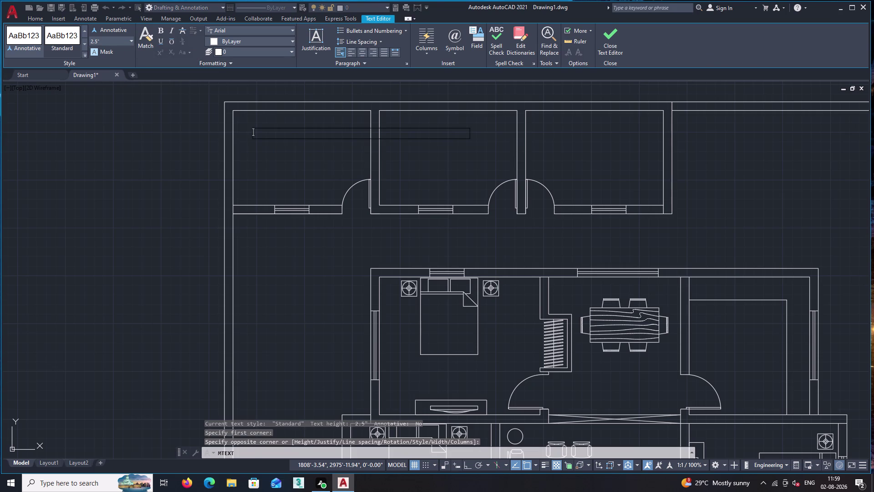
click(104, 44)
key(BackSpace)
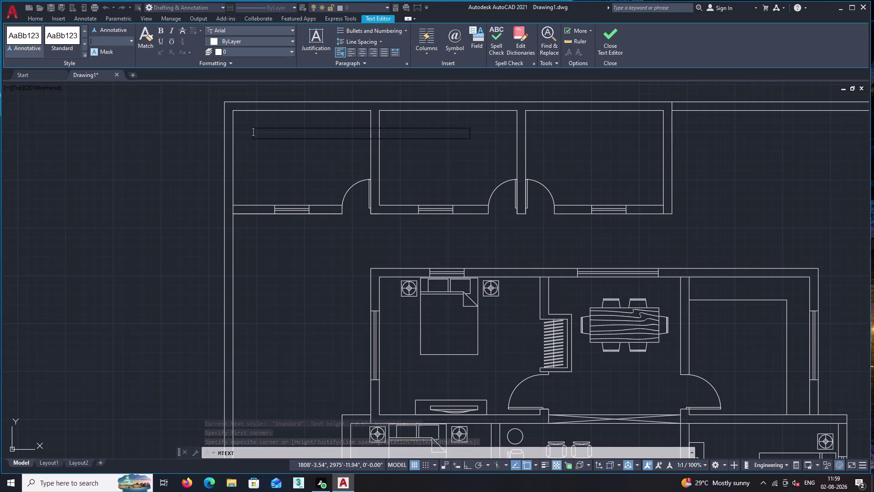
key(BackSpace)
key(3)
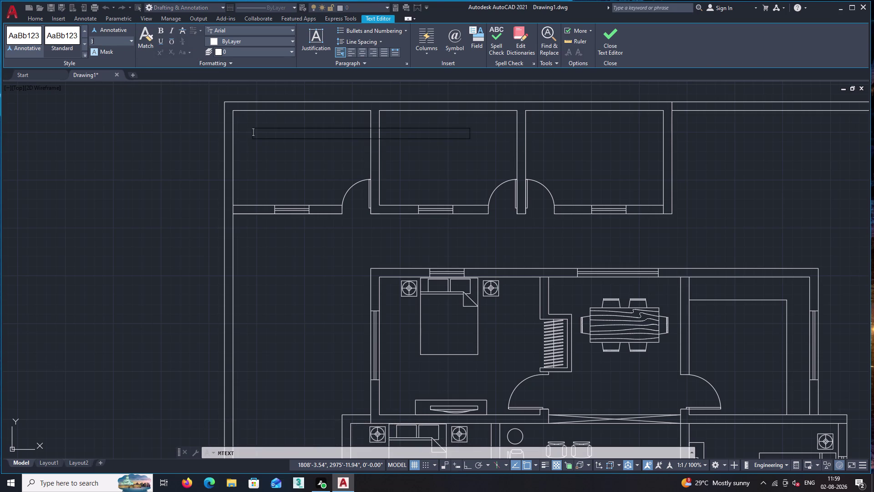
key(shift+quotedbl)
key(Return)
Write the label 'room' with 12'x8'3" on a second line, then close the editor.
text(room)
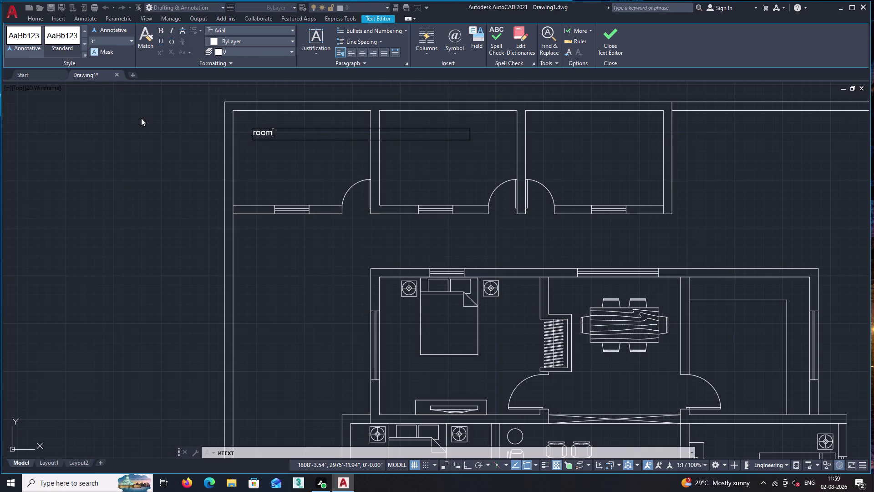
key(Return)
text(1)
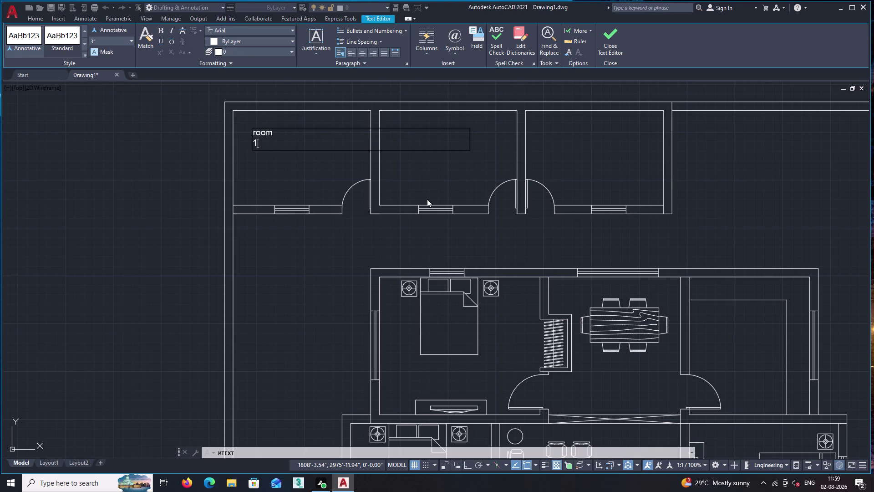
text(2)
key(apostrophe)
key(x)
text(8)
text('3")
click(609, 33)
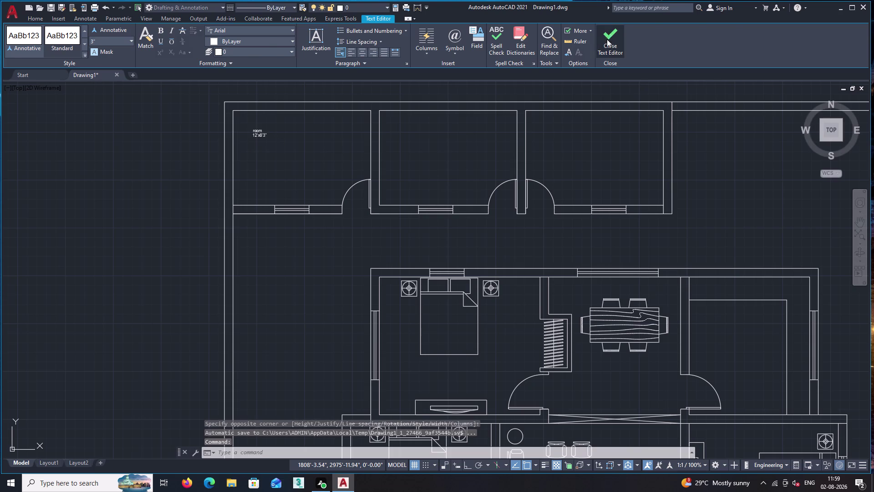
scroll(up, 3)
click(247, 108)
Set the room label's text height to 5" in Properties.
click(300, 160)
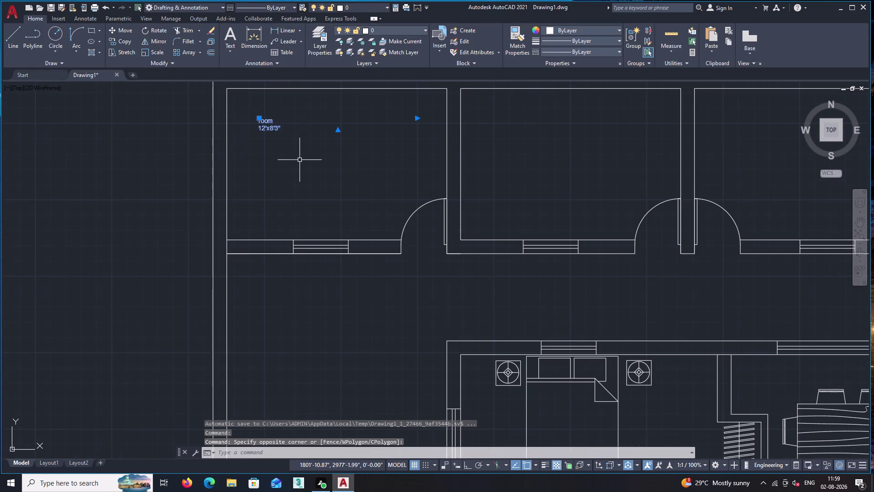
text(pr)
key(Return)
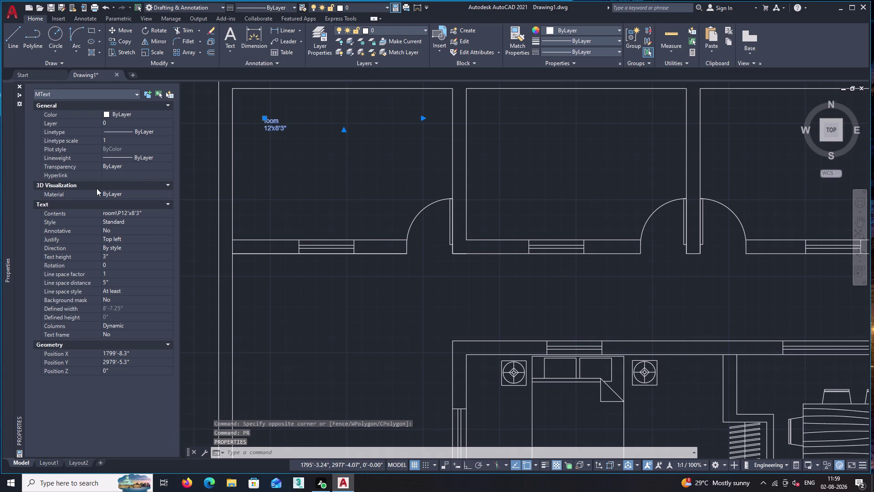
click(116, 253)
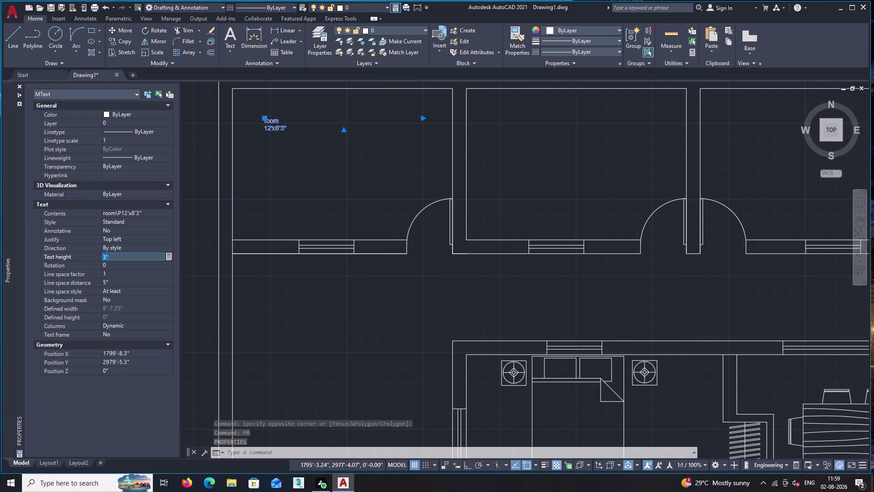
key(BackSpace)
key(5)
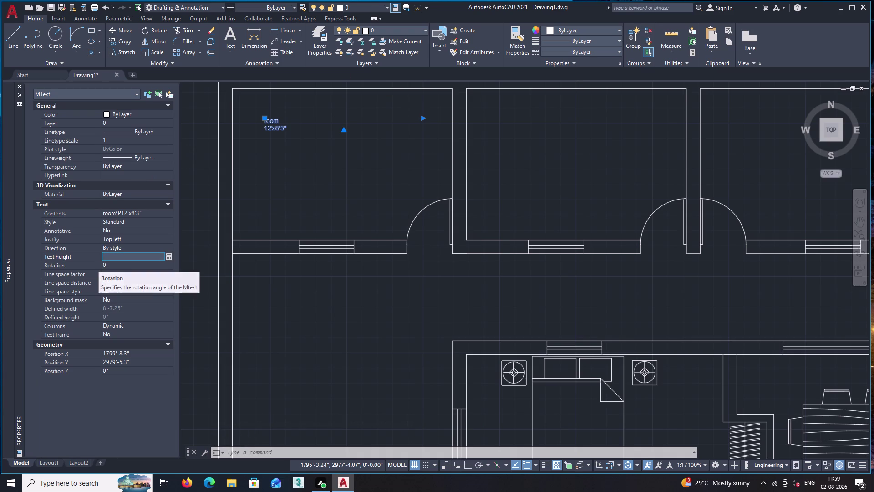
key(shift+quotedbl)
key(Return)
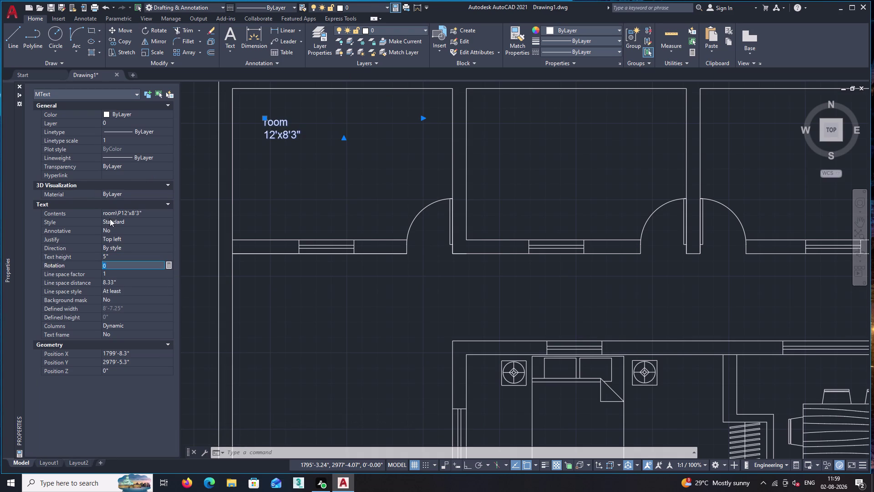
click(18, 84)
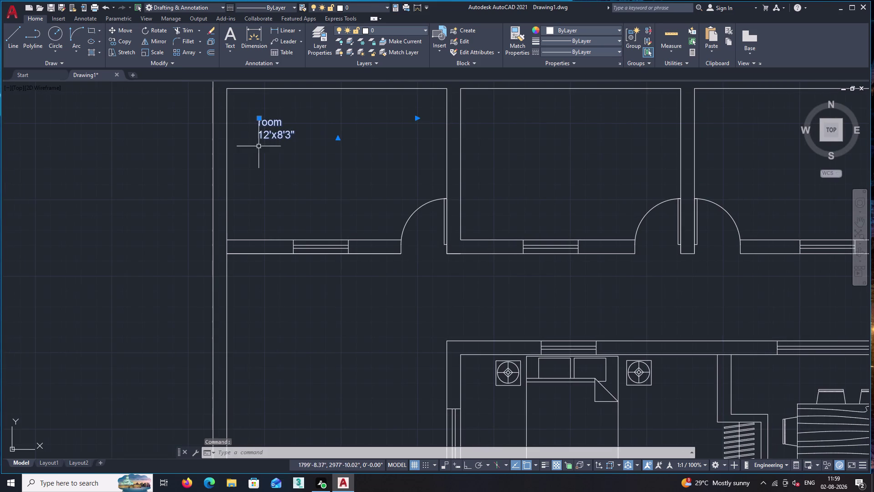
Move the room label further inside the top-left room and reselect it.
click(241, 110)
click(378, 198)
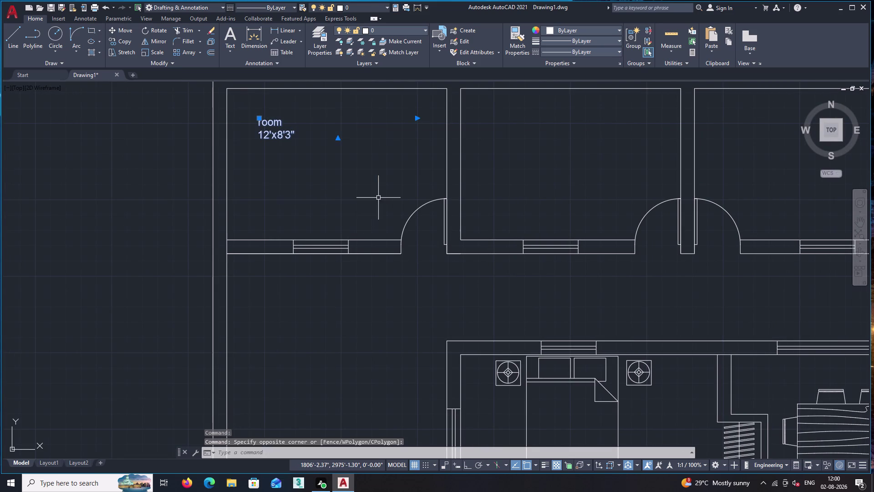
text(m)
key(space)
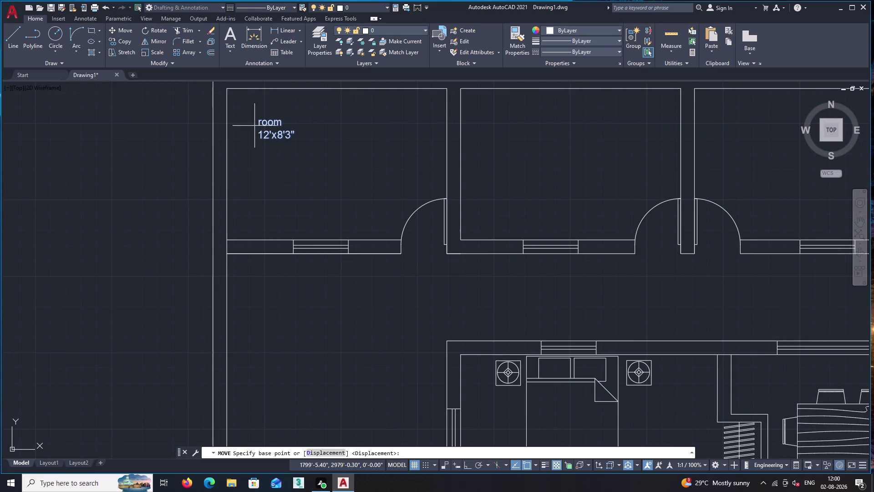
click(259, 118)
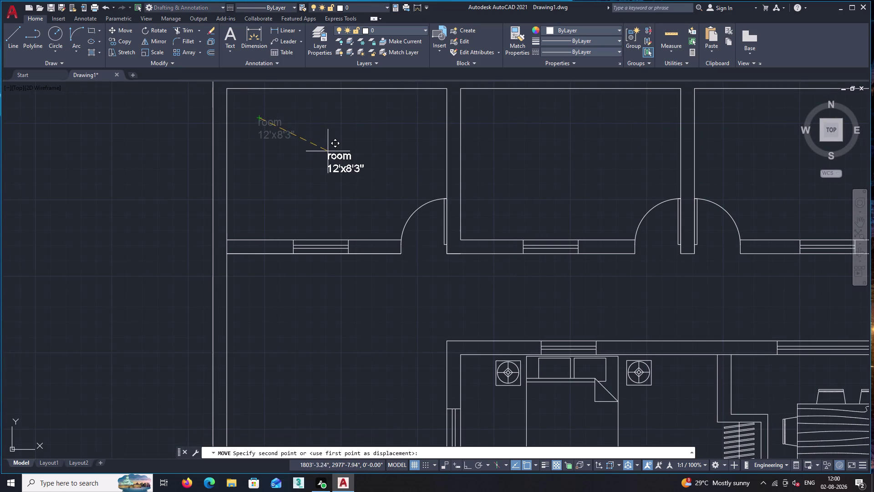
click(309, 147)
drag(275, 125, 294, 133)
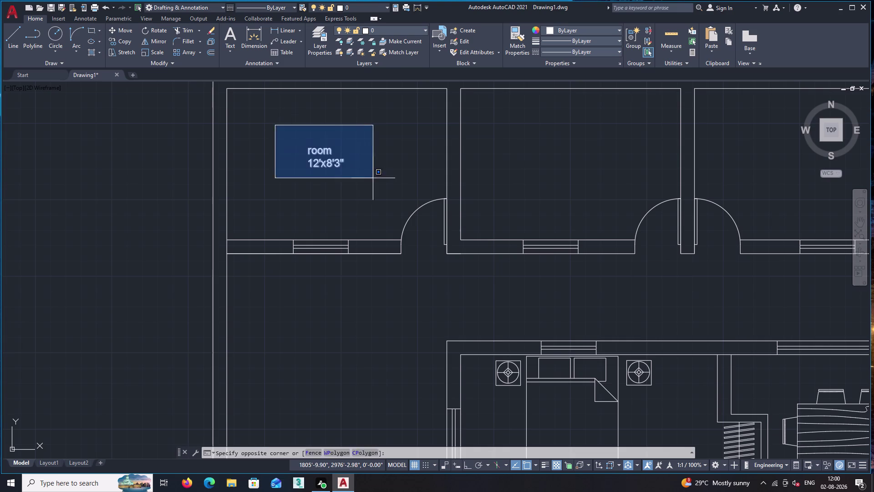
click(377, 182)
Copy the room label, with Ortho on, into the middle and right top rooms.
text(co)
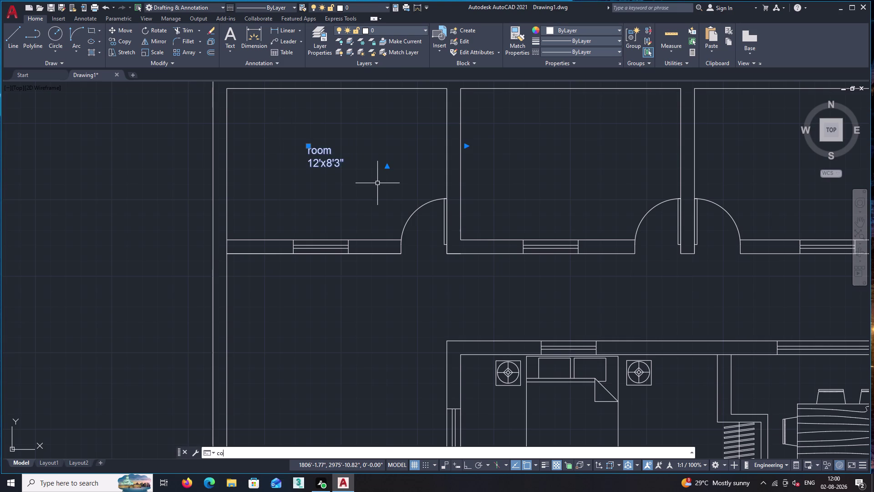
key(Return)
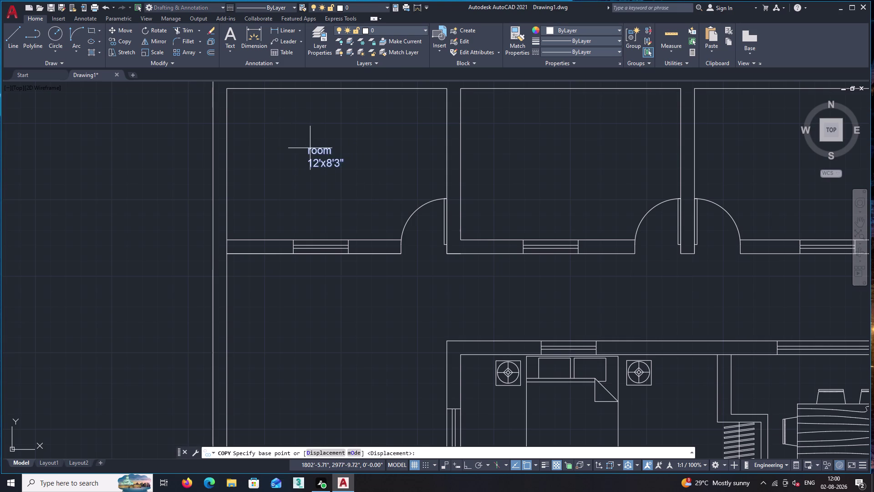
click(305, 146)
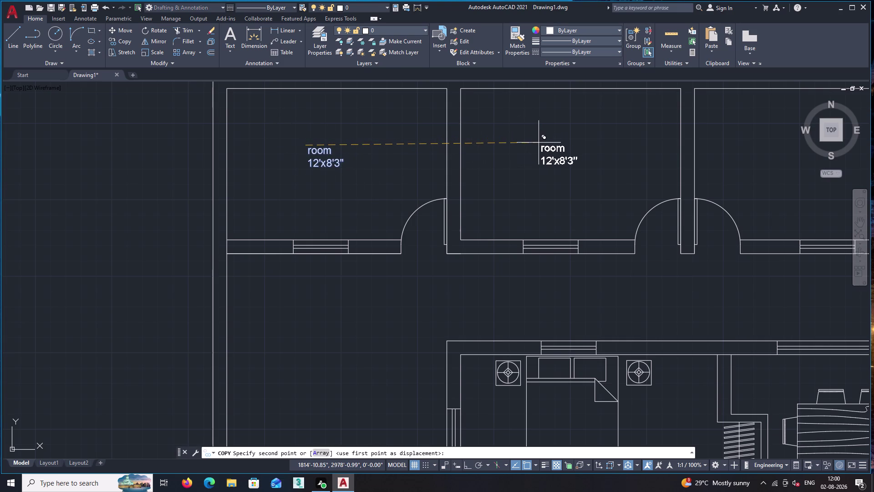
key(F8)
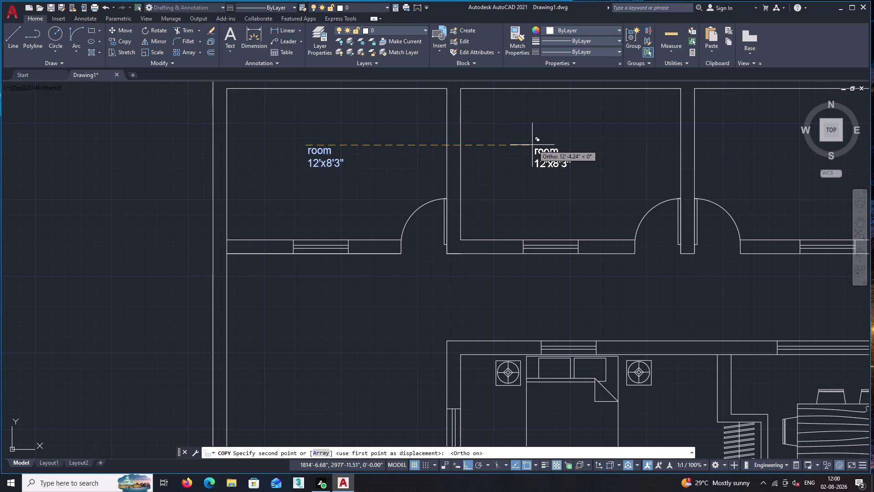
click(537, 145)
scroll(down, 3)
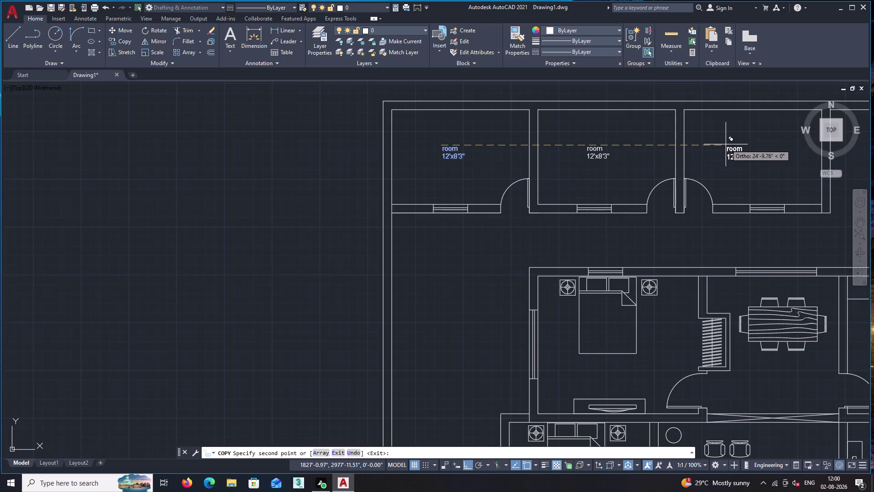
click(737, 144)
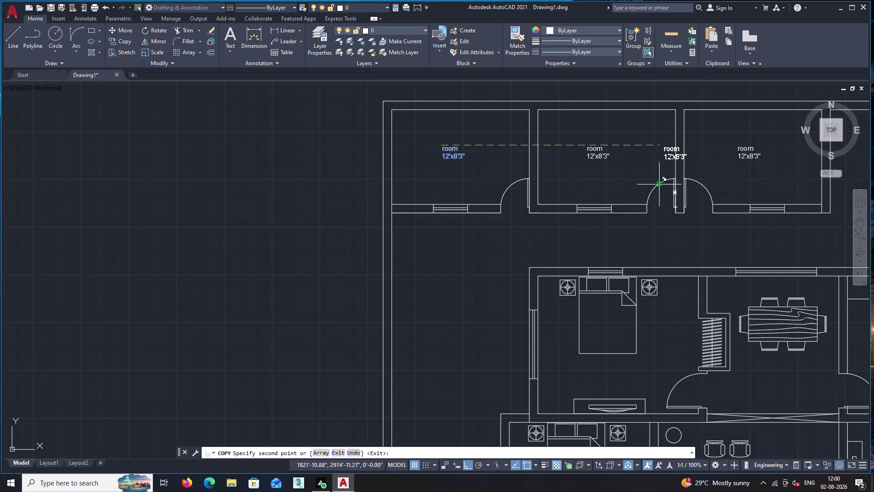
key(F8)
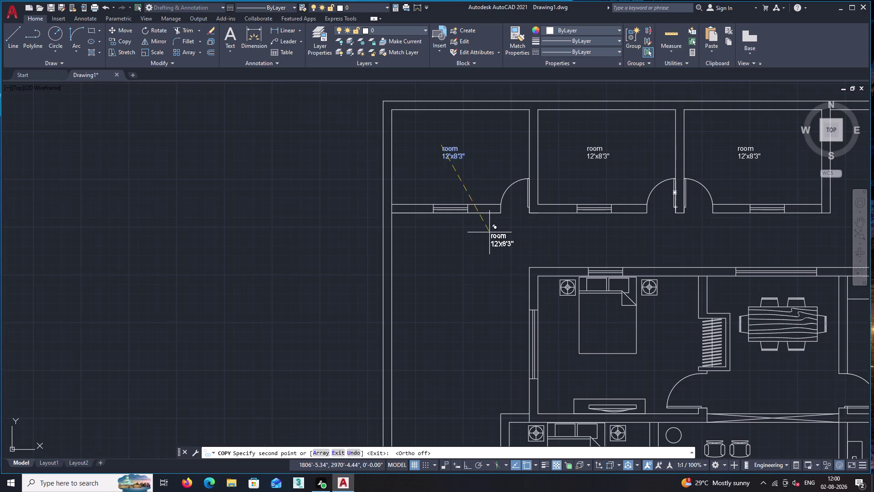
Place more label copies below the windows and beside the doors along the wall.
scroll(up, 3)
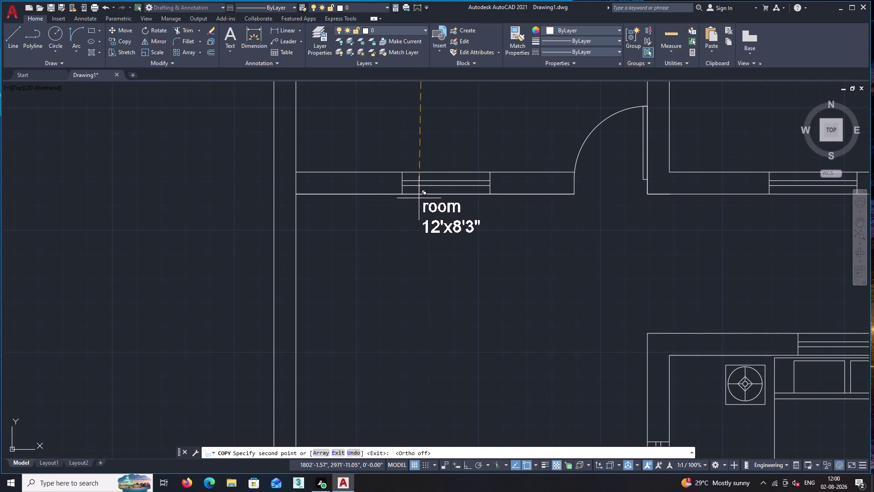
click(419, 198)
click(591, 195)
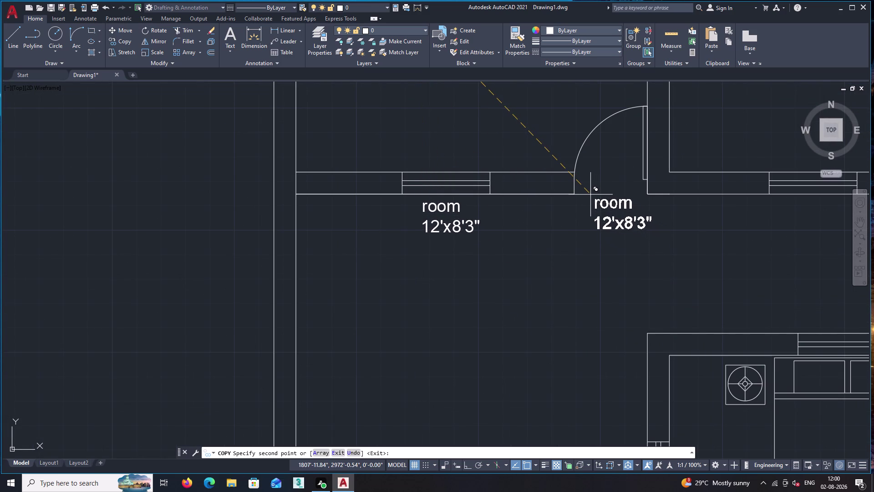
scroll(down, 3)
middle_drag(679, 228, 402, 239)
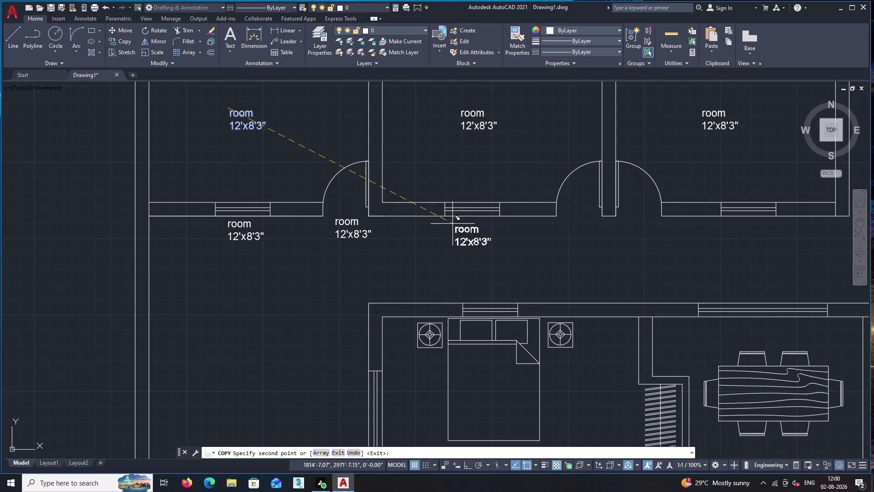
click(458, 221)
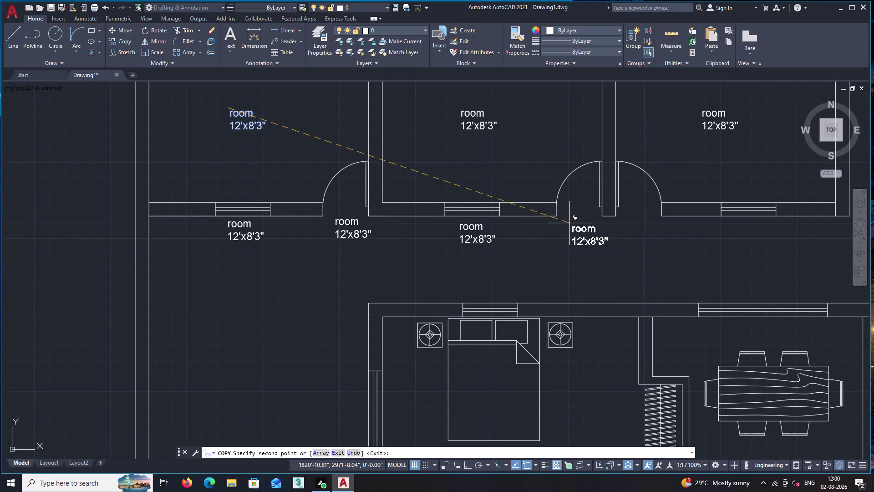
click(567, 222)
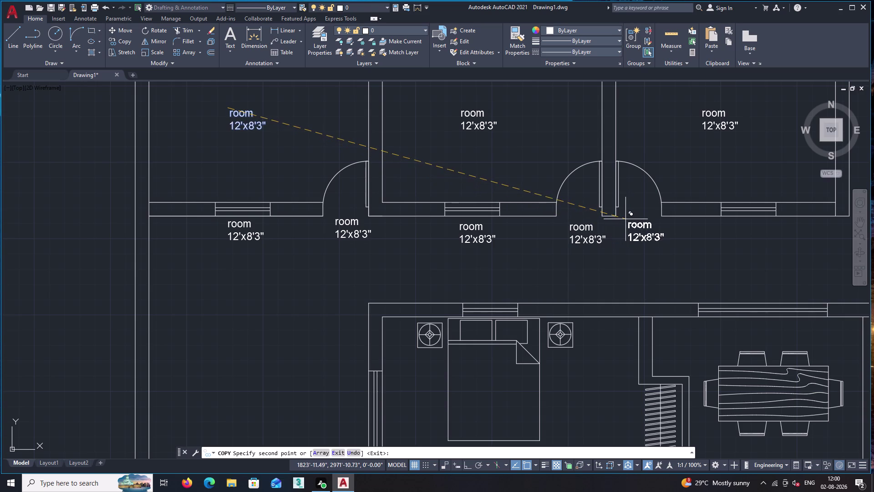
click(626, 219)
middle_drag(710, 239, 607, 261)
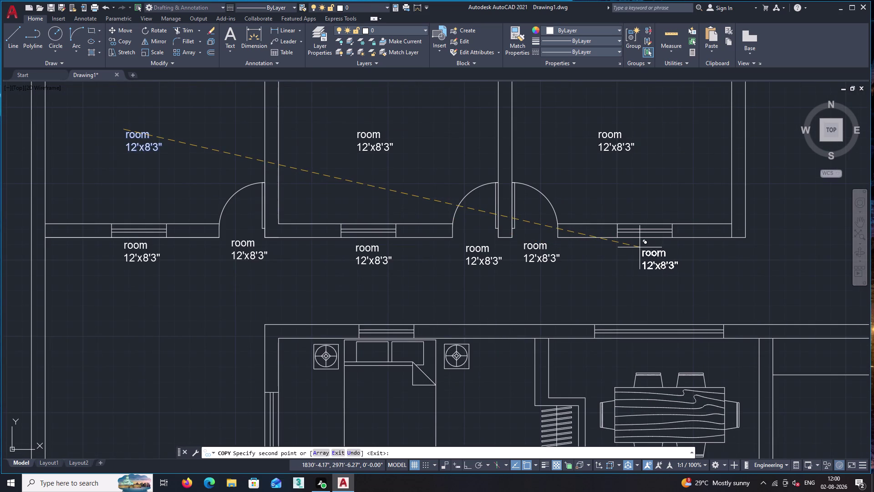
click(638, 247)
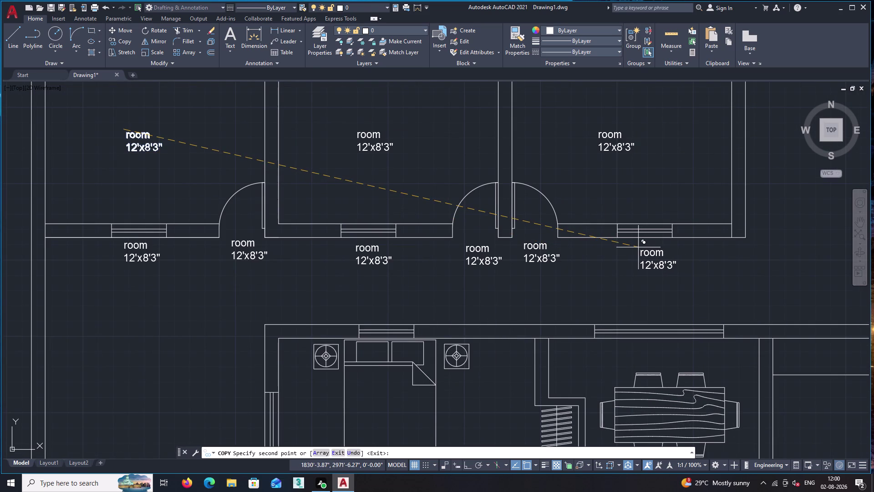
key(space)
middle_drag(275, 278, 508, 279)
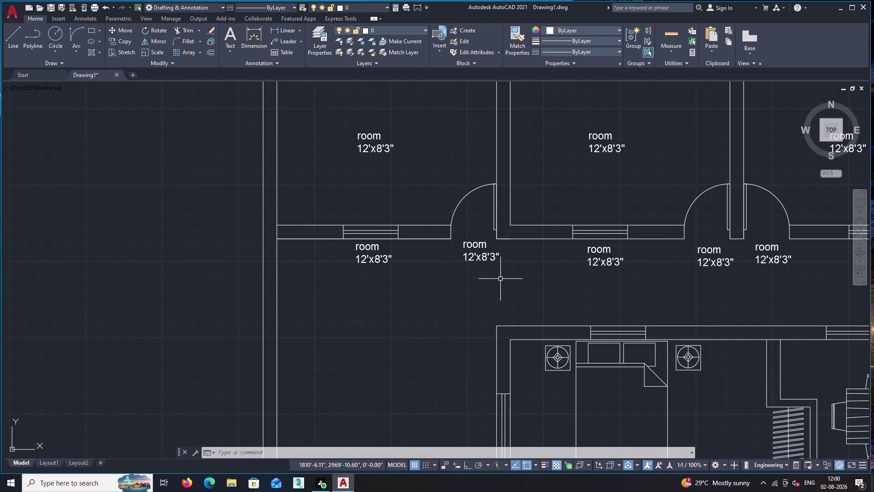
Replace the size text in the label below the left window with 'w3'.
double_click(380, 258)
click(394, 259)
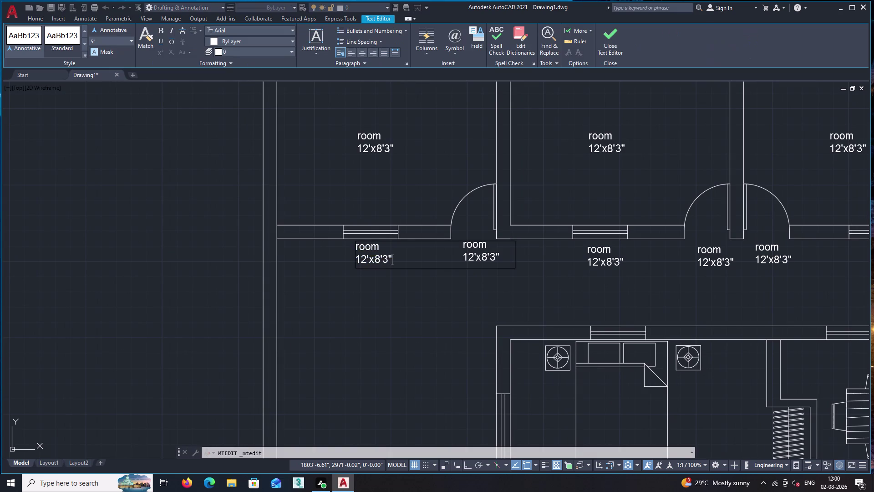
key(BackSpace)
key(BackSpace)
key(BackSpace)
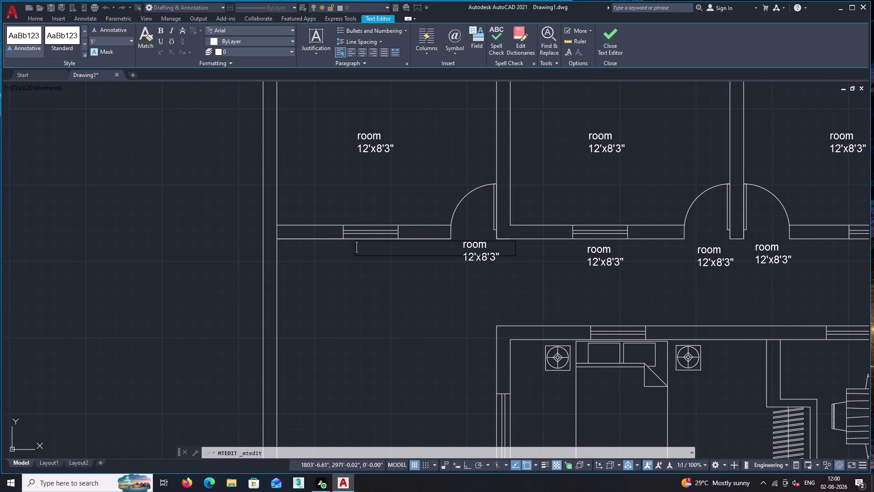
text(w)
text(3)
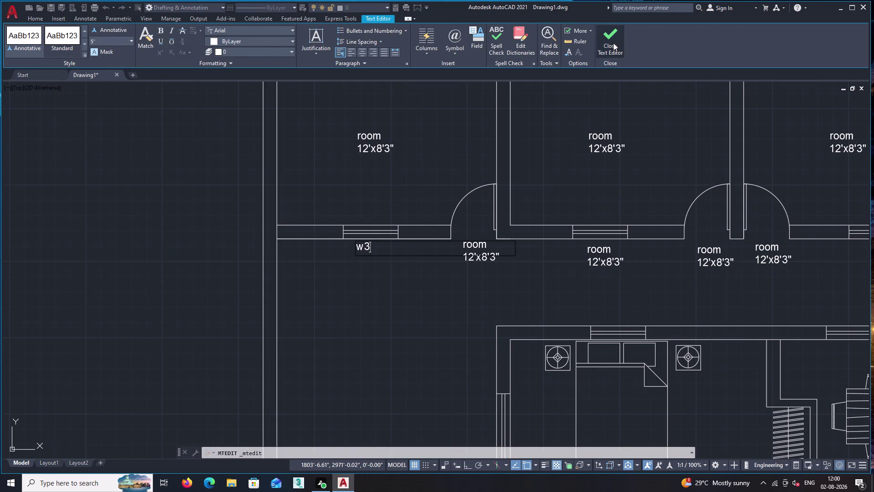